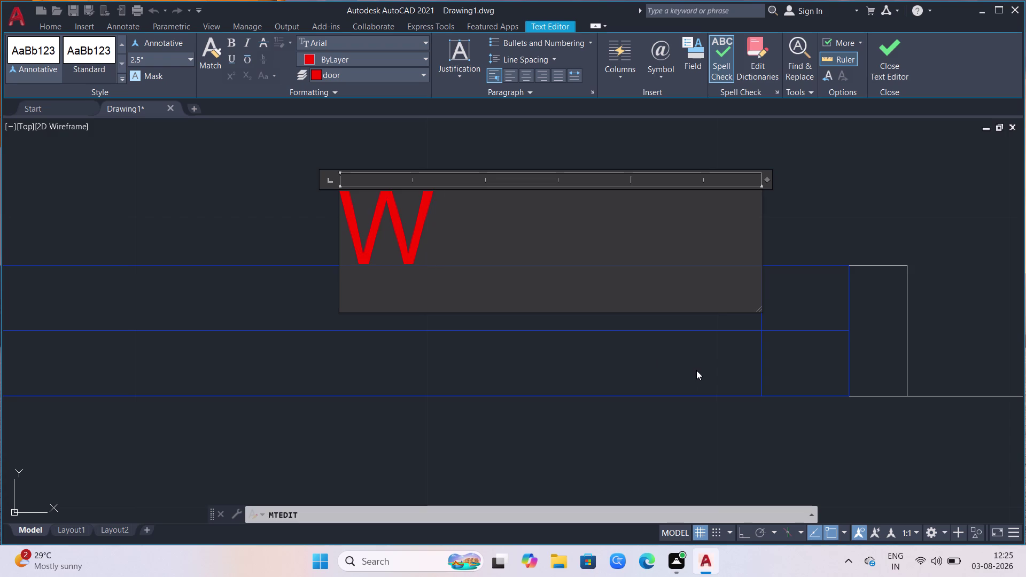
Complete the first opening's label as W3 in the text editor and close it.
scroll(down, 3)
scroll(down, 3)
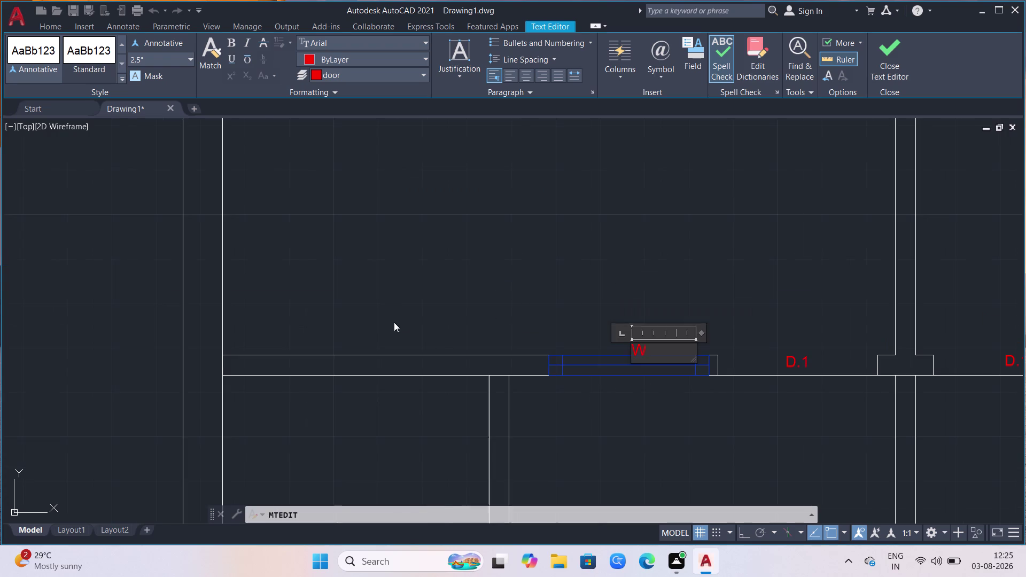
scroll(down, 3)
scroll(down, 3)
scroll(up, 3)
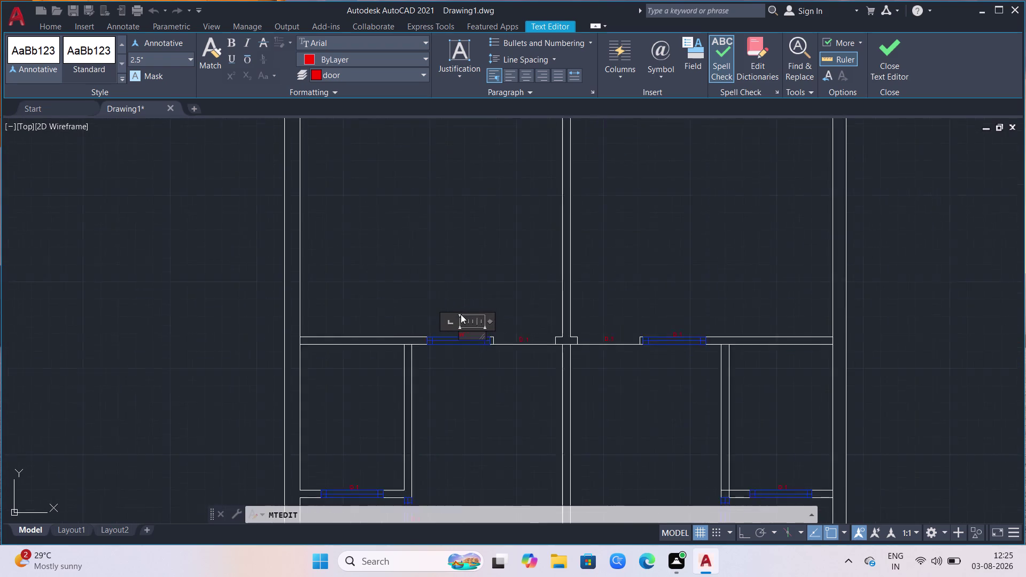
scroll(up, 3)
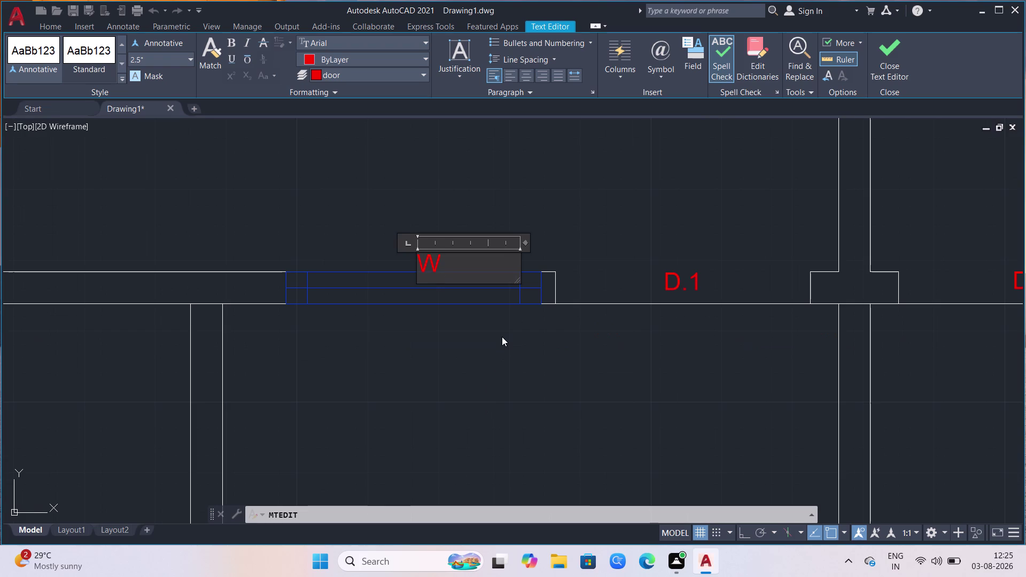
key(3)
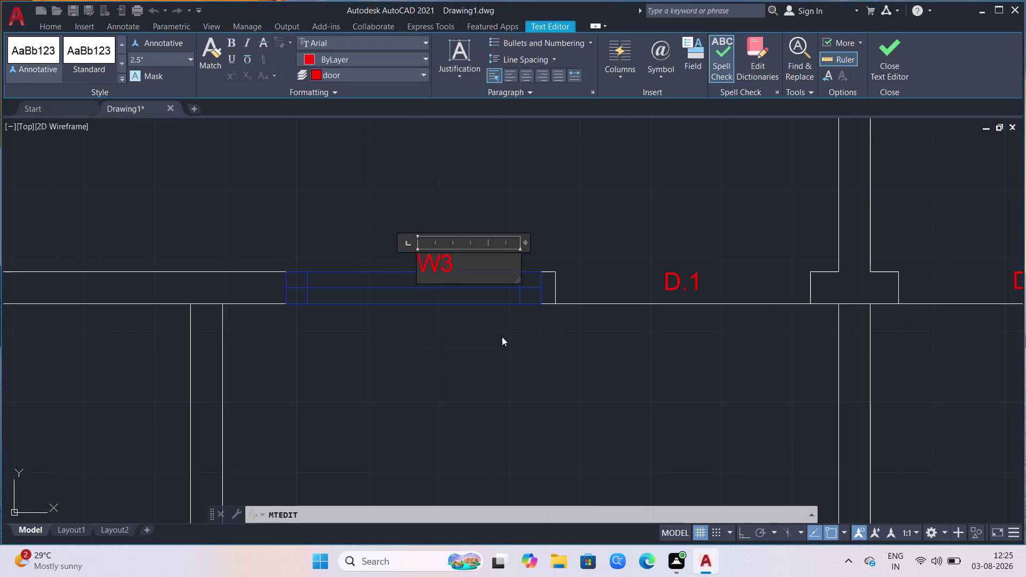
key(Return)
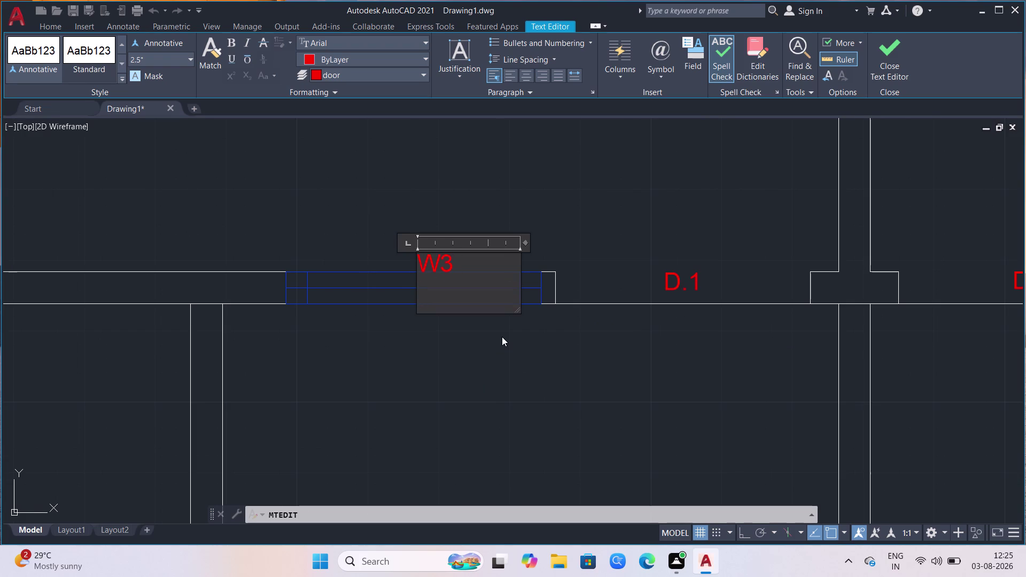
key(BackSpace)
drag(314, 393, 320, 395)
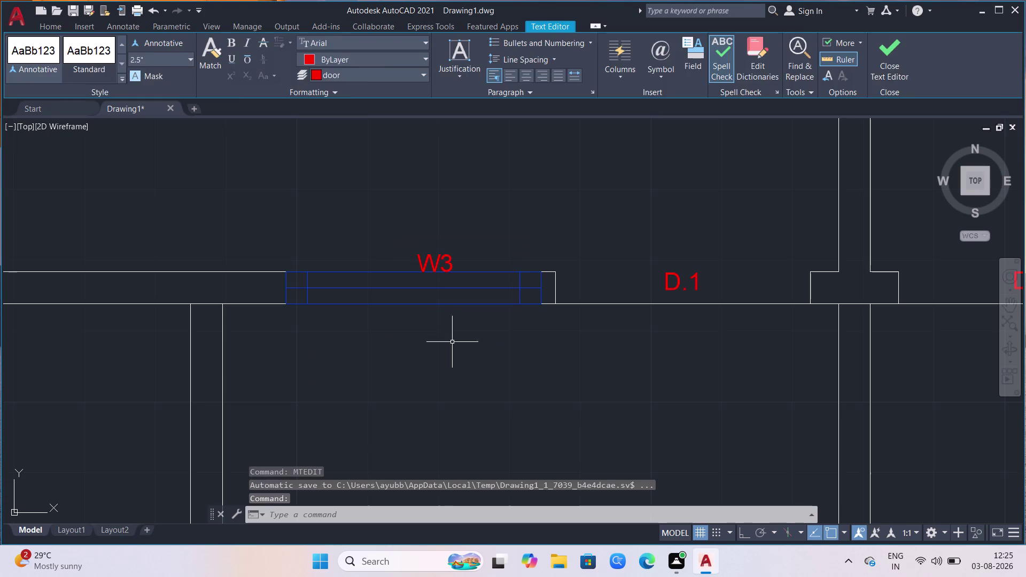
Replace the second opening's D.1 tag with W3 and close the editor.
scroll(down, 3)
scroll(up, 3)
scroll(up, 3)
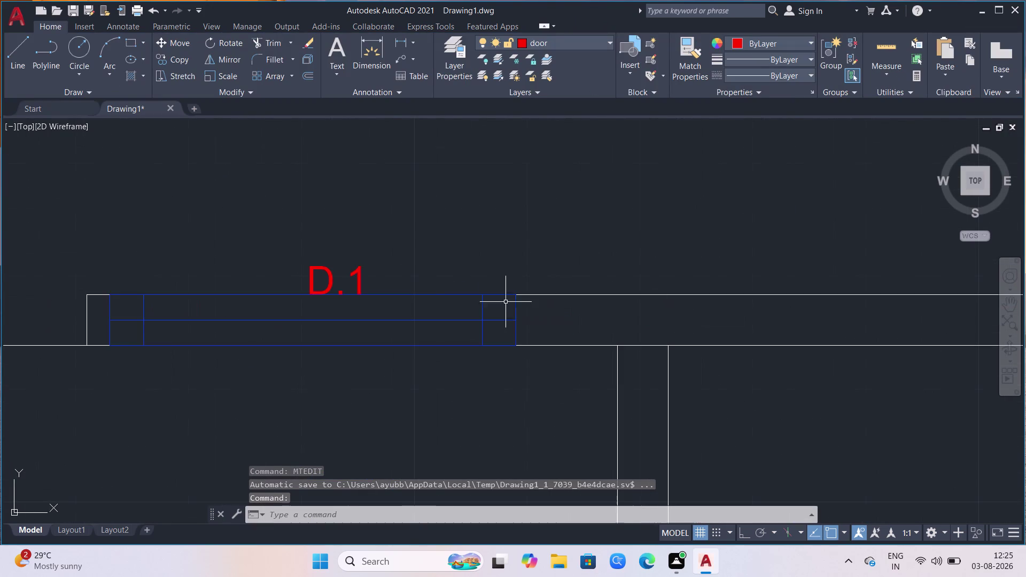
click(322, 277)
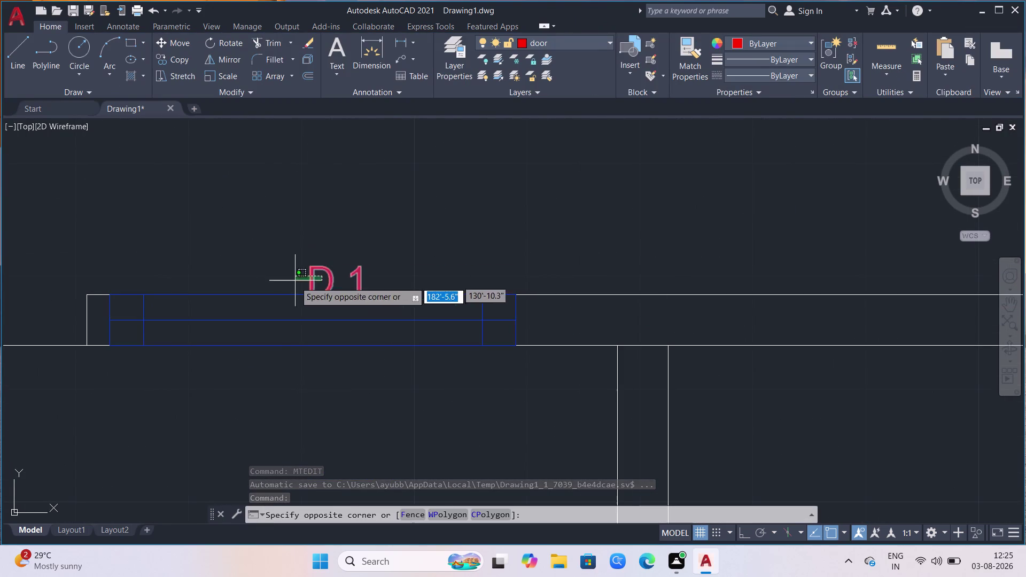
click(315, 290)
scroll(up, 3)
click(382, 285)
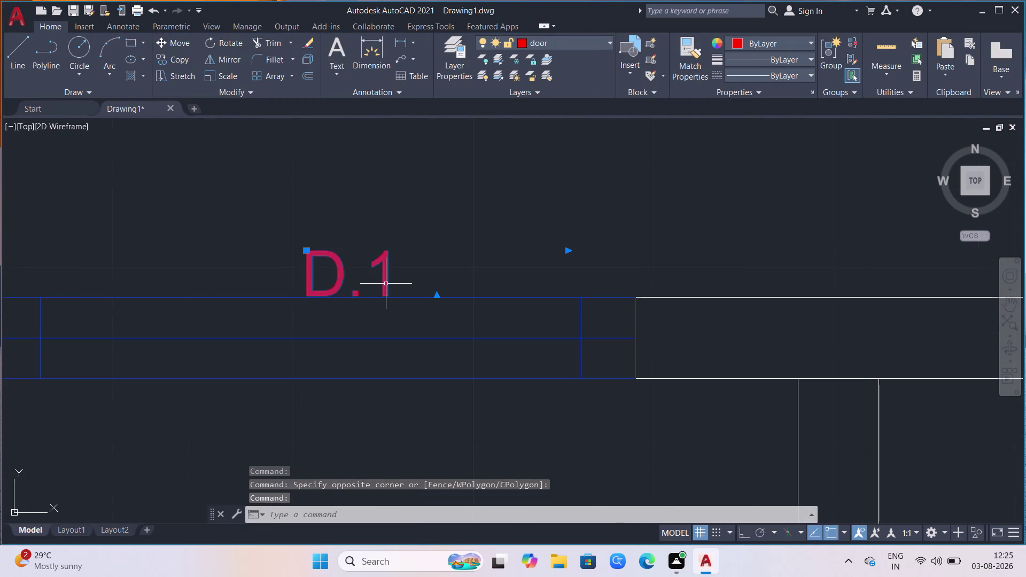
key(Return)
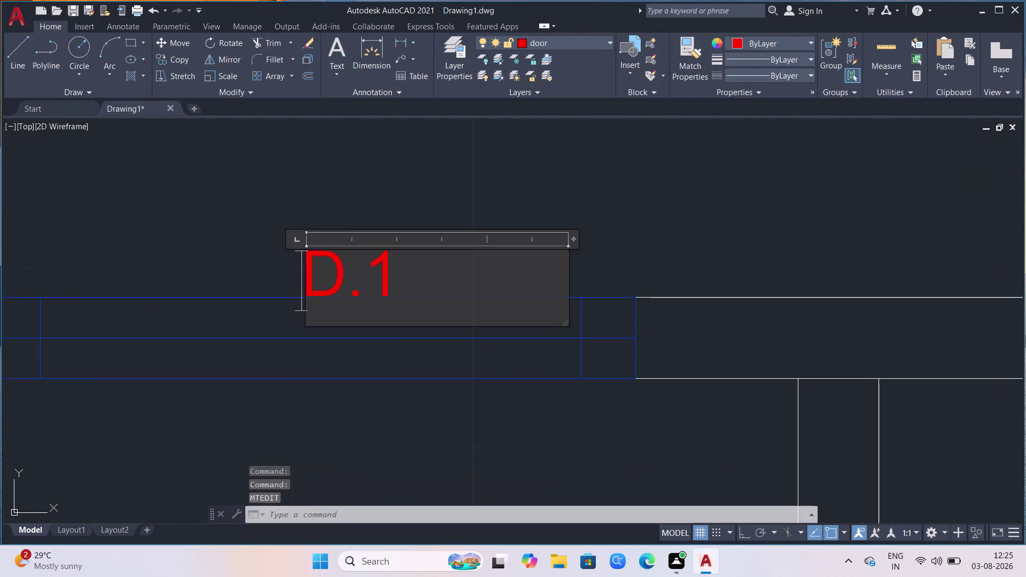
click(396, 290)
key(BackSpace)
key(BackSpace)
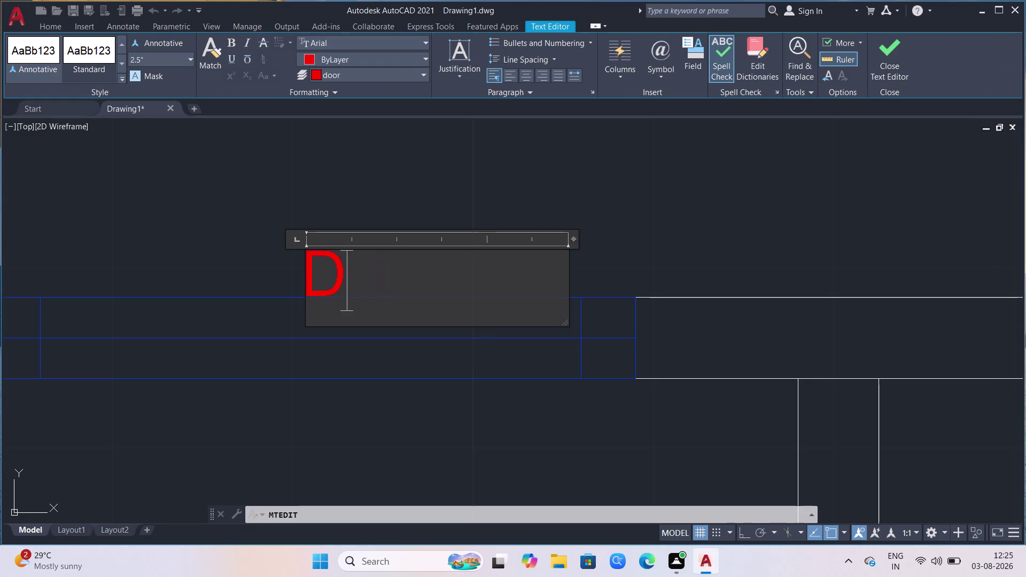
key(BackSpace)
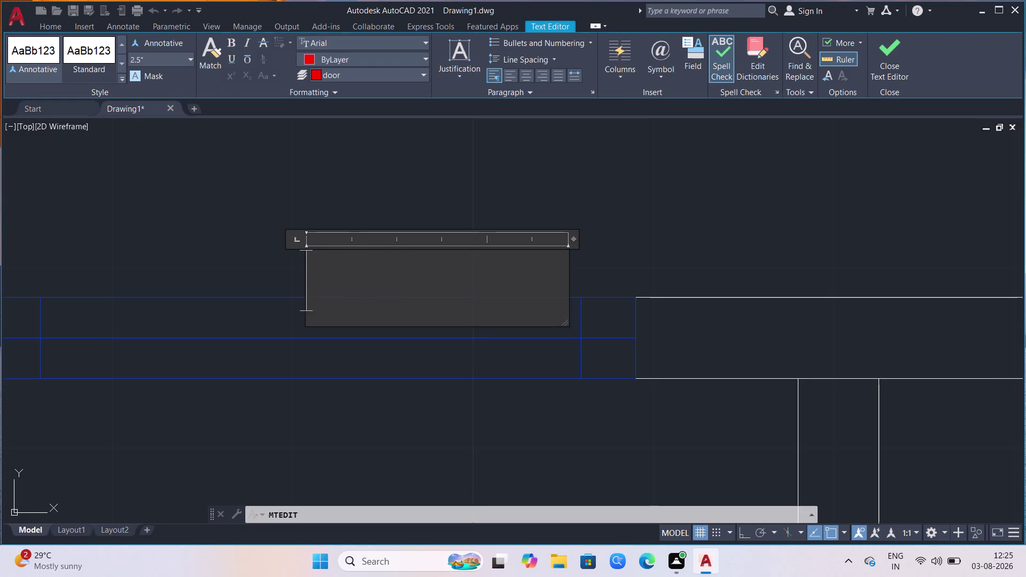
key(w)
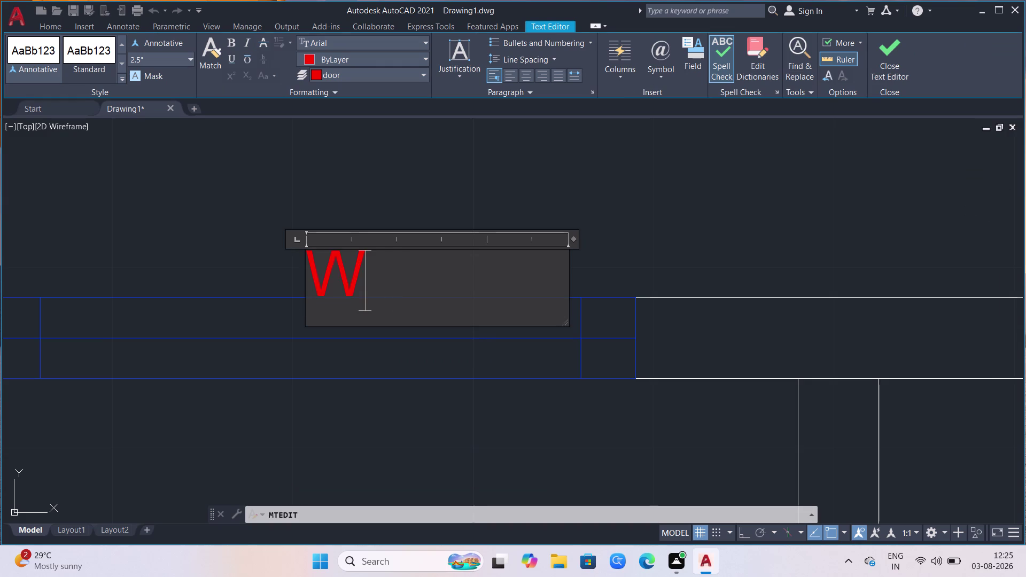
key(3)
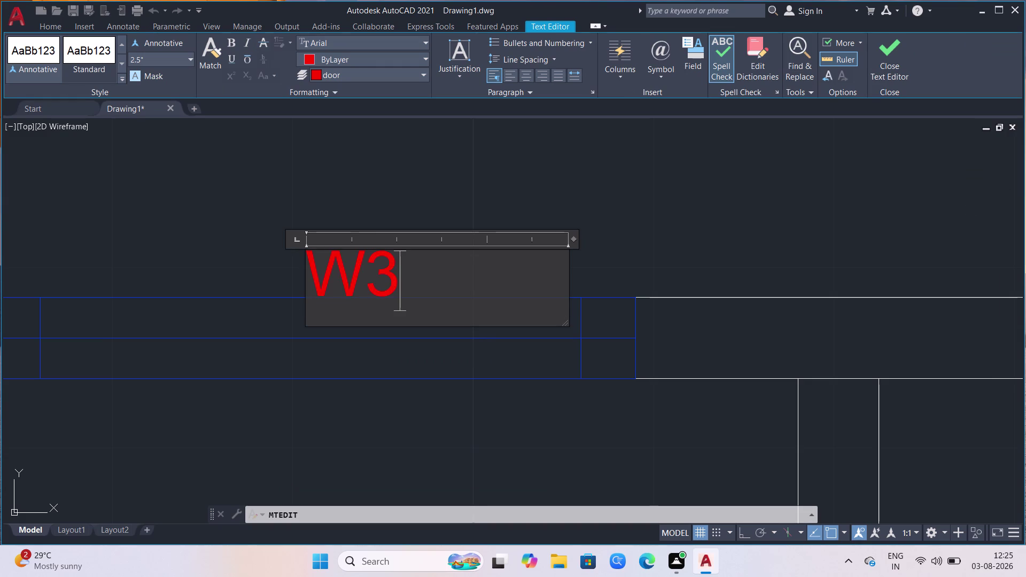
click(805, 200)
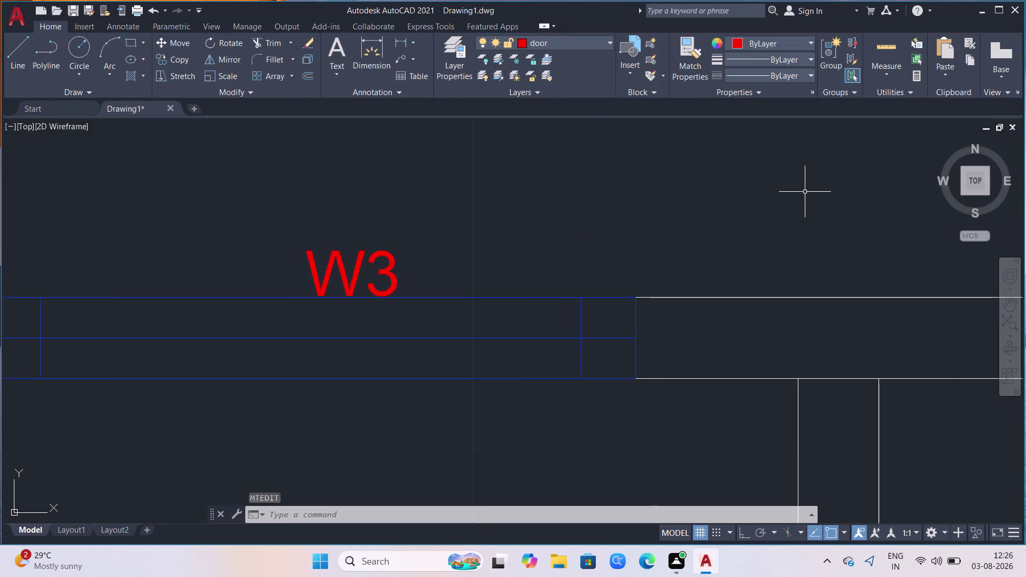
scroll(down, 3)
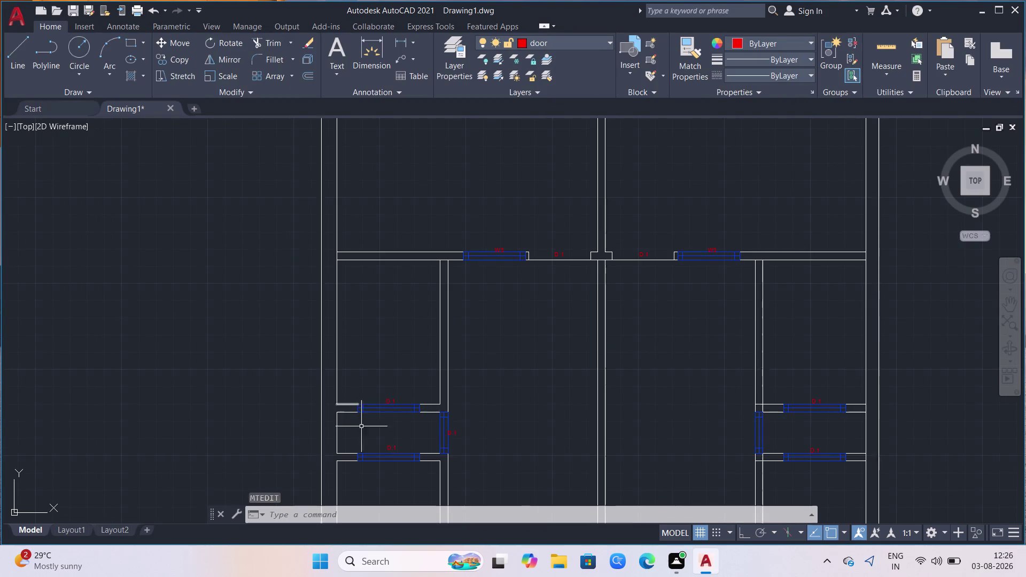
Relabel the D.1 tag above the lower window opening as W3.
scroll(up, 3)
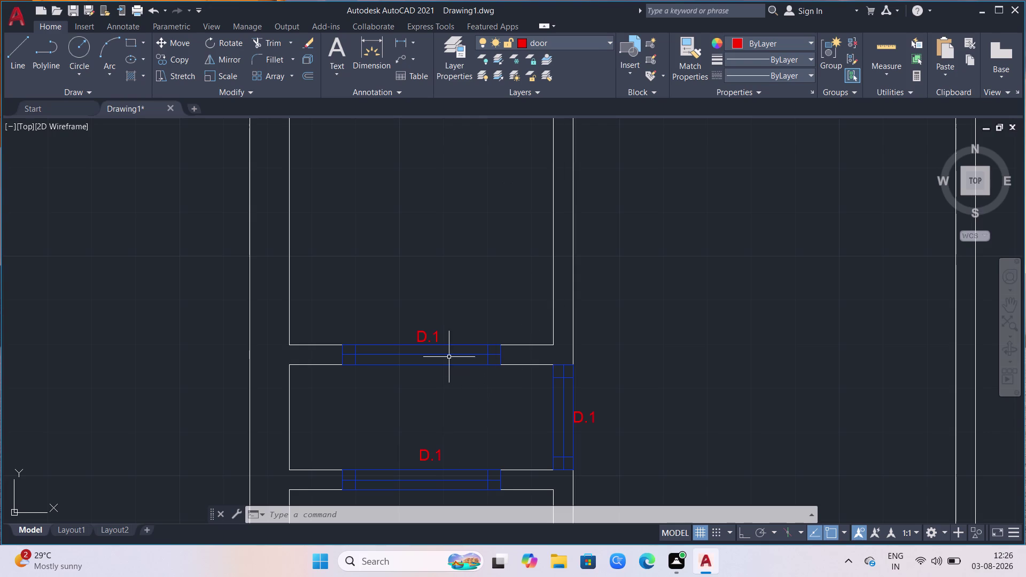
scroll(up, 3)
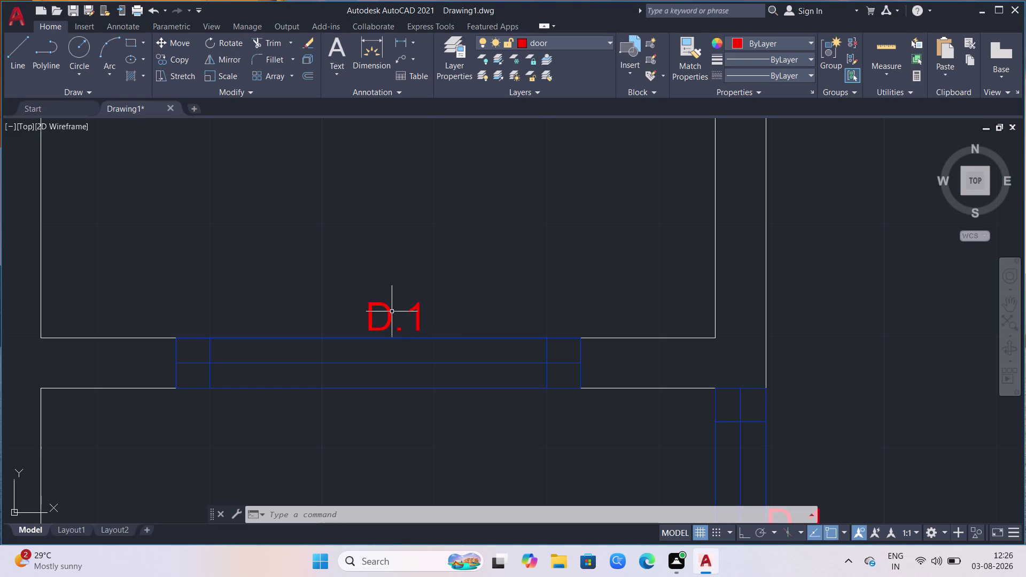
click(399, 319)
click(422, 320)
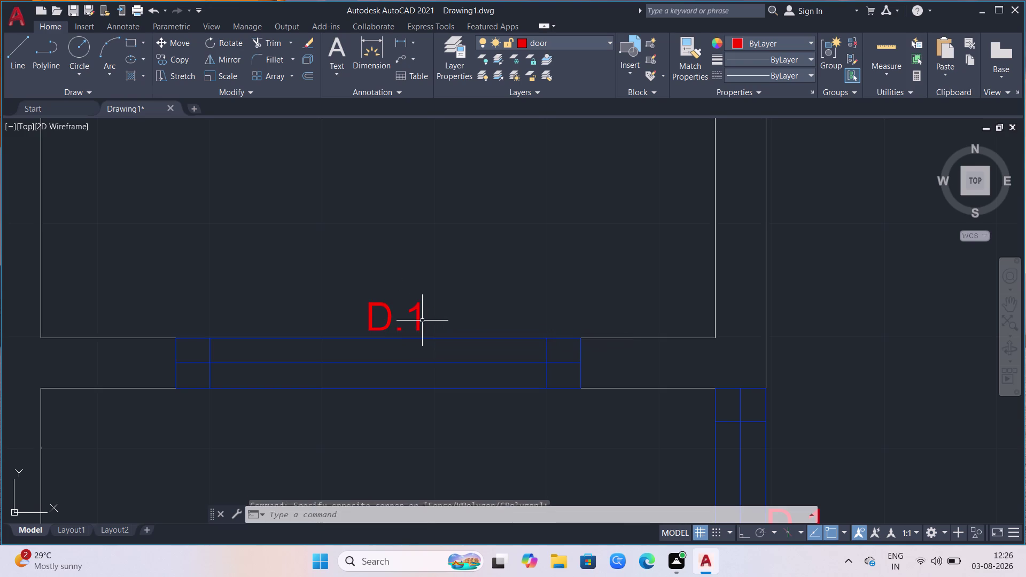
click(423, 321)
click(416, 323)
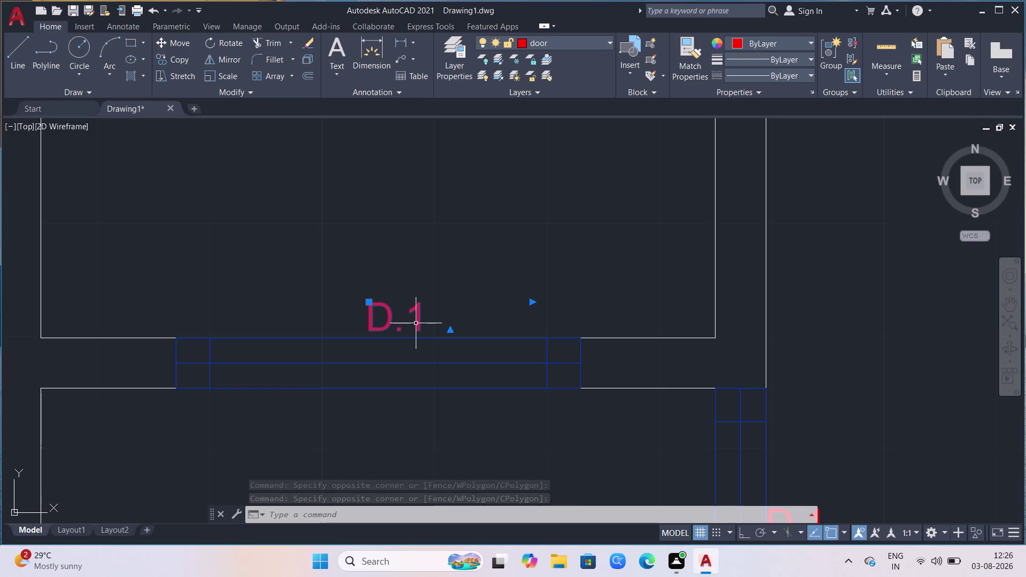
key(Return)
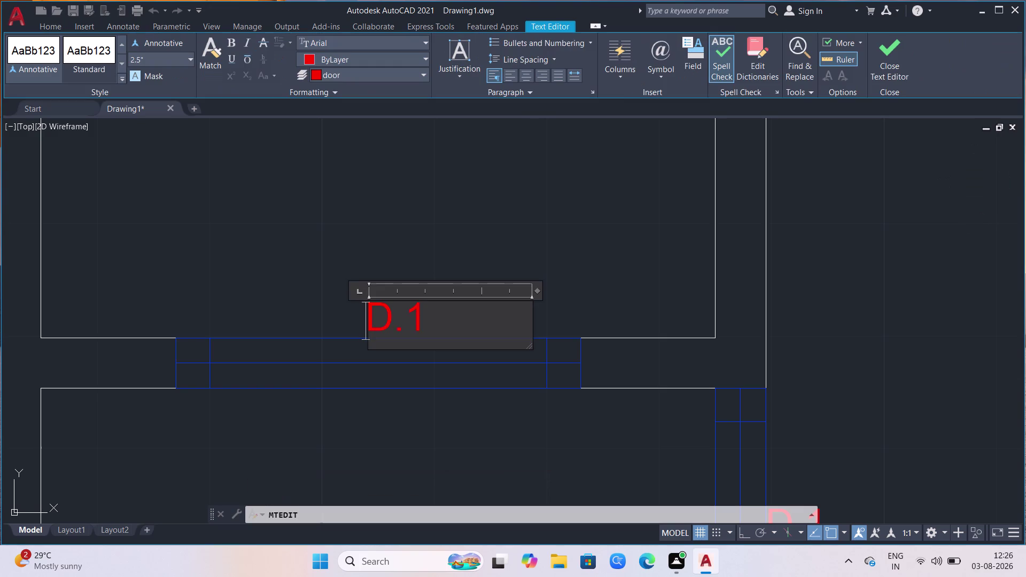
click(438, 317)
key(BackSpace)
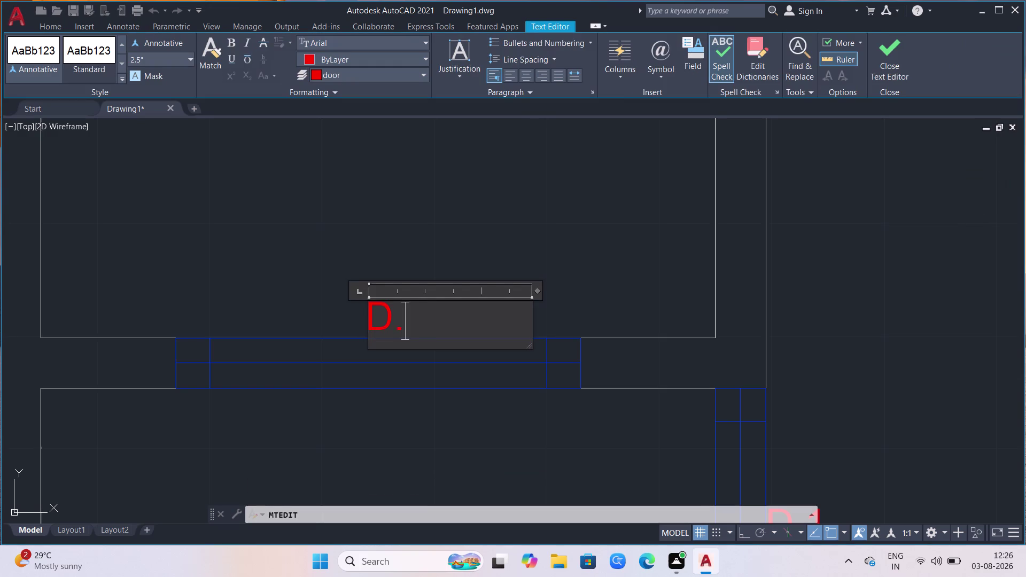
key(BackSpace)
key(BackSpace)
key(w)
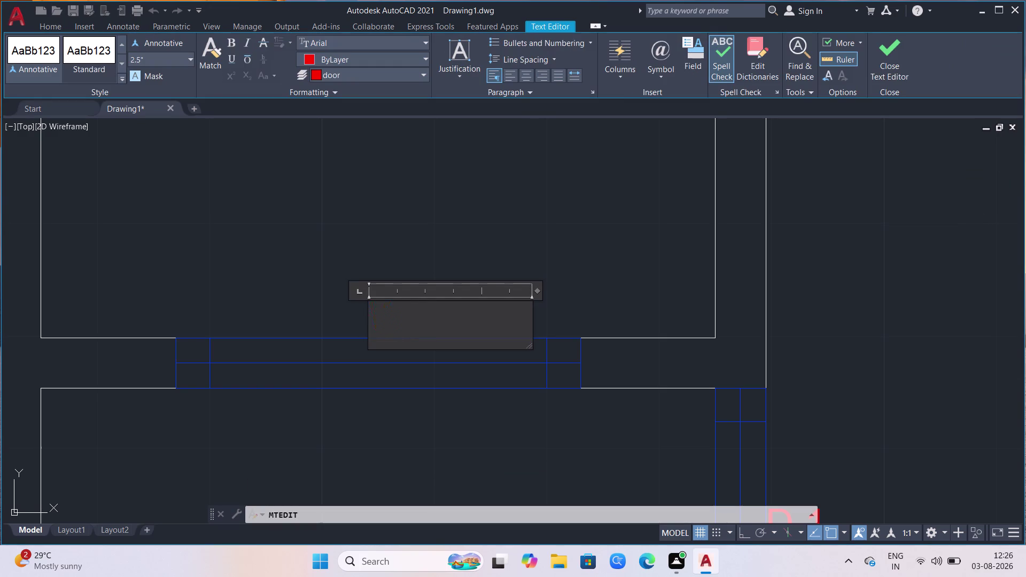
key(3)
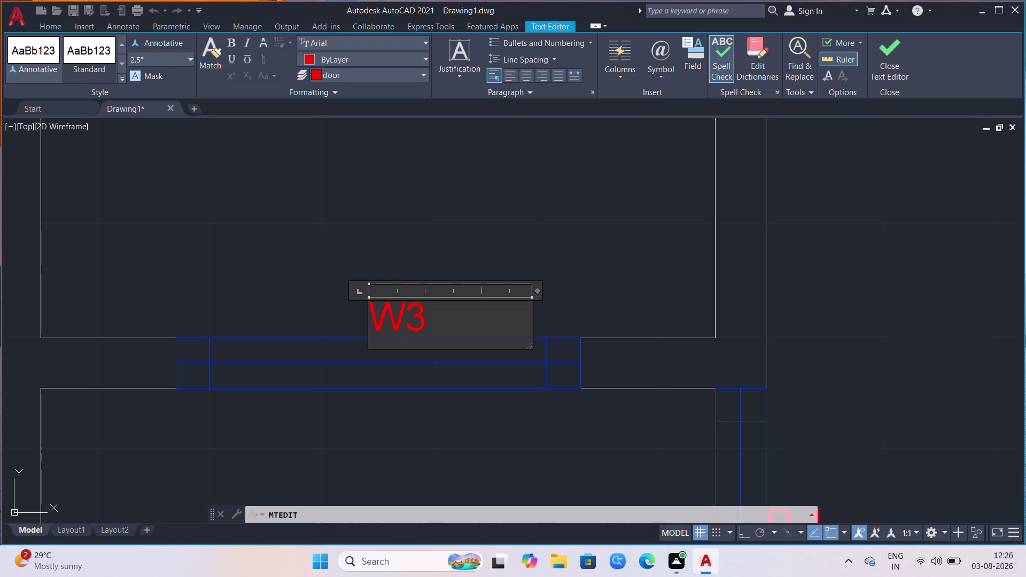
click(229, 262)
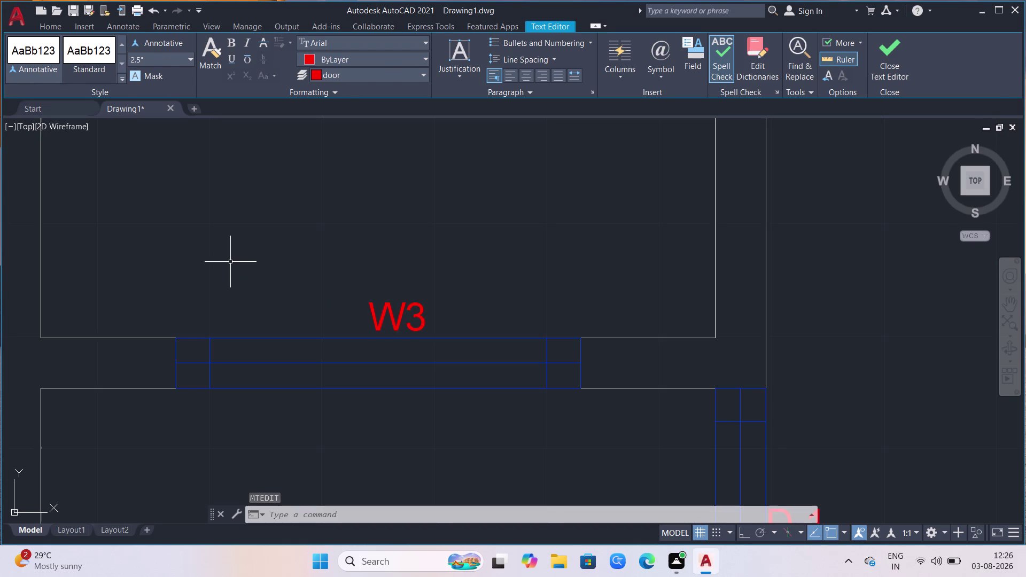
scroll(down, 3)
scroll(up, 3)
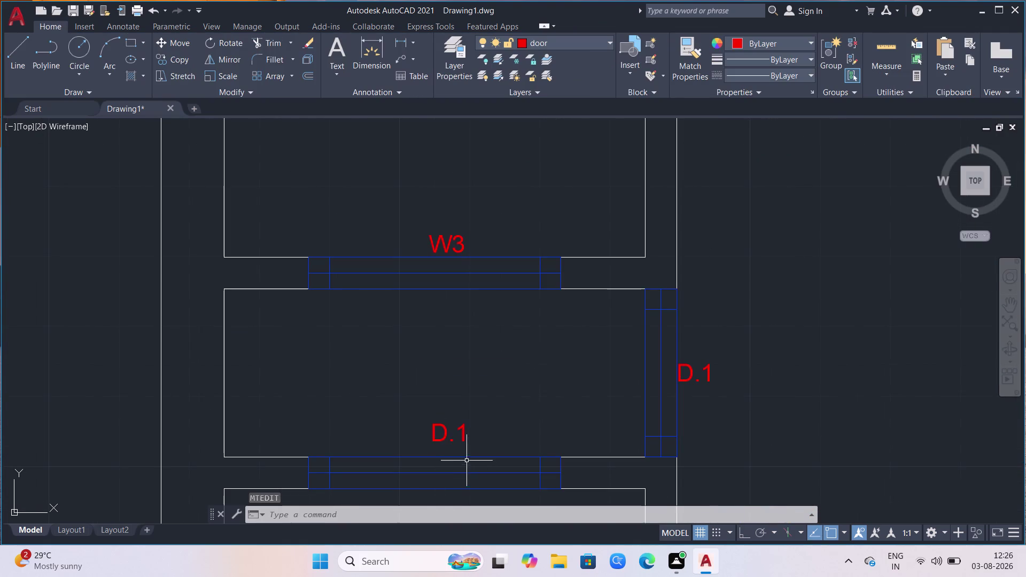
Change the lower D.1 label beneath it to W3 as well.
click(470, 441)
click(454, 443)
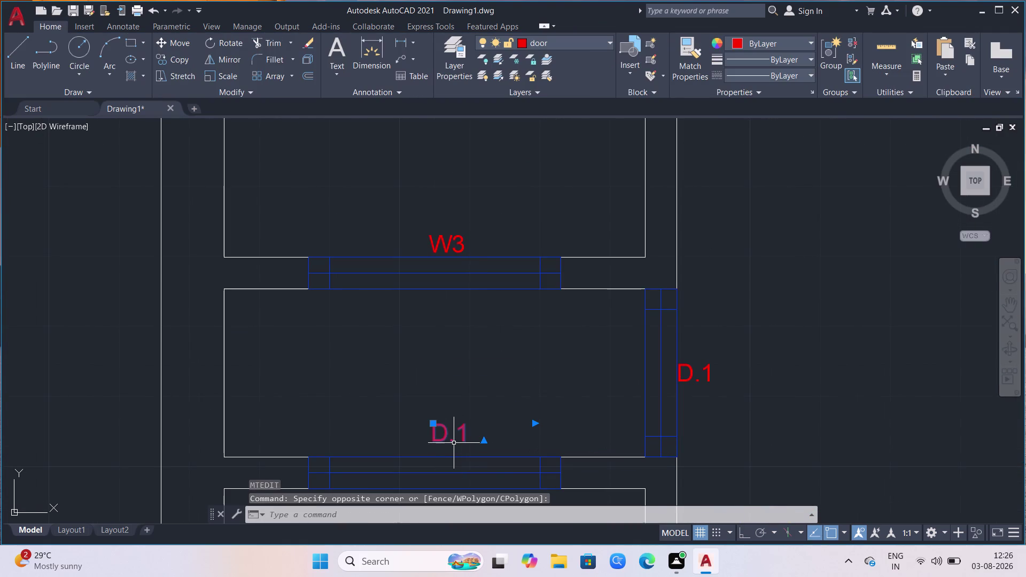
key(Return)
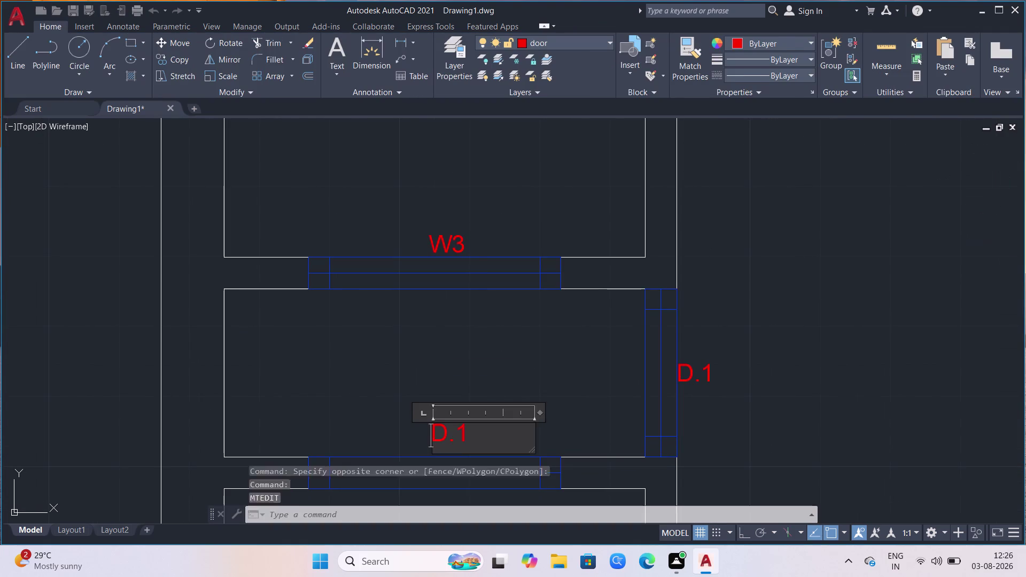
click(477, 439)
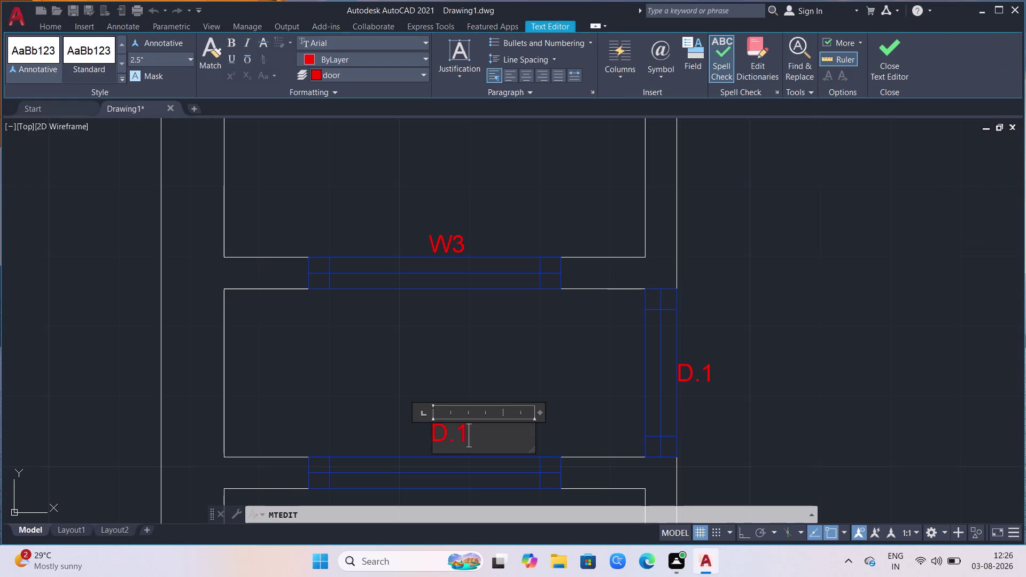
key(BackSpace)
key(BackSpace)
key(BackSpace)
key(3)
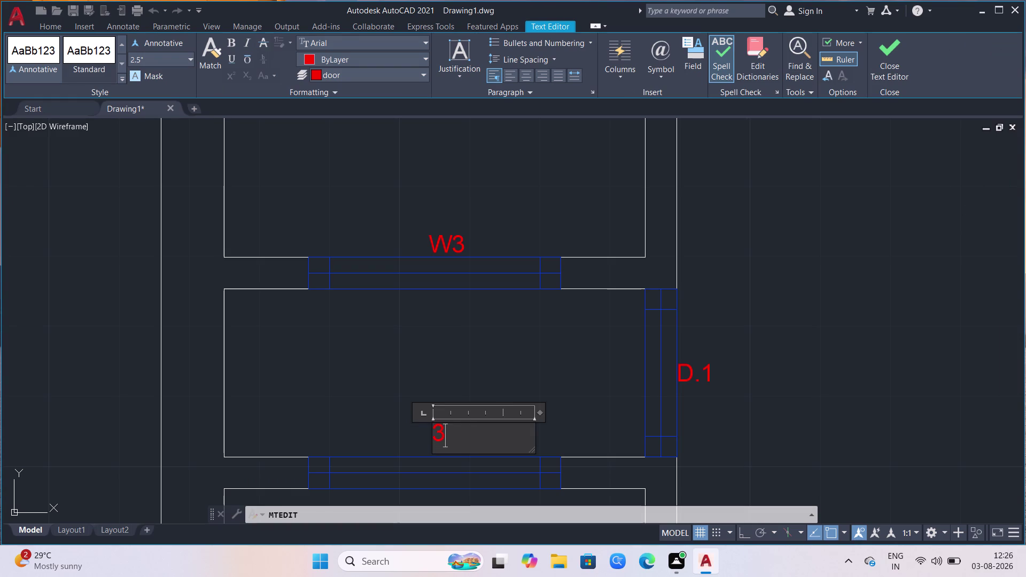
key(BackSpace)
text(W3)
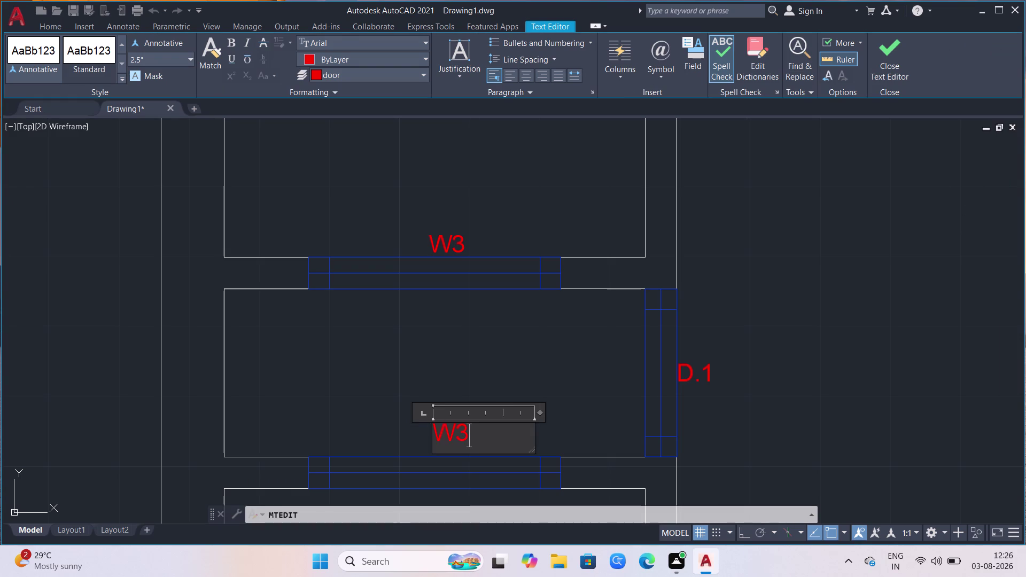
click(241, 377)
scroll(down, 3)
scroll(down, 3)
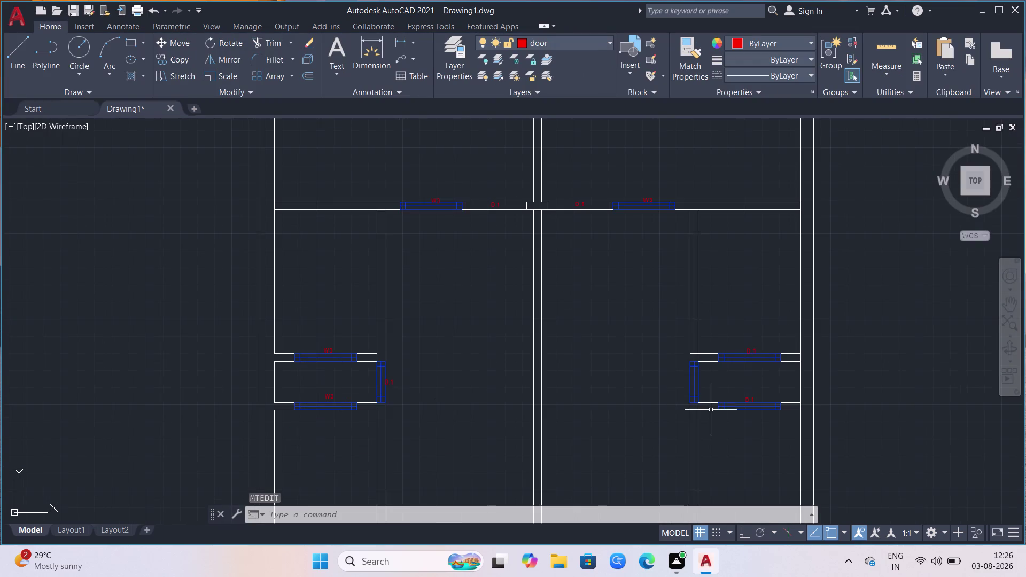
scroll(up, 3)
scroll(up, 3)
Relabel the first copied D.1 tag on the lower windows as W3.
click(173, 286)
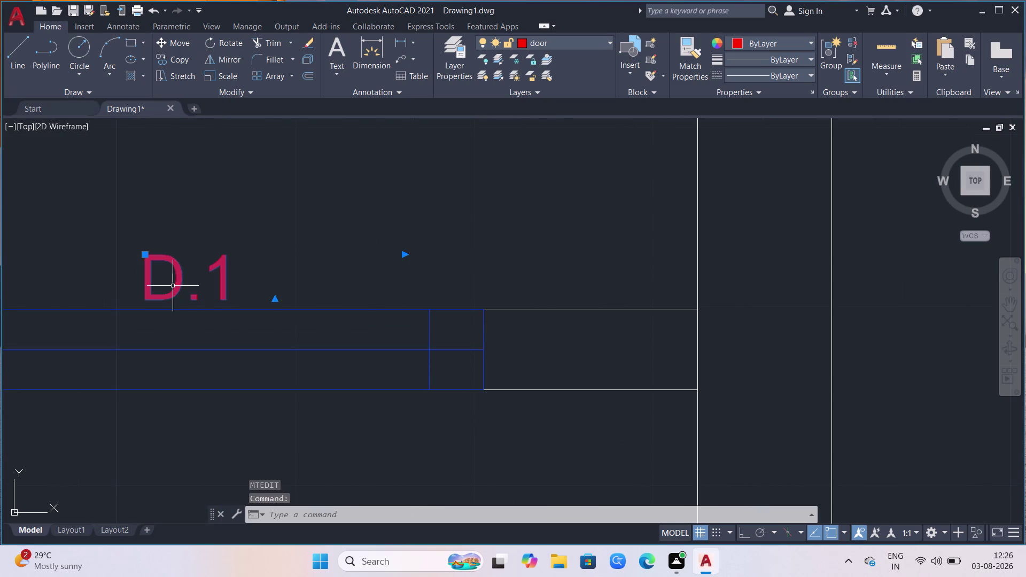
key(Return)
key(BackSpace)
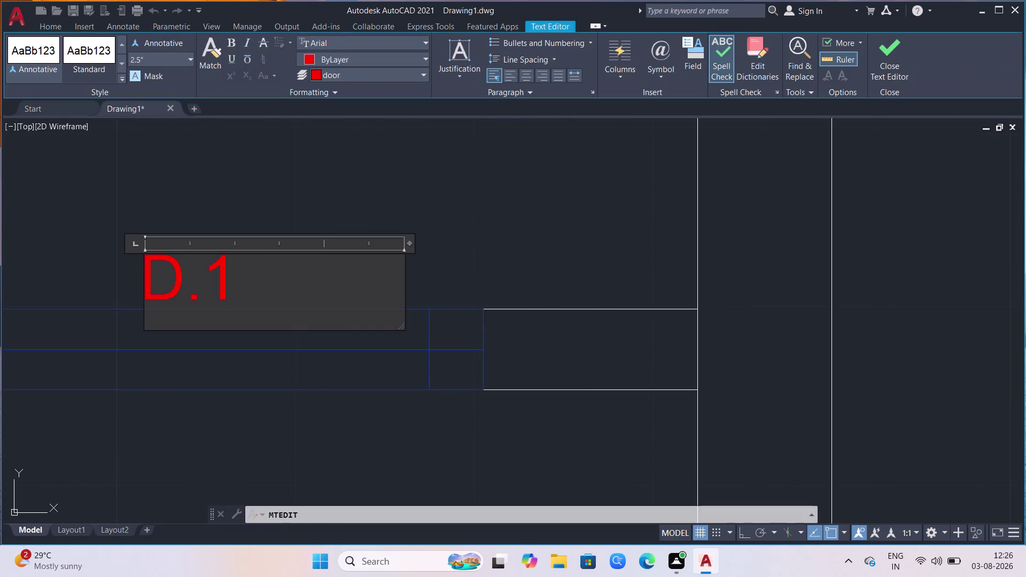
key(BackSpace)
text(W3)
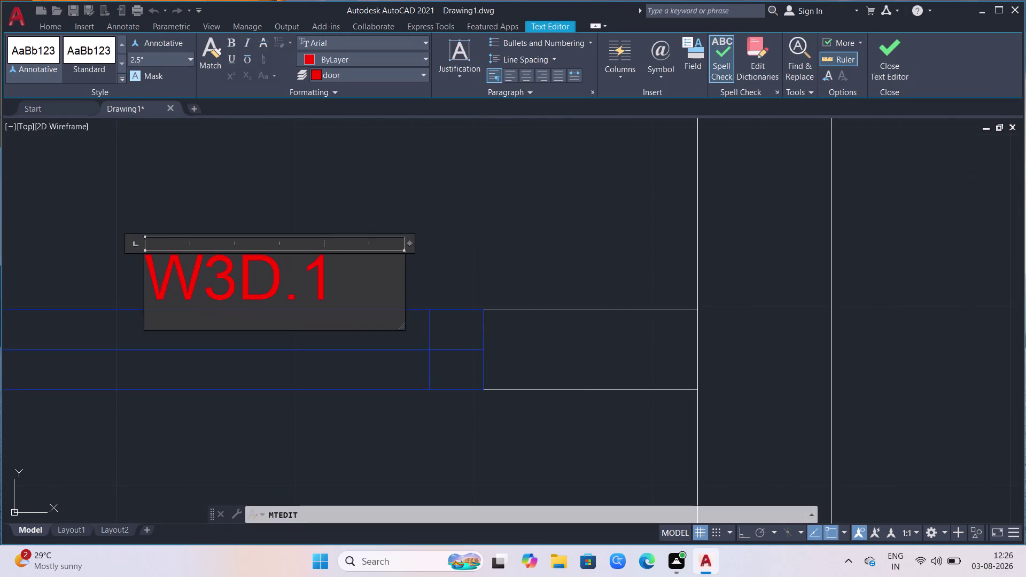
click(329, 289)
key(BackSpace)
key(BackSpace)
key(BackSpace)
key(Return)
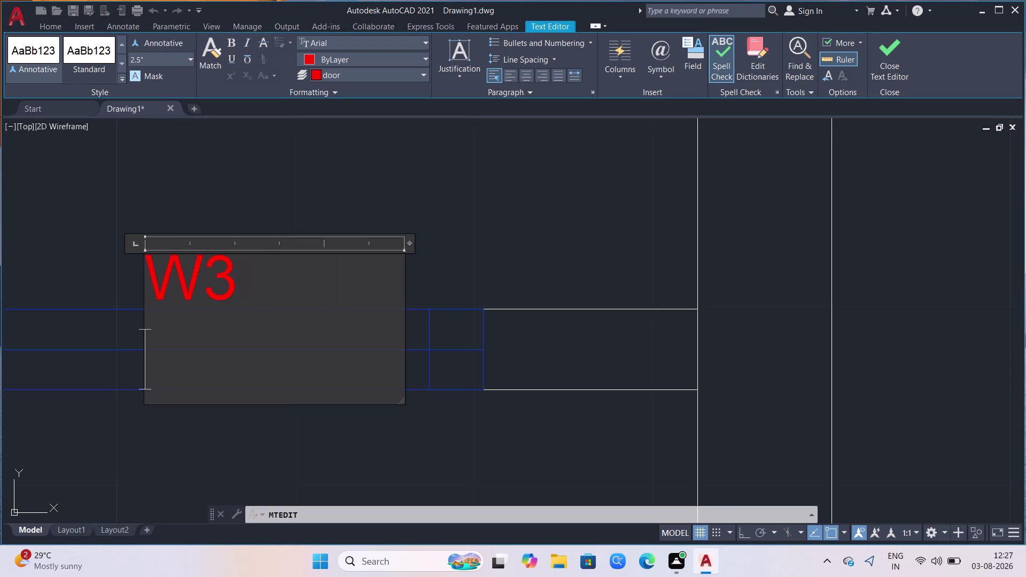
click(350, 331)
click(356, 444)
scroll(down, 3)
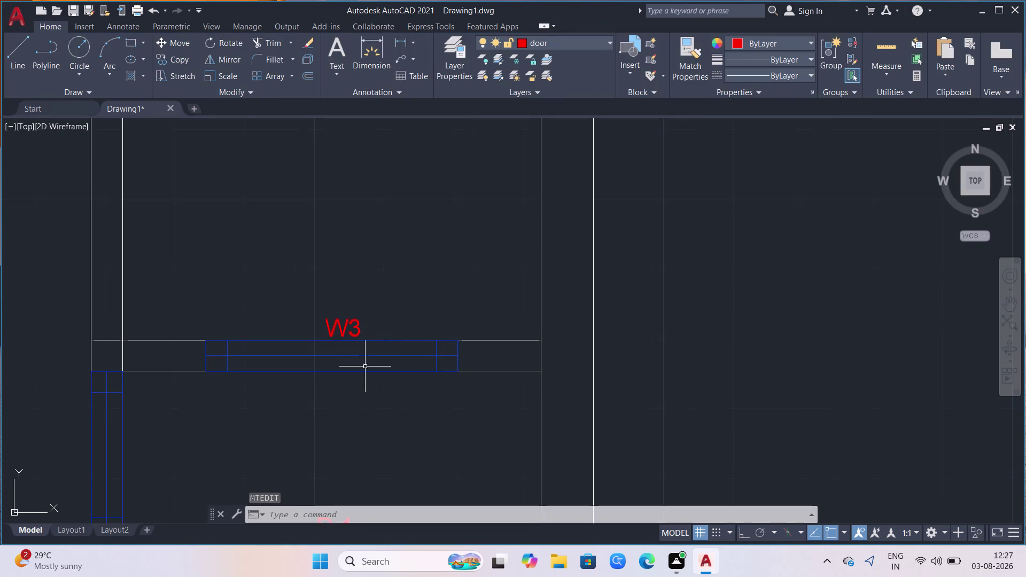
scroll(down, 3)
scroll(down, 3)
scroll(up, 3)
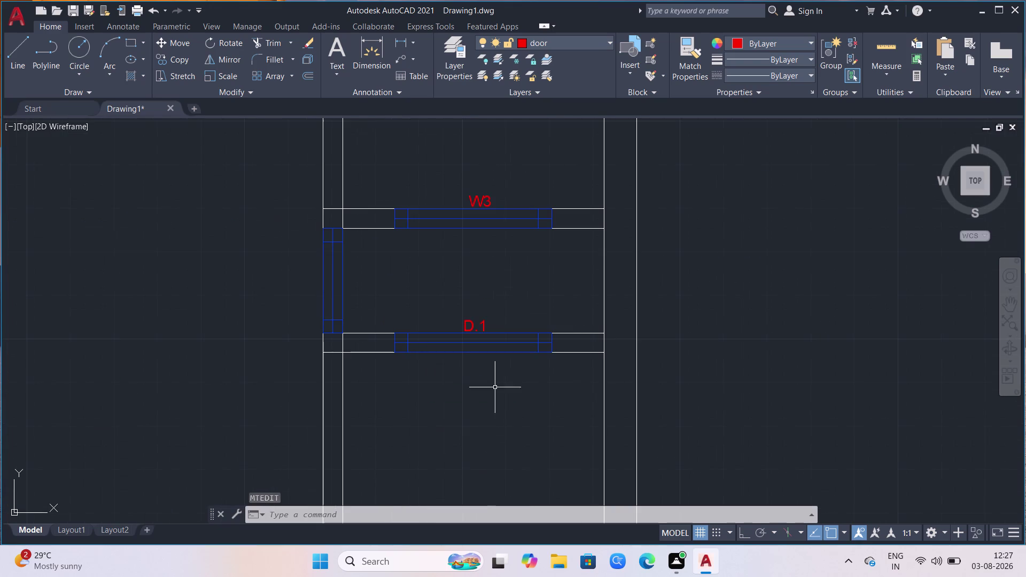
Replace the second lower-window D.1 tag's text with W3.
click(473, 330)
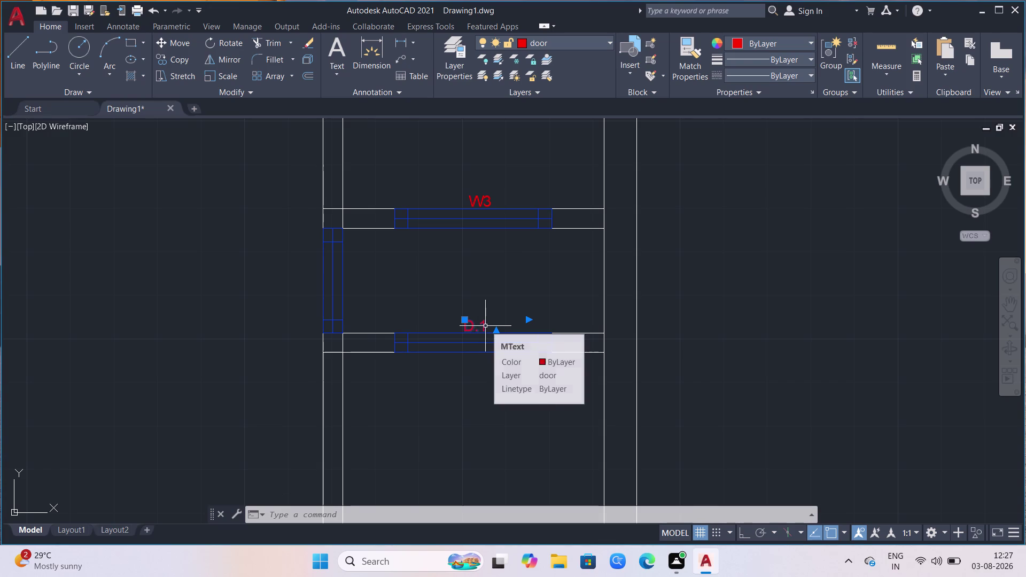
key(Return)
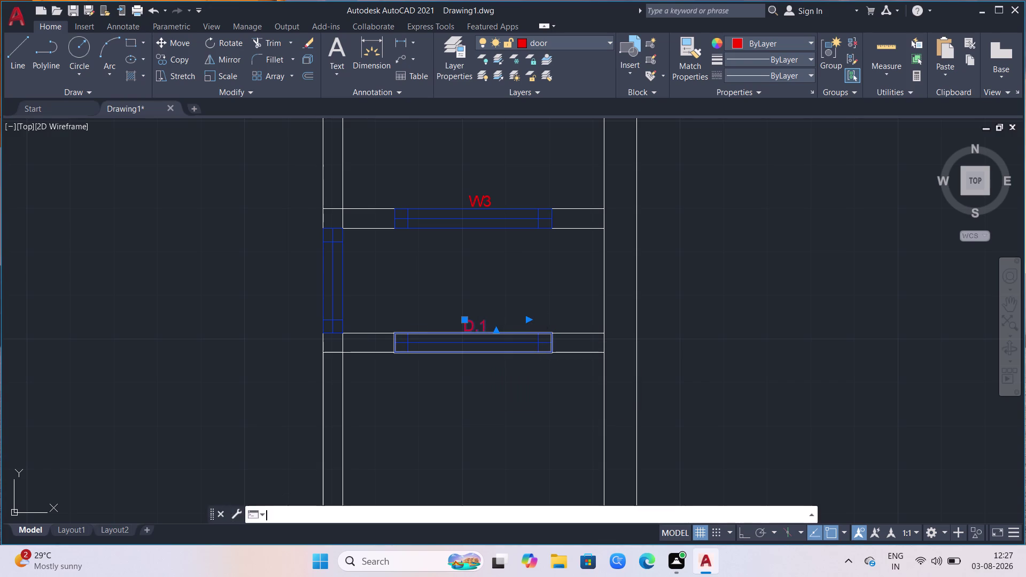
click(521, 323)
key(BackSpace)
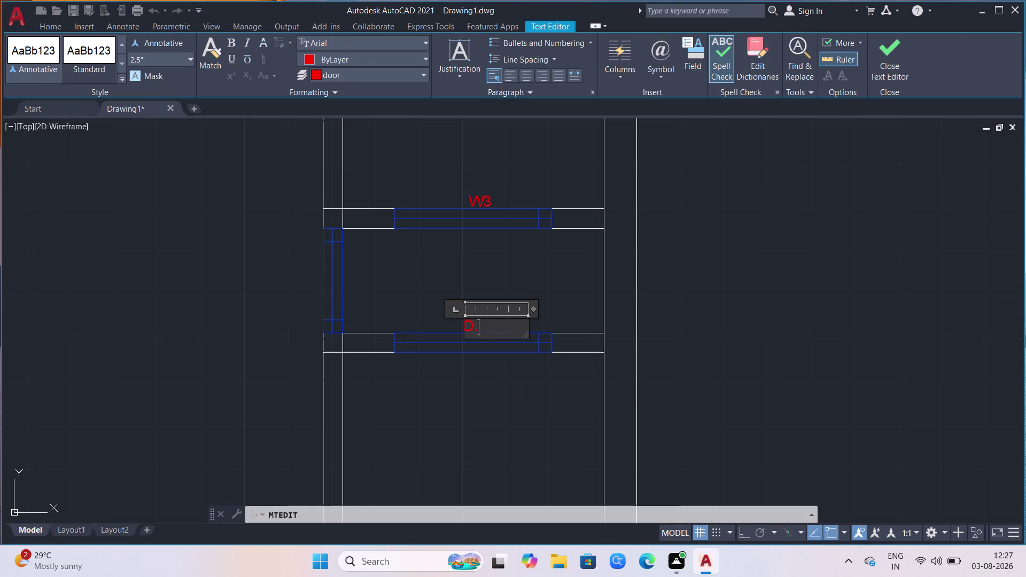
key(BackSpace)
key(BackSpace)
text(W3)
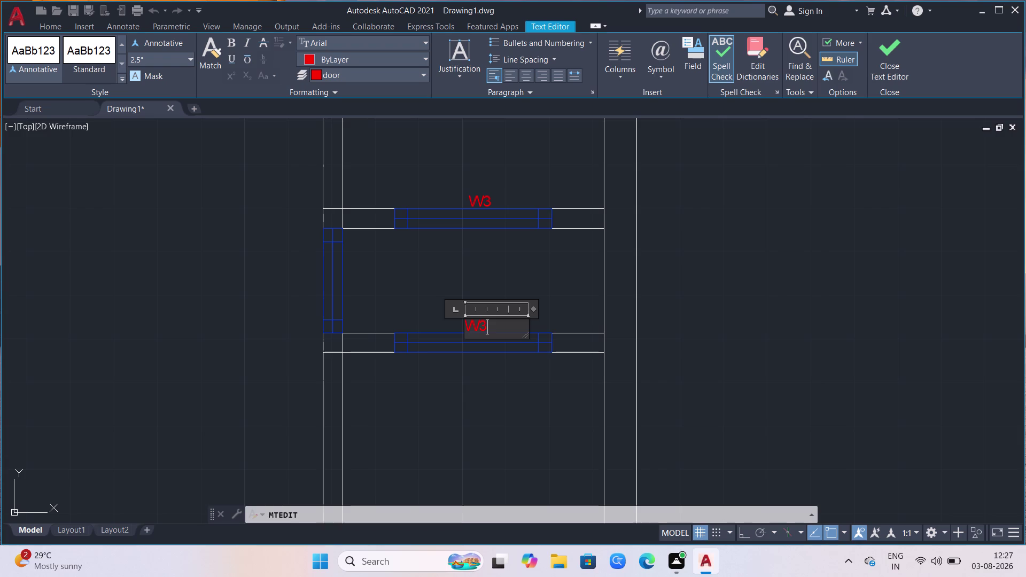
click(465, 402)
scroll(down, 3)
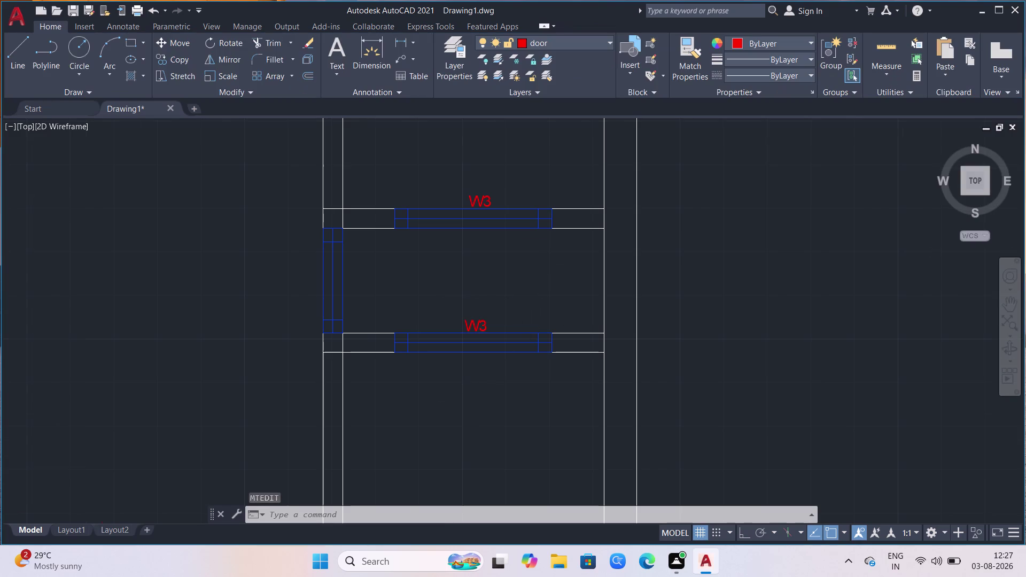
scroll(down, 3)
scroll(down, 3)
scroll(up, 3)
scroll(up, 3)
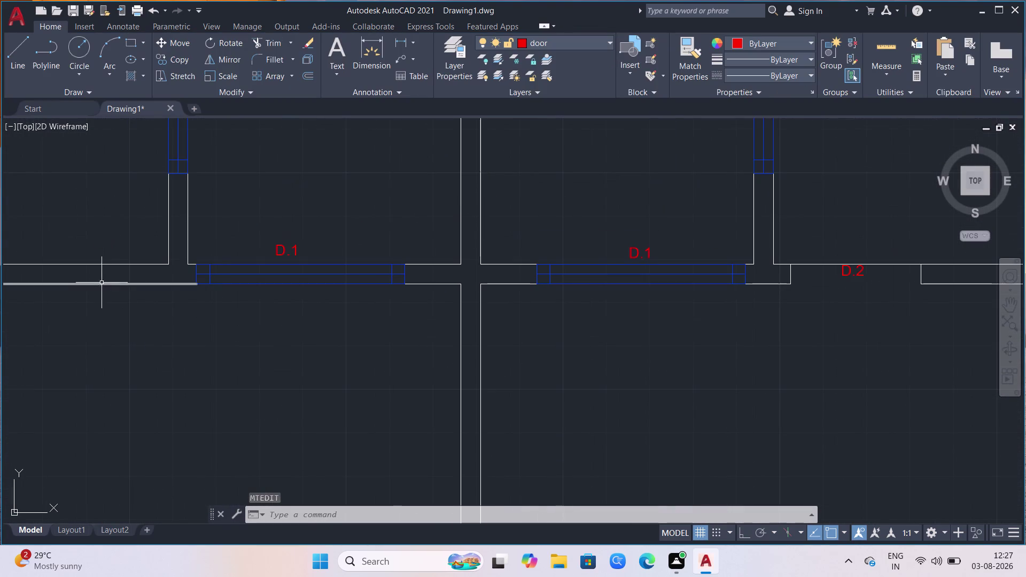
scroll(up, 3)
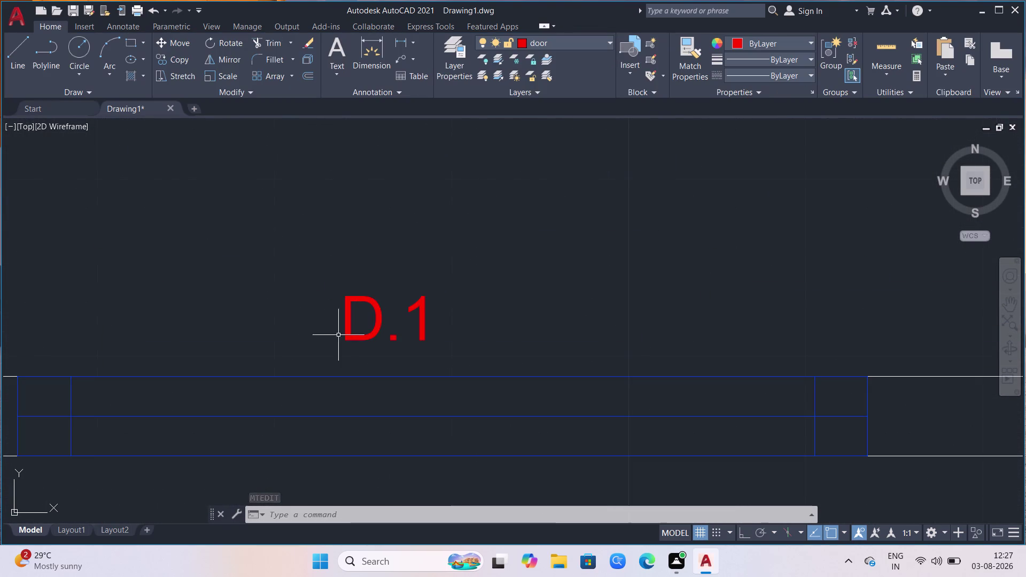
click(349, 332)
Change the first D.1 tag between the rooms to W4.
key(Return)
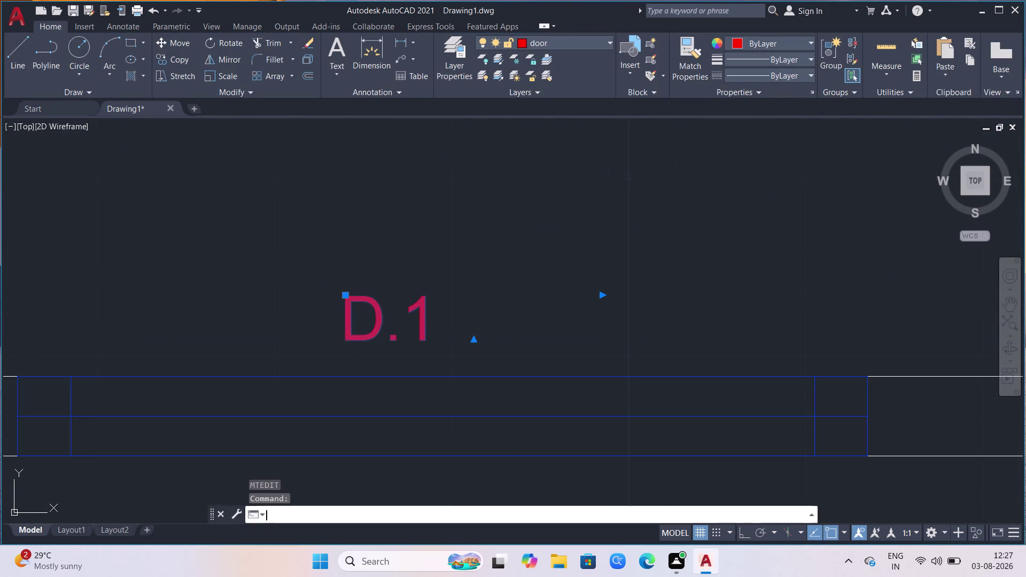
click(515, 342)
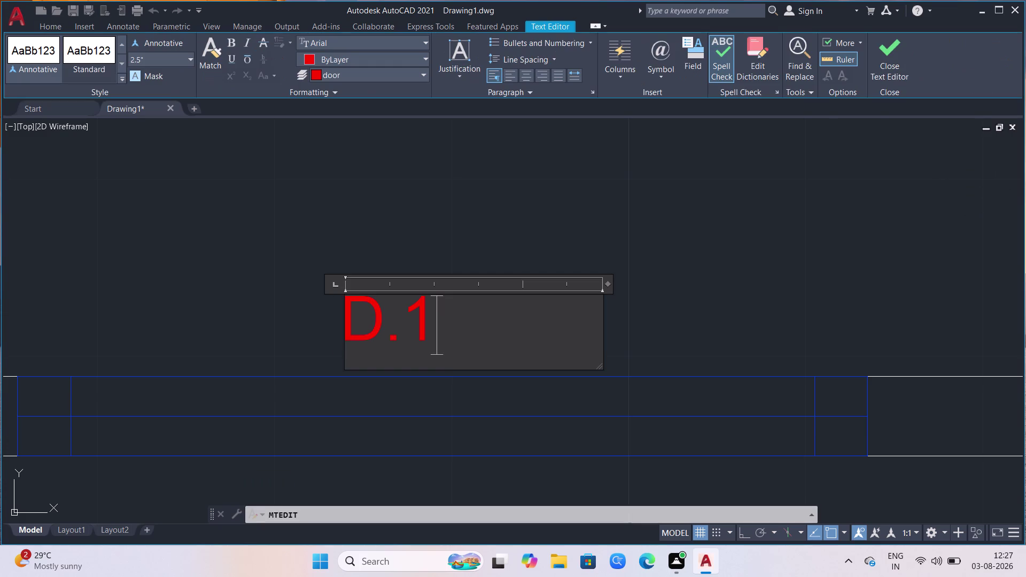
key(BackSpace)
key(BackSpace)
key(BackSpace)
key(w)
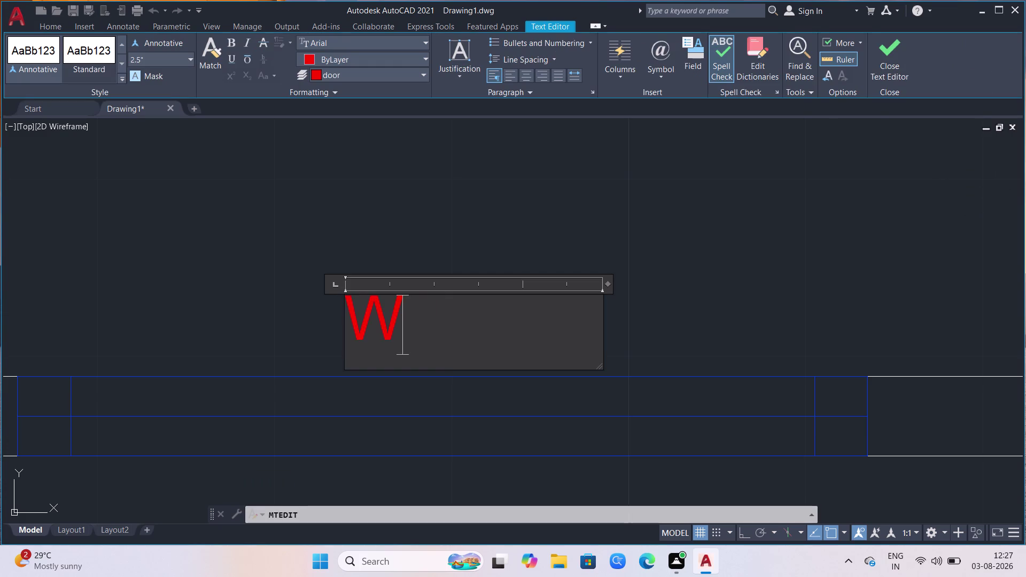
key(4)
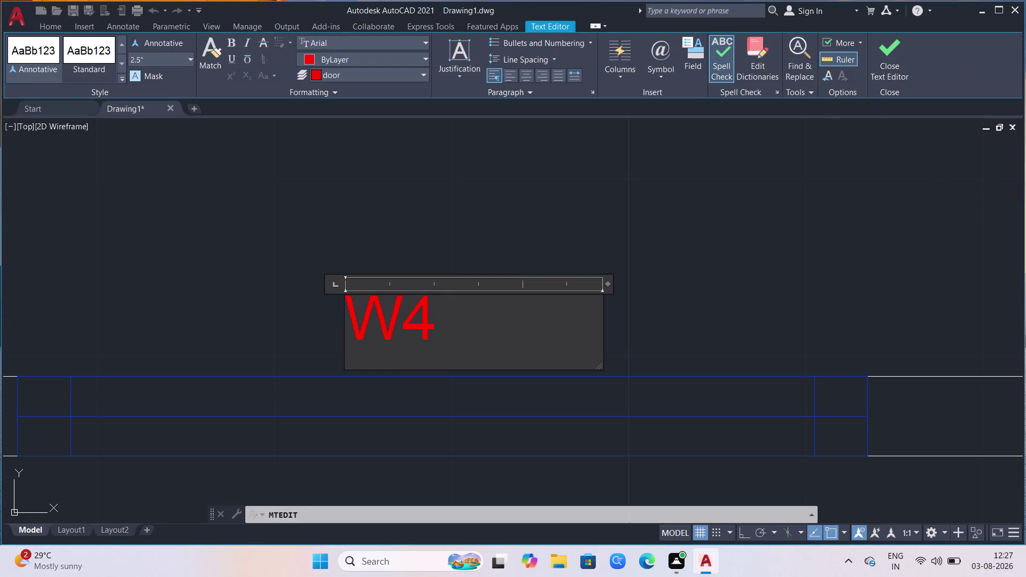
click(696, 285)
scroll(down, 3)
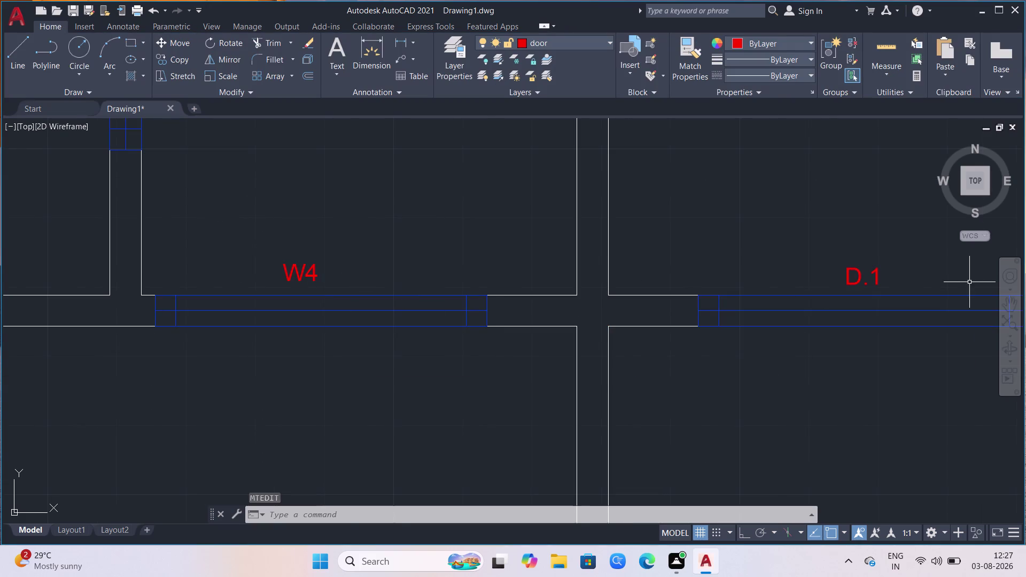
scroll(up, 3)
Relabel the other D.1 tag in that window pair as W4.
click(772, 246)
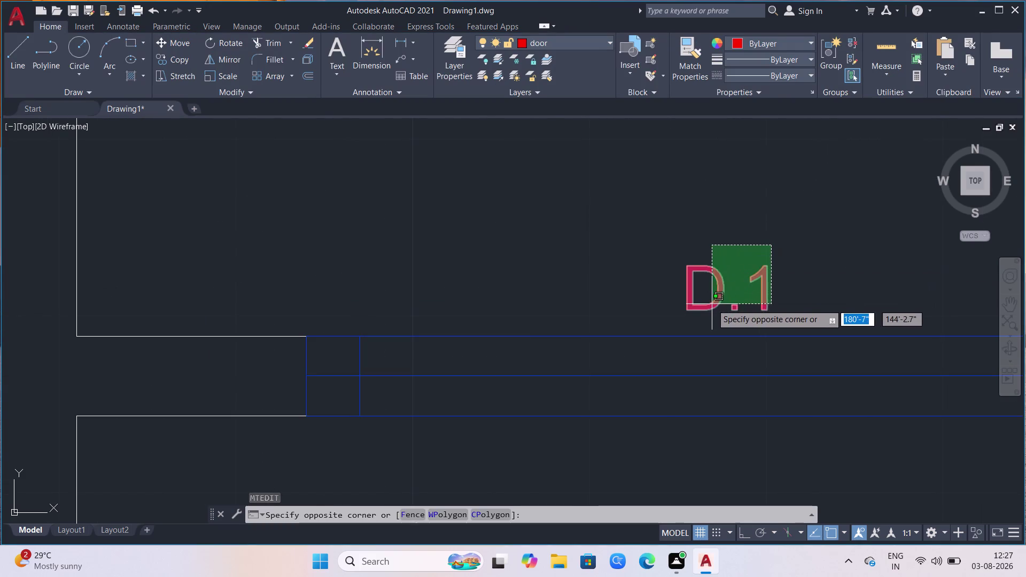
click(705, 306)
key(Return)
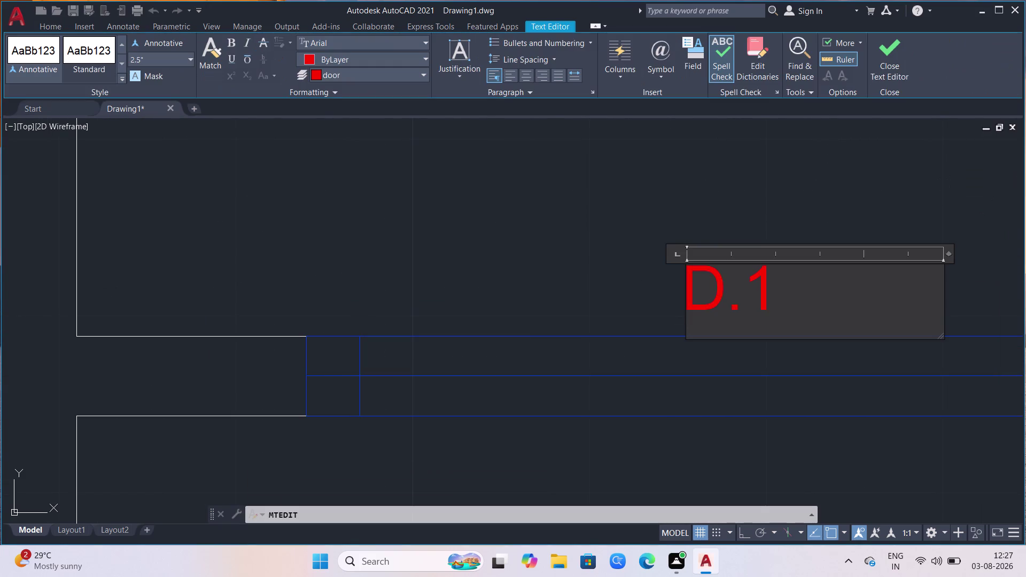
click(784, 302)
key(BackSpace)
key(BackSpace)
key(BackSpace)
text(W)
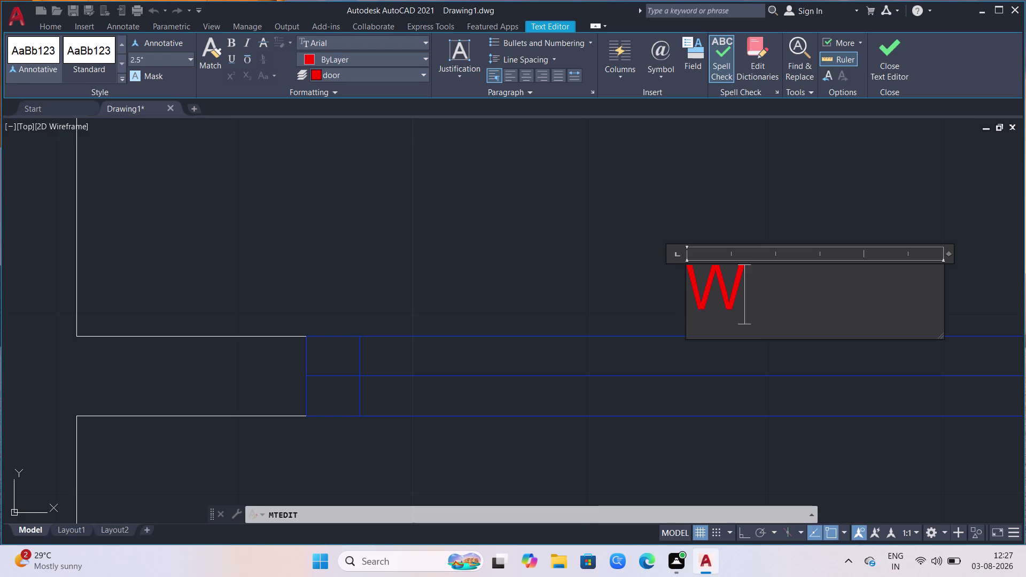
text(4)
click(477, 185)
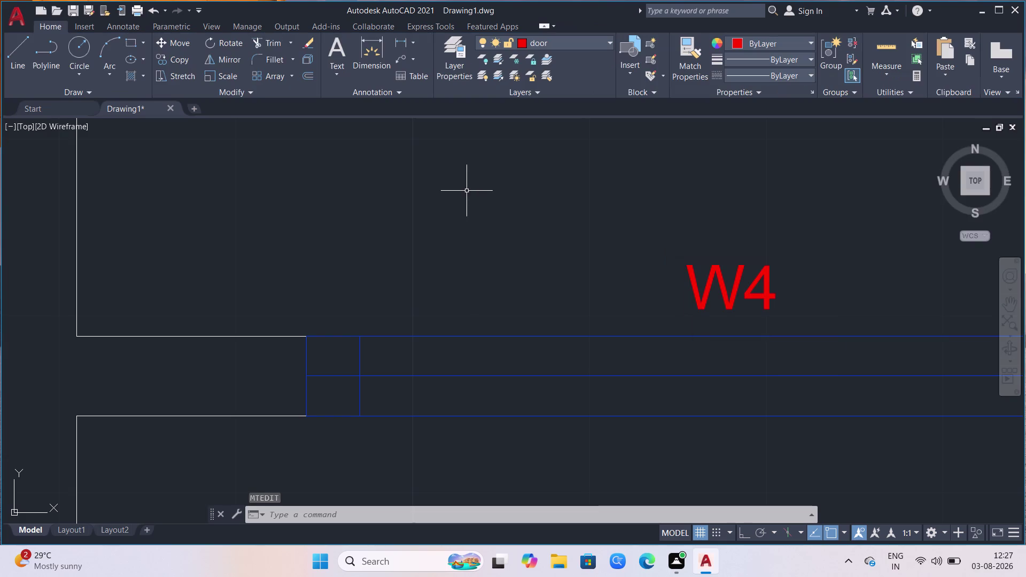
scroll(down, 3)
scroll(down, 3)
scroll(down, 3)
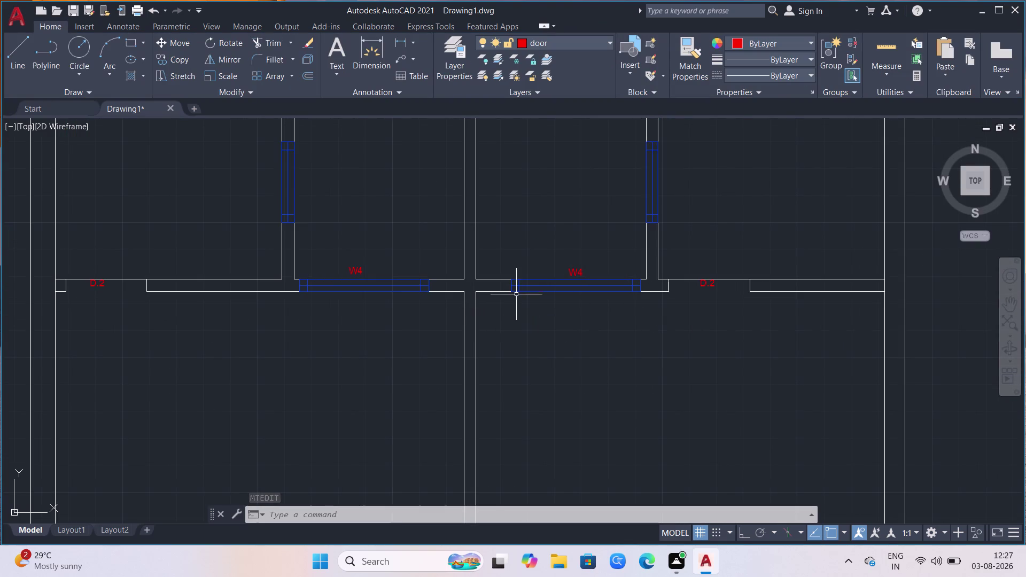
scroll(down, 3)
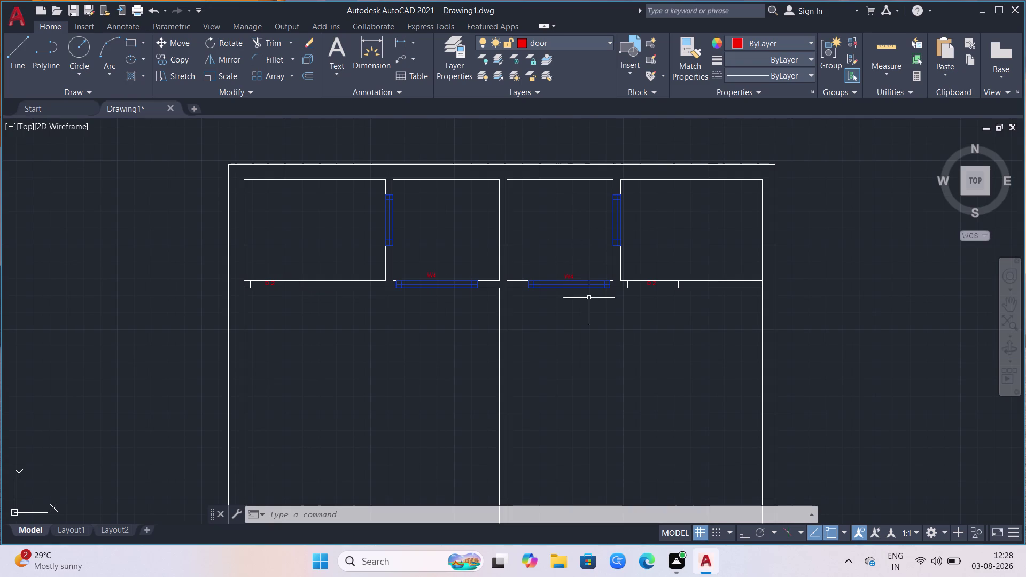
scroll(down, 3)
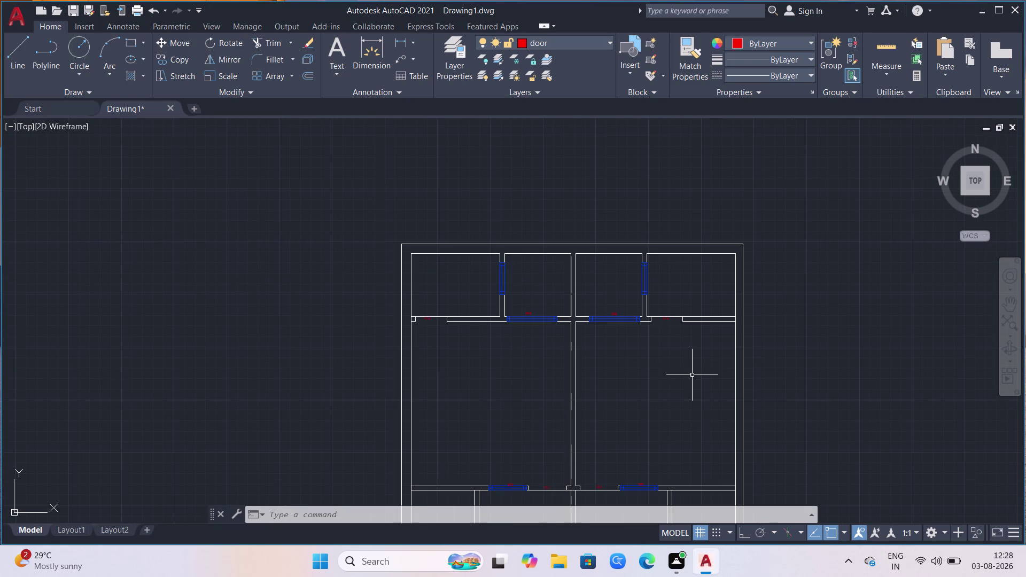
scroll(up, 3)
scroll(up, 3)
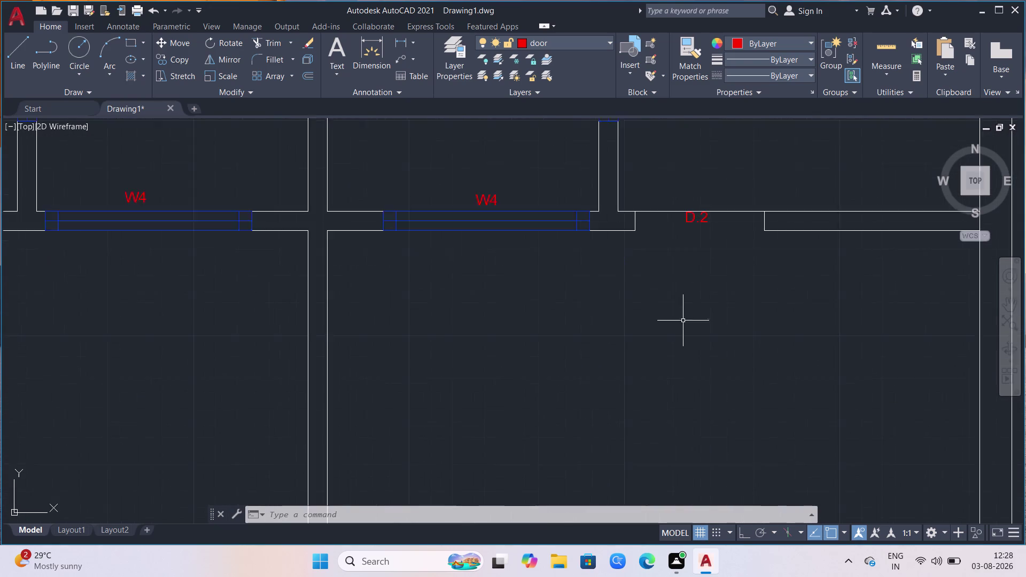
scroll(down, 3)
scroll(down, 3)
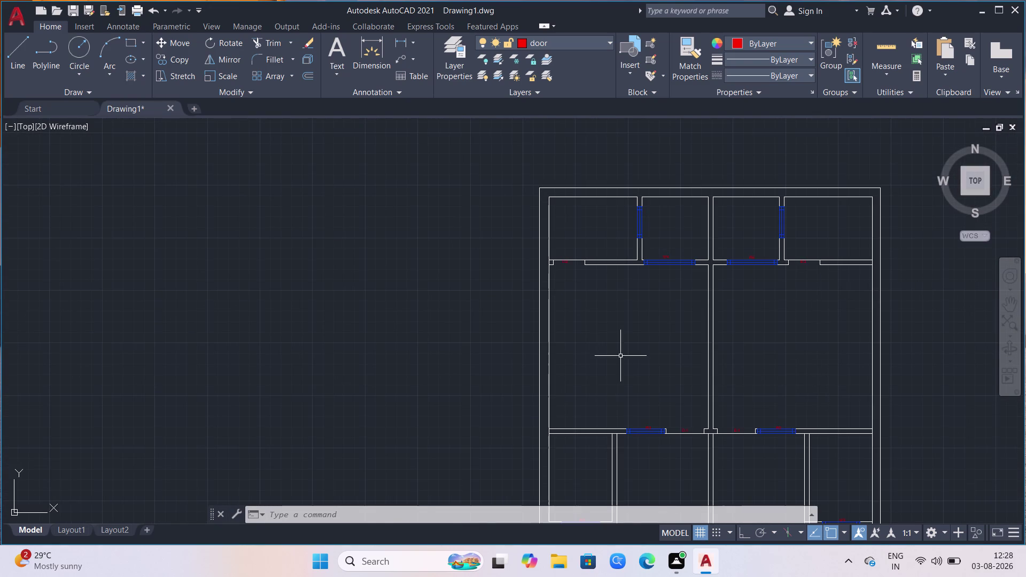
scroll(down, 3)
scroll(up, 3)
scroll(down, 3)
scroll(up, 3)
scroll(down, 3)
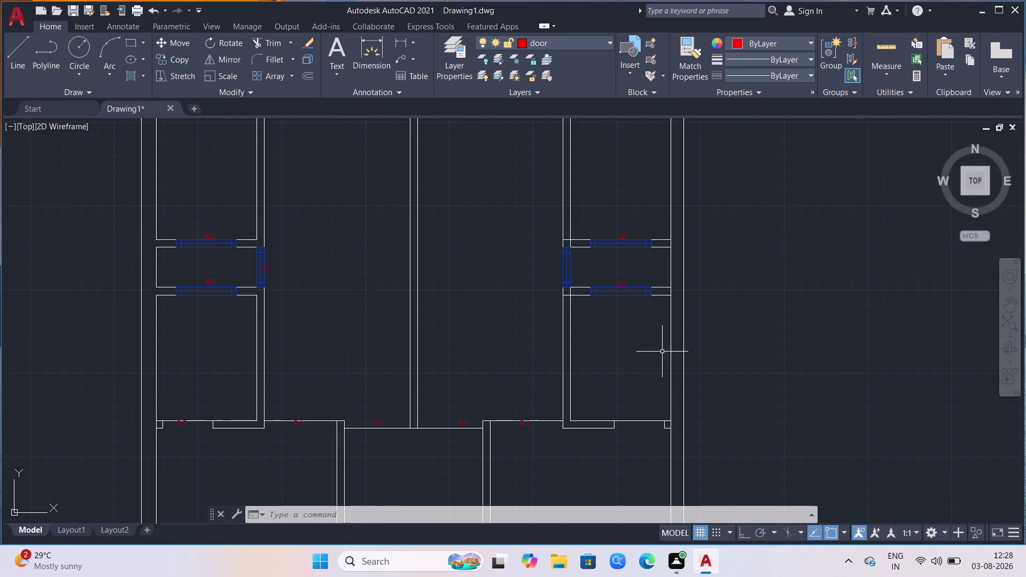
scroll(down, 3)
scroll(down, 3)
scroll(up, 3)
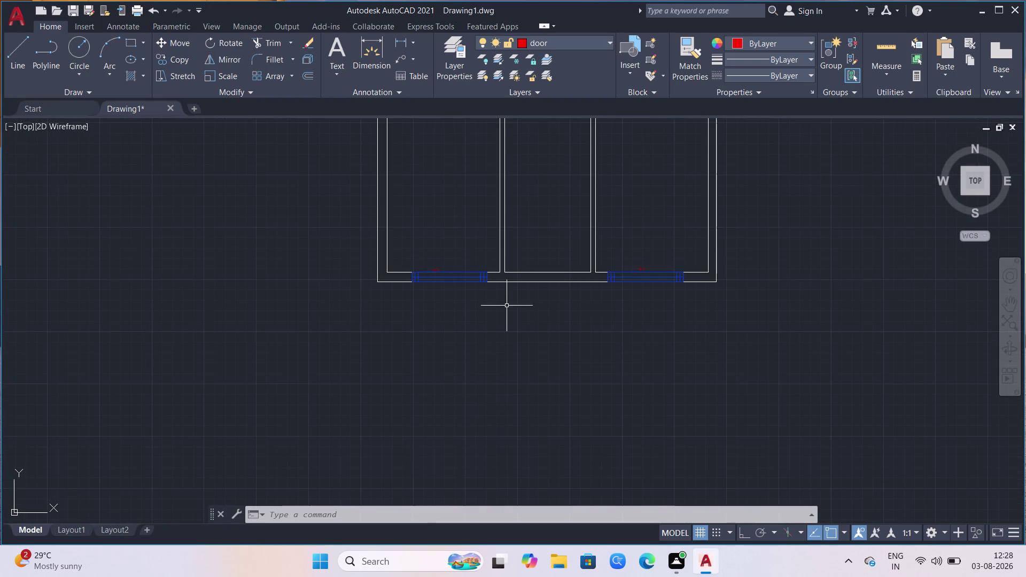
scroll(down, 3)
scroll(down, 3)
scroll(up, 3)
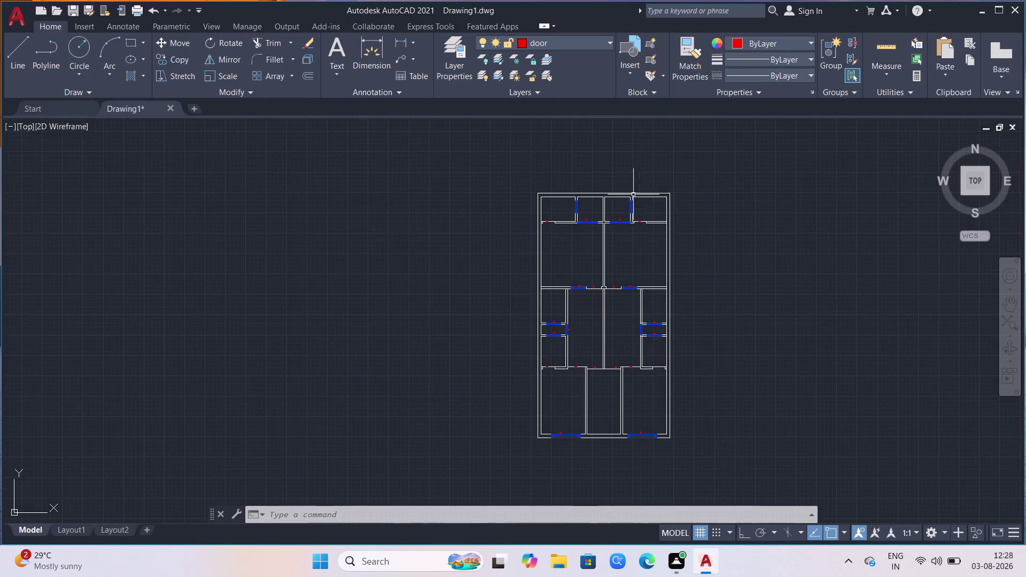
scroll(up, 3)
scroll(down, 3)
scroll(up, 3)
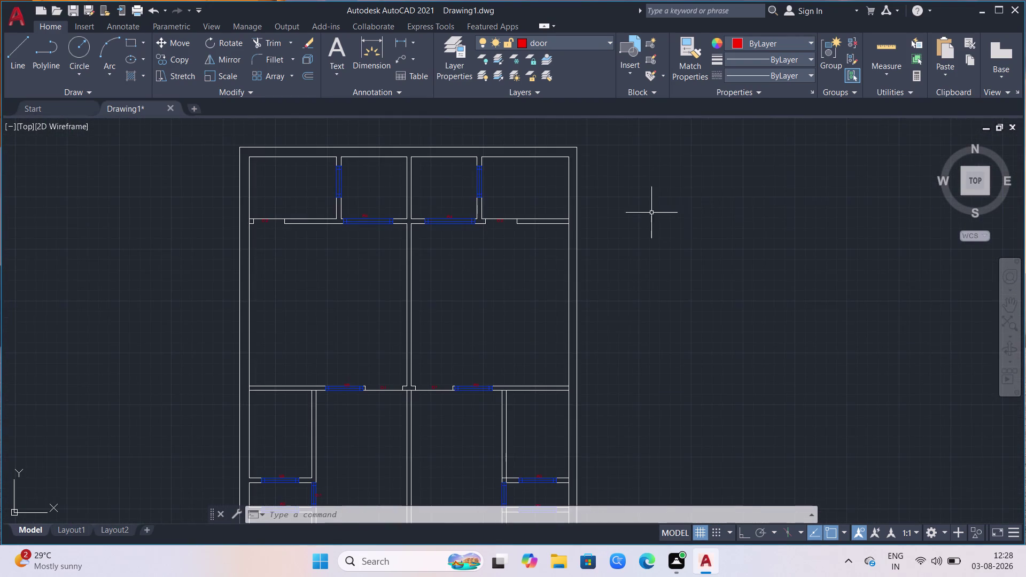
scroll(up, 3)
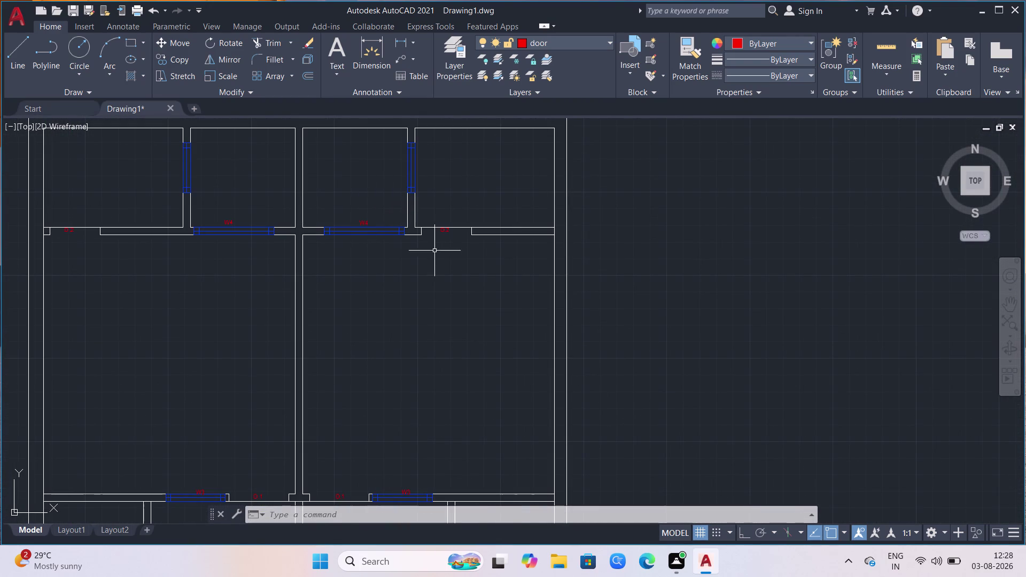
scroll(down, 3)
scroll(down, 3)
scroll(up, 3)
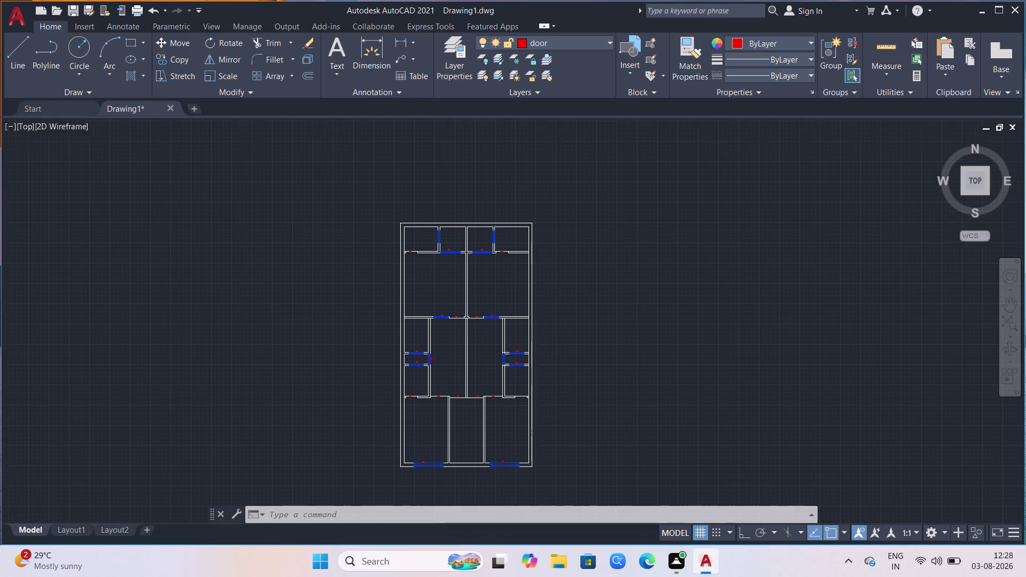
scroll(up, 3)
scroll(up, 3)
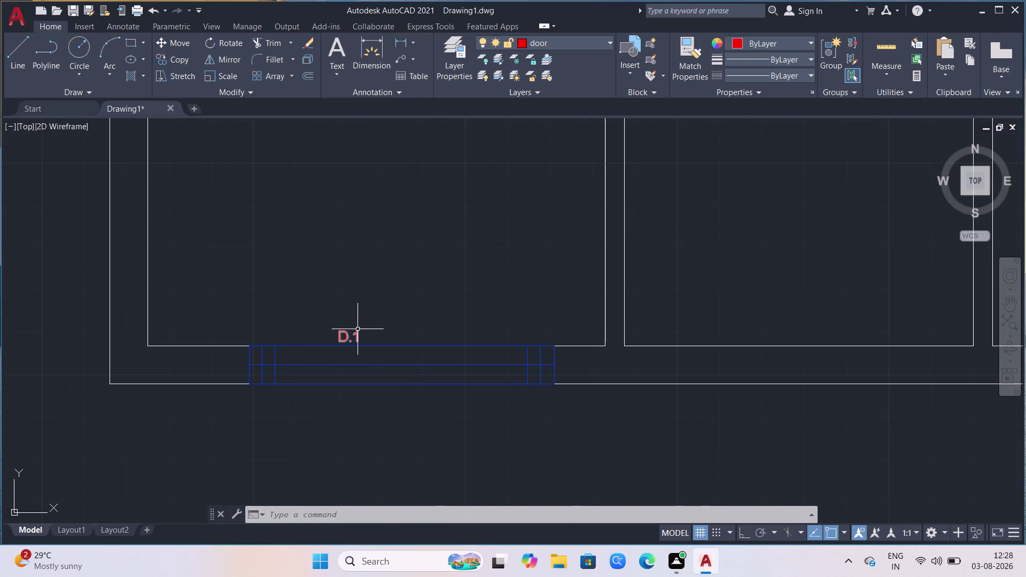
click(358, 331)
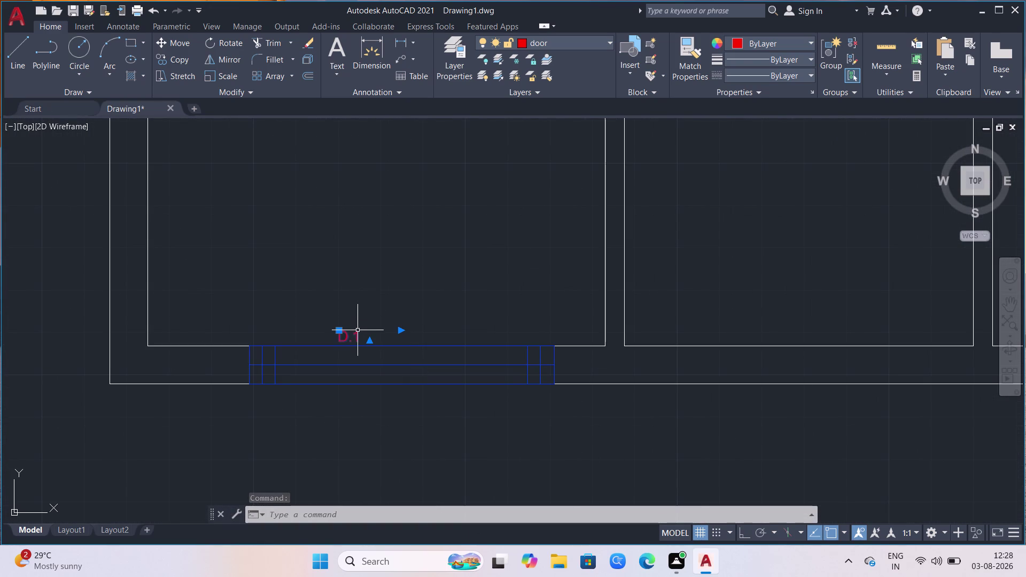
Replace the bottom-left window's D.1 text with W1 and close the editor.
key(Return)
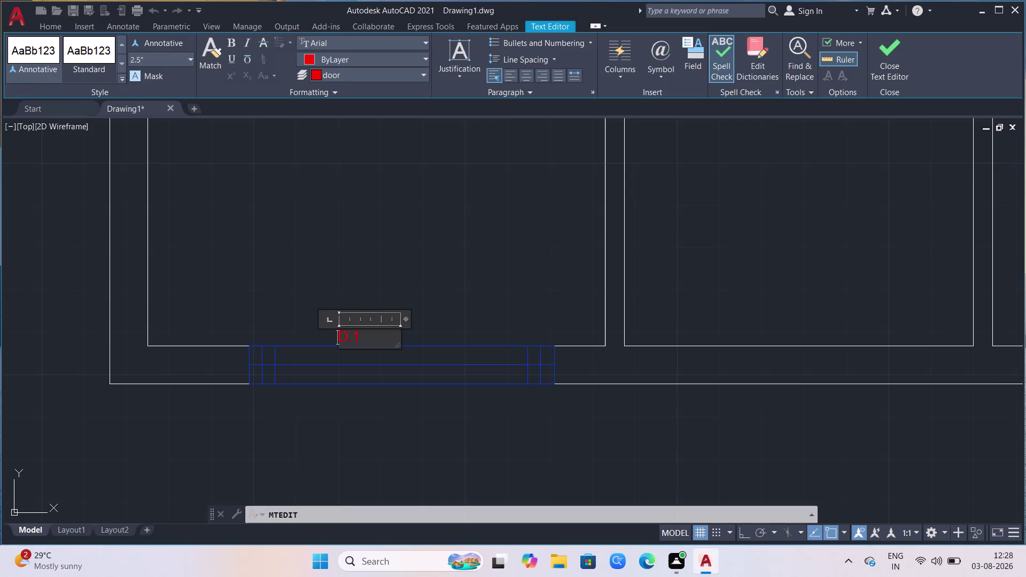
click(382, 343)
key(BackSpace)
key(BackSpace)
key(BackSpace)
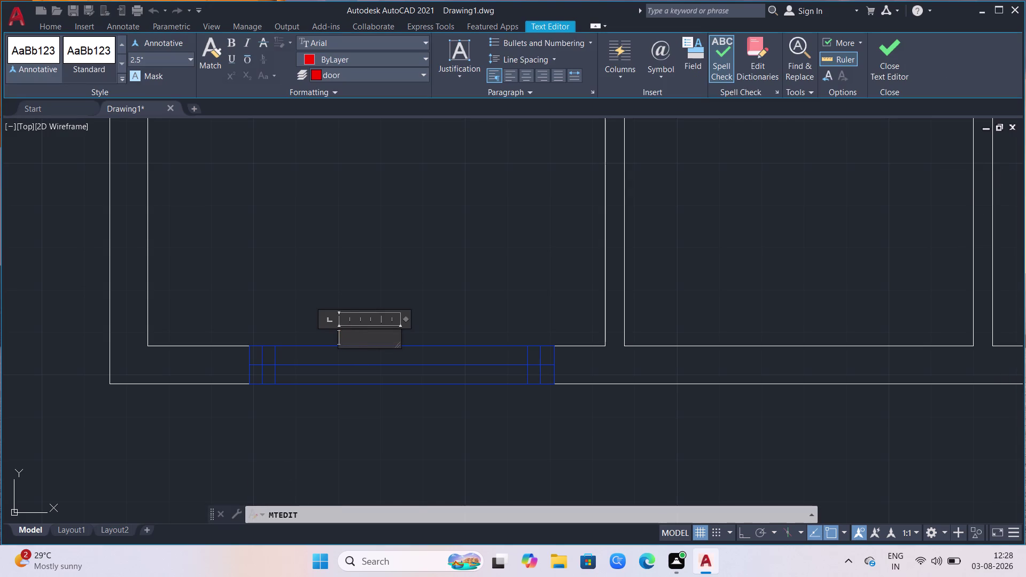
key(w)
key(1)
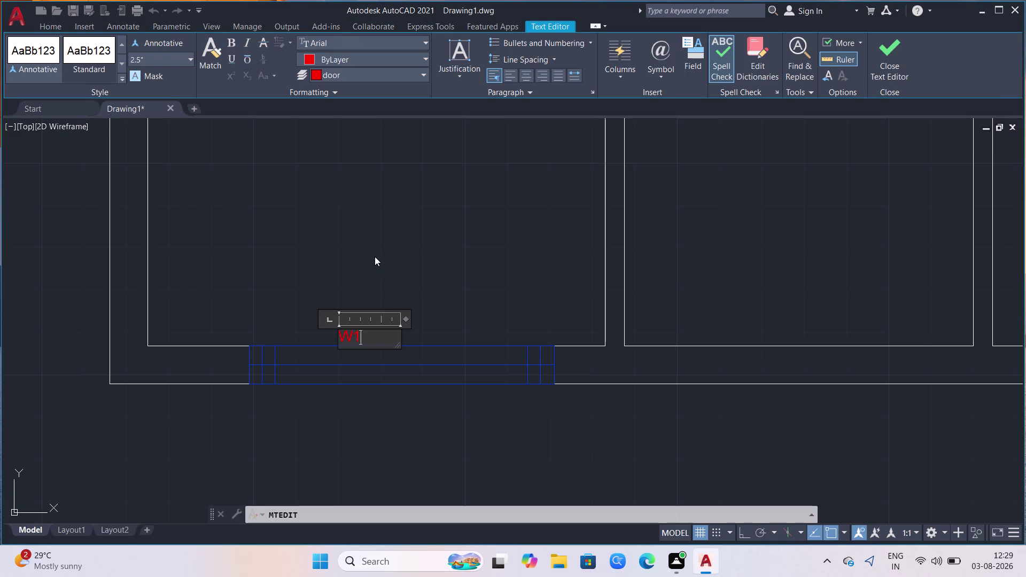
click(375, 255)
Zoom to the bottom-right window and replace its D.1 tag text with W2.
scroll(down, 3)
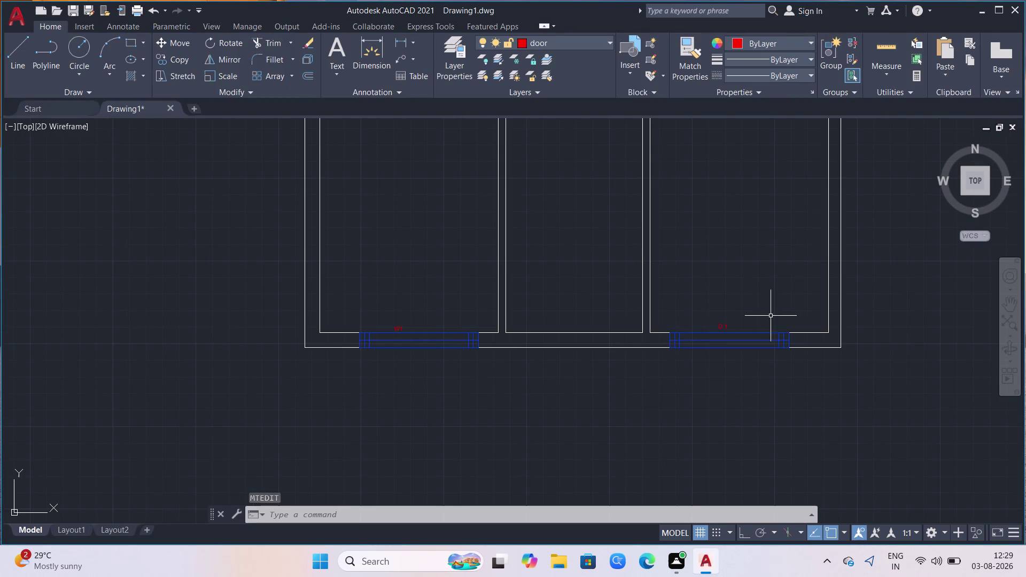
scroll(up, 3)
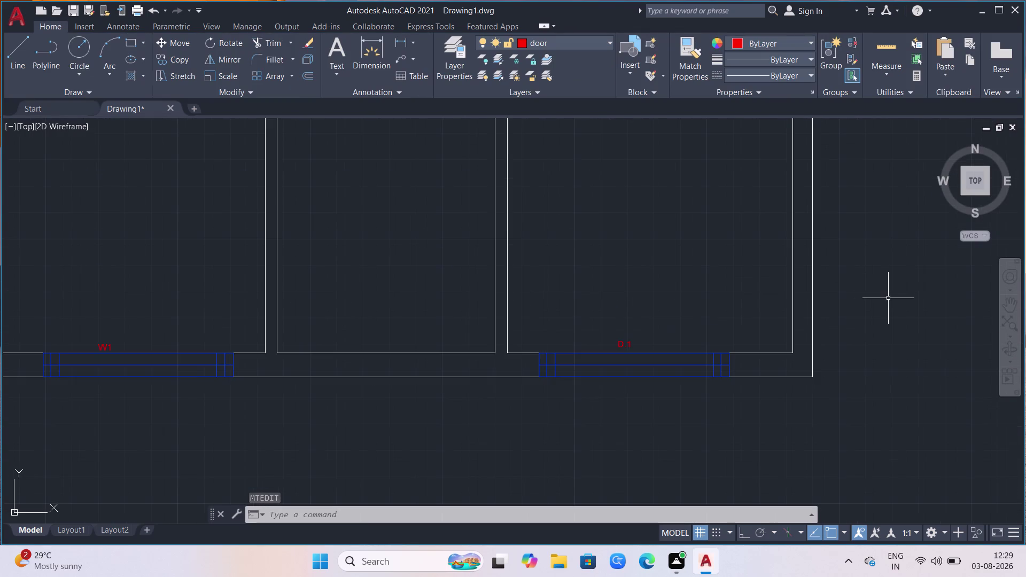
scroll(up, 3)
scroll(up, 3)
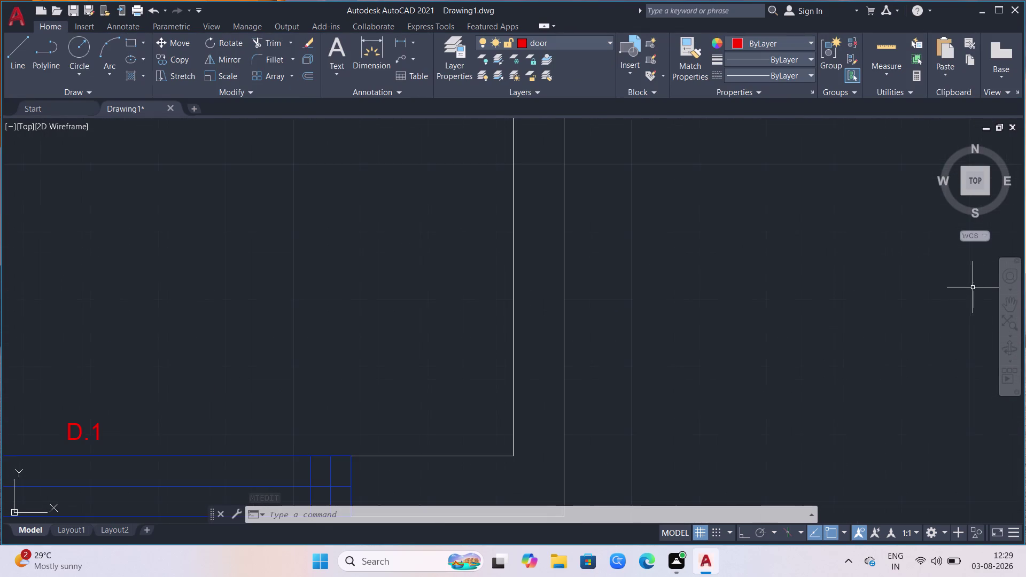
scroll(down, 3)
scroll(up, 3)
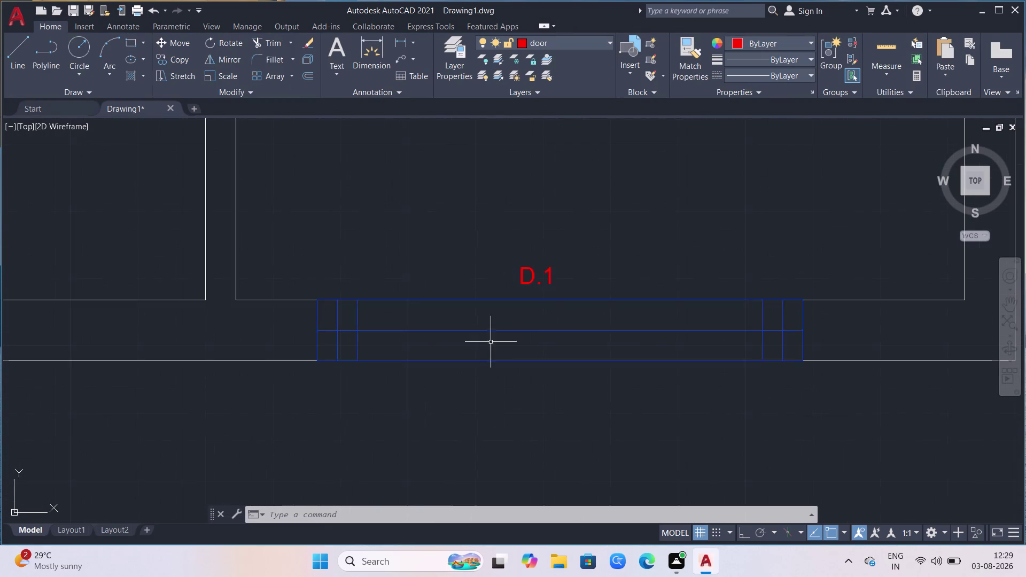
click(551, 276)
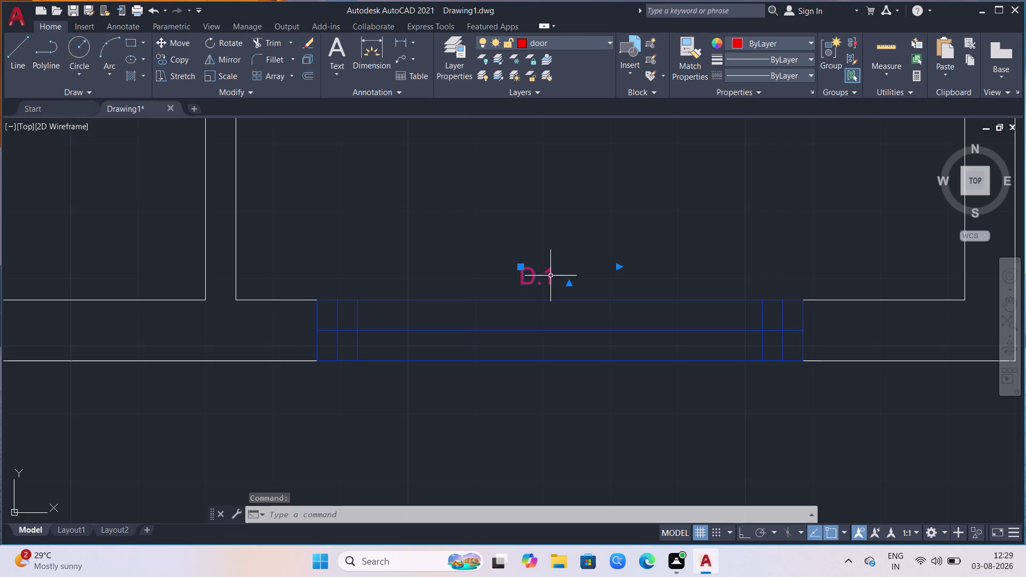
key(Return)
click(566, 270)
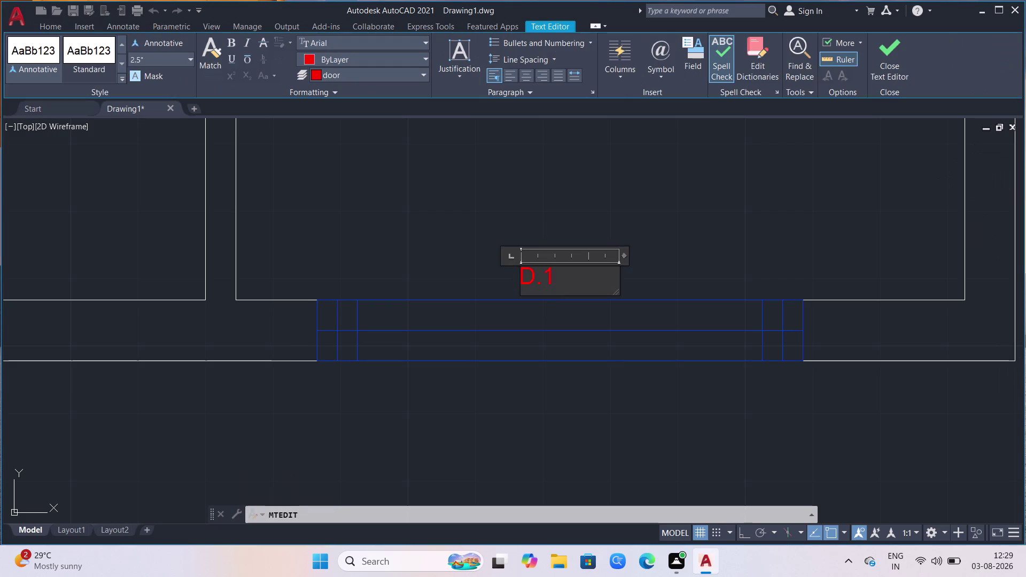
key(BackSpace)
key(BackSpace)
key(BackSpace)
text(W2)
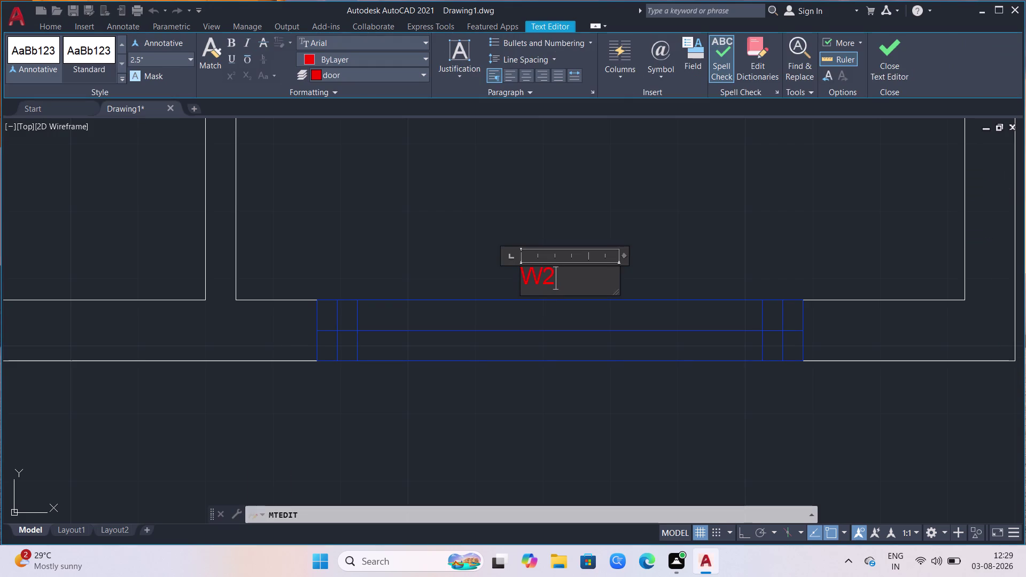
key(BackSpace)
key(1)
click(662, 215)
scroll(down, 3)
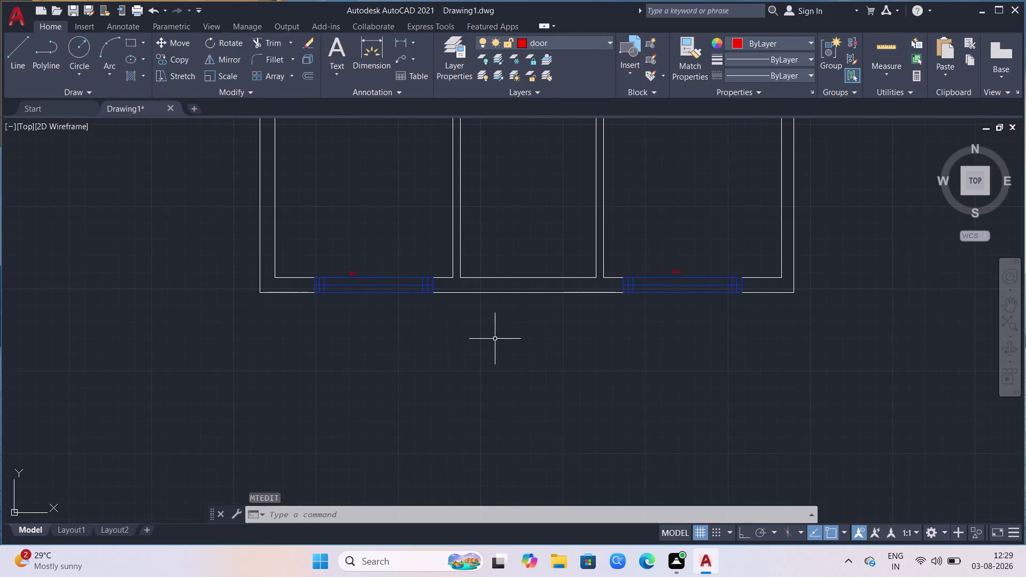
scroll(down, 3)
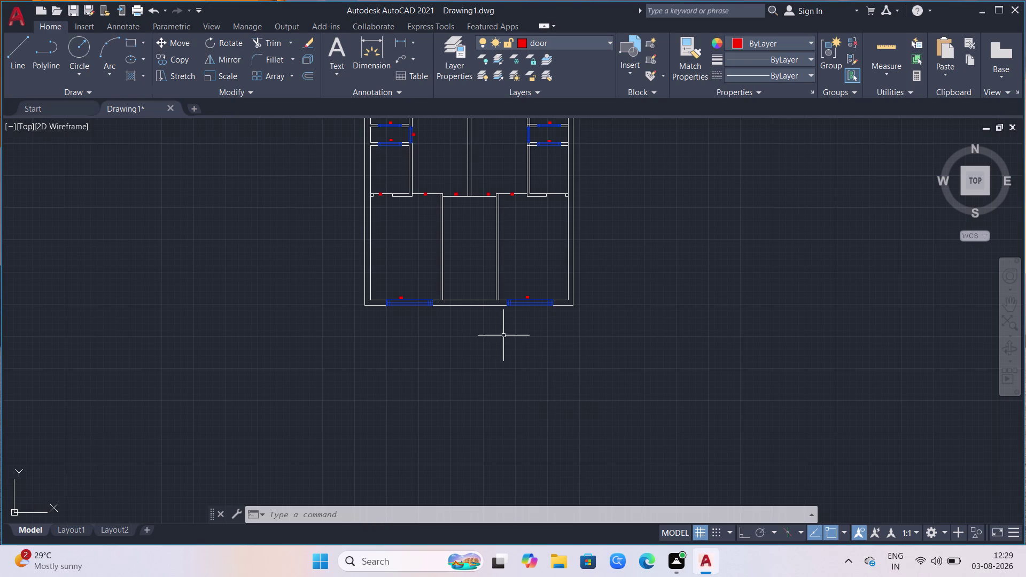
Zoom in and select the D.1 tag beside the vertical window.
scroll(down, 3)
scroll(down, 3)
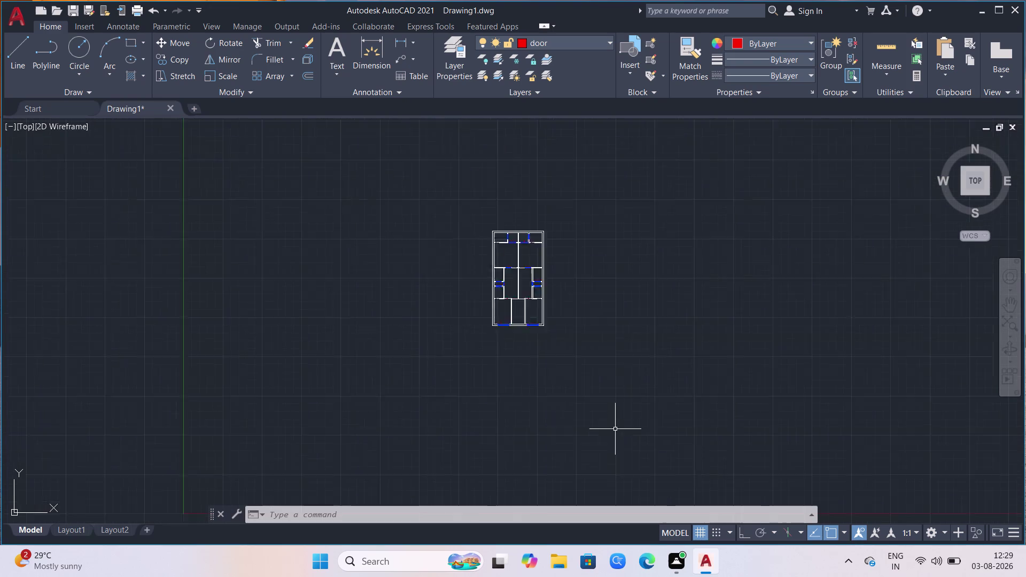
scroll(down, 3)
scroll(up, 3)
scroll(up, 3)
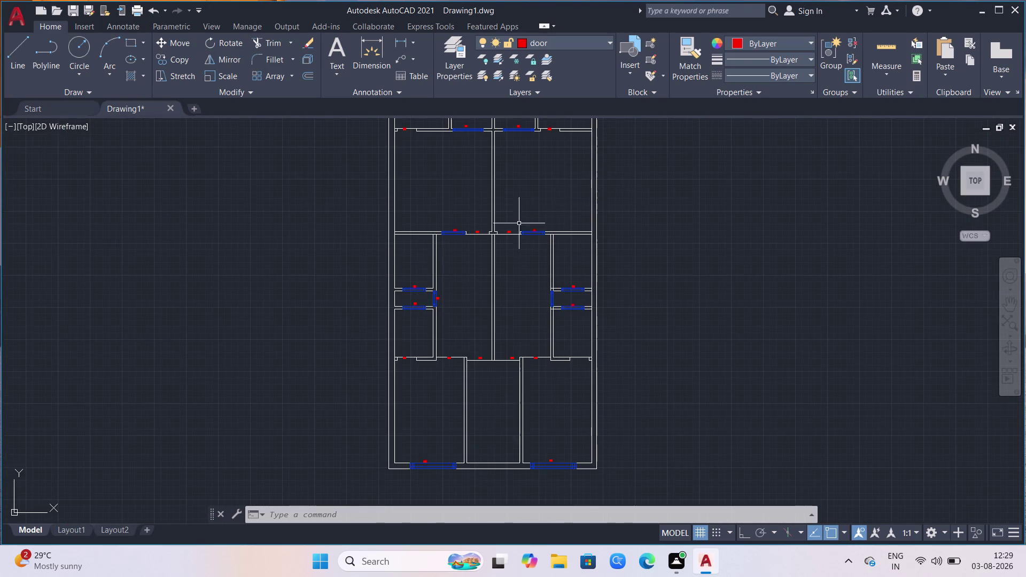
scroll(up, 3)
scroll(up, 3)
click(502, 321)
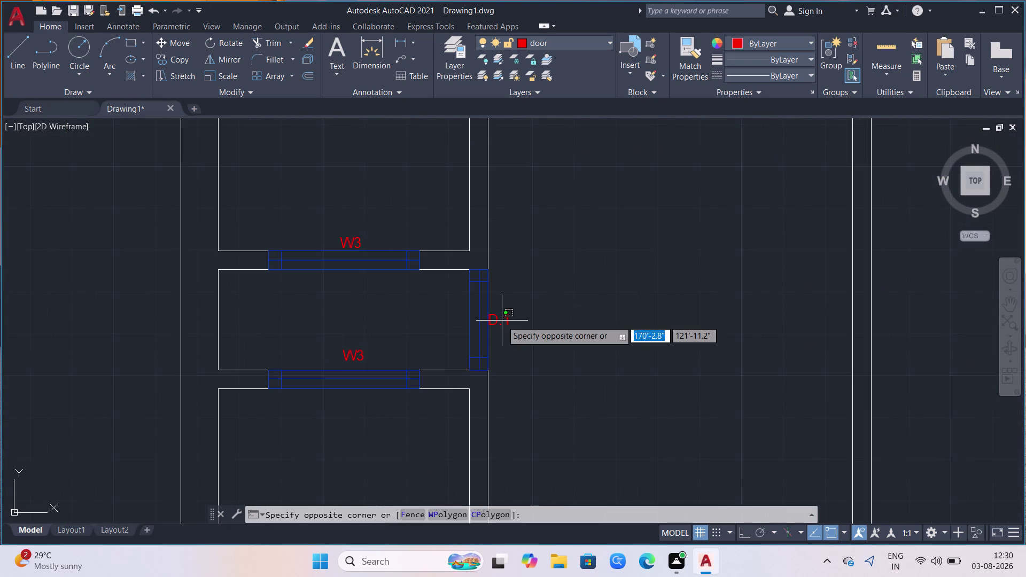
click(515, 321)
click(504, 325)
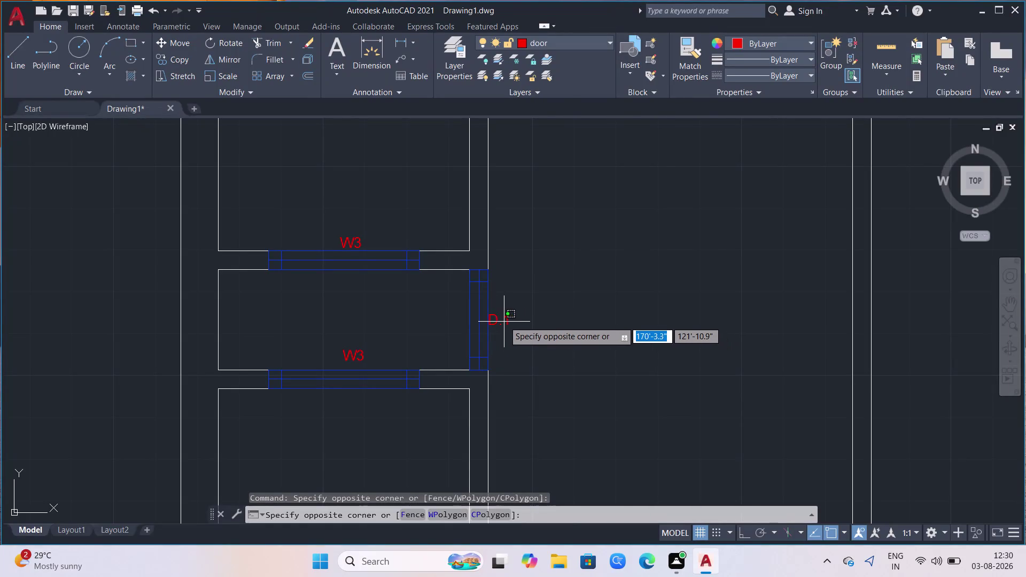
click(503, 321)
click(508, 320)
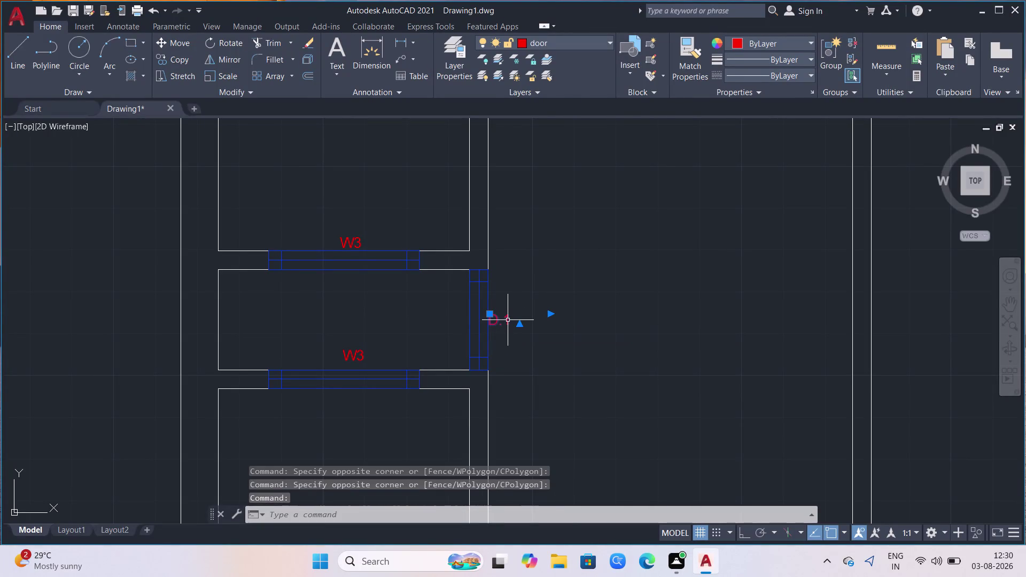
Replace the tag's D.1 text with W2 and close the text edit.
key(Return)
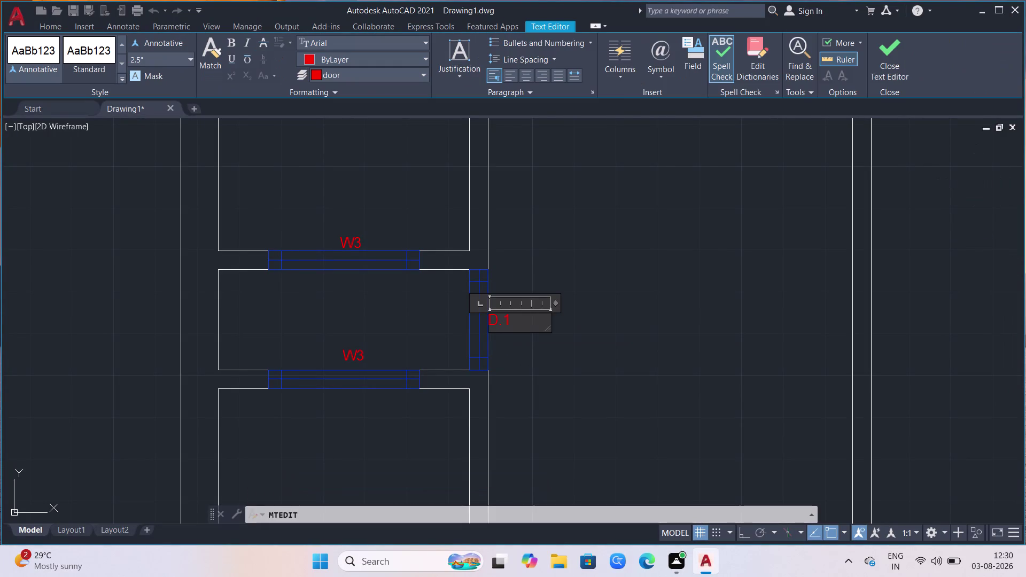
click(518, 325)
key(BackSpace)
key(BackSpace)
key(BackSpace)
text(W2)
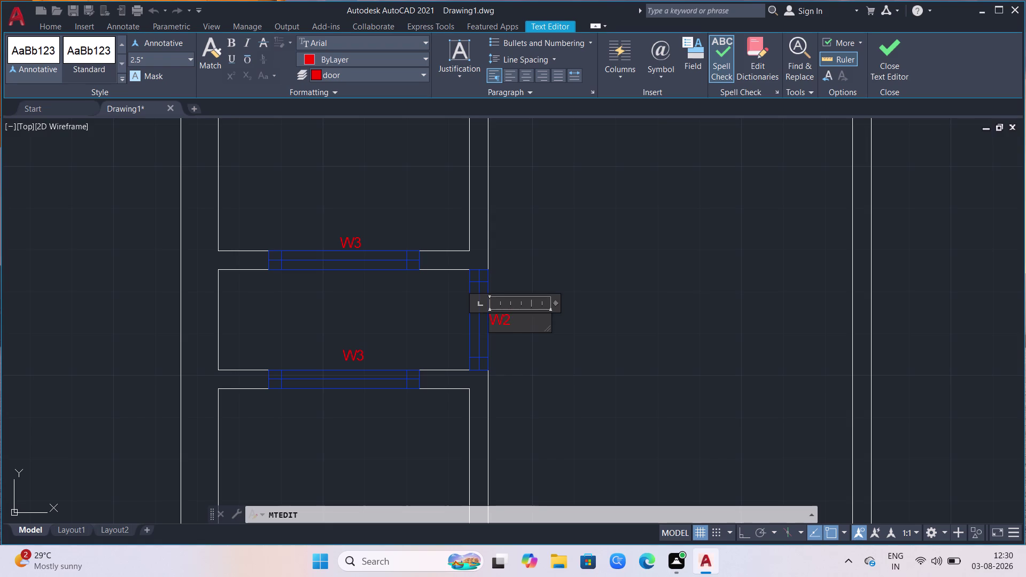
click(634, 293)
scroll(down, 3)
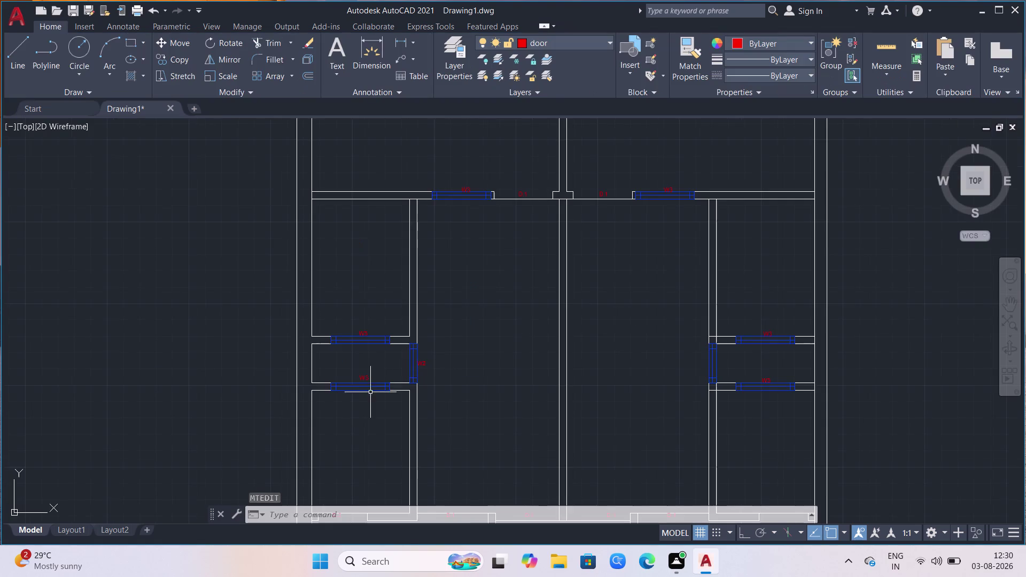
scroll(up, 3)
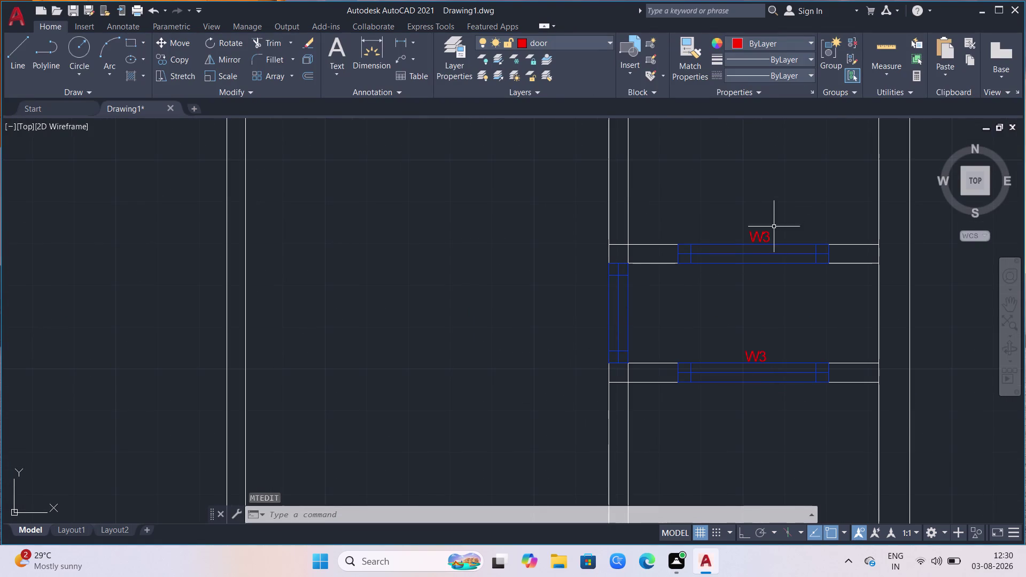
Move the upper W3 label beside the vertical window opening.
click(769, 233)
key(m)
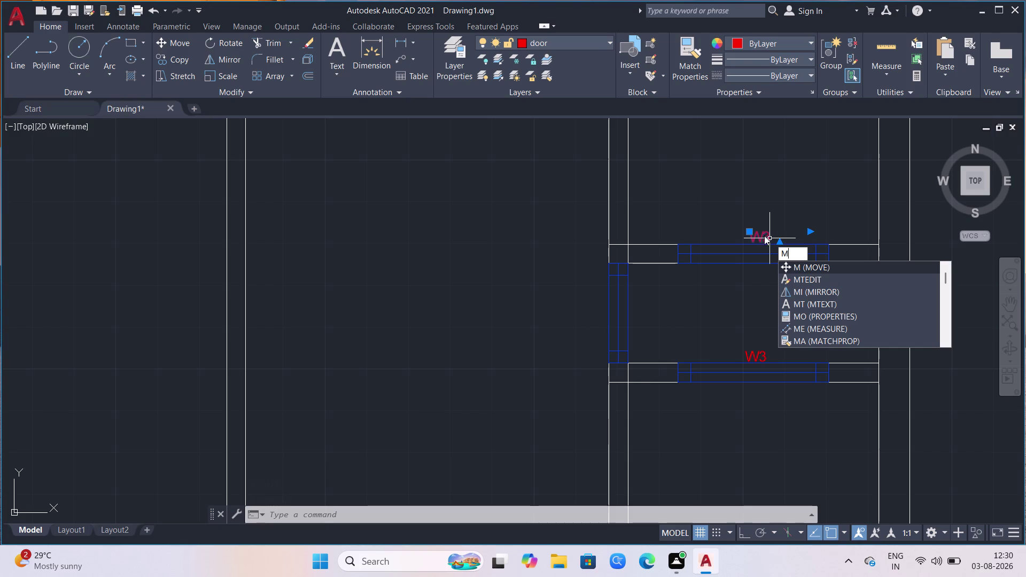
drag(749, 227, 586, 333)
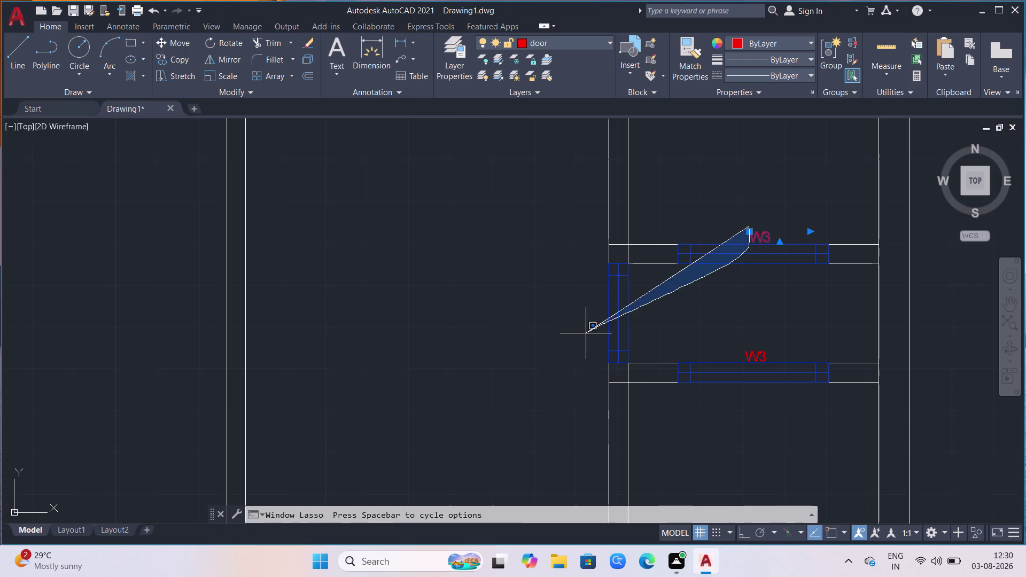
drag(586, 333, 601, 318)
drag(751, 231, 568, 306)
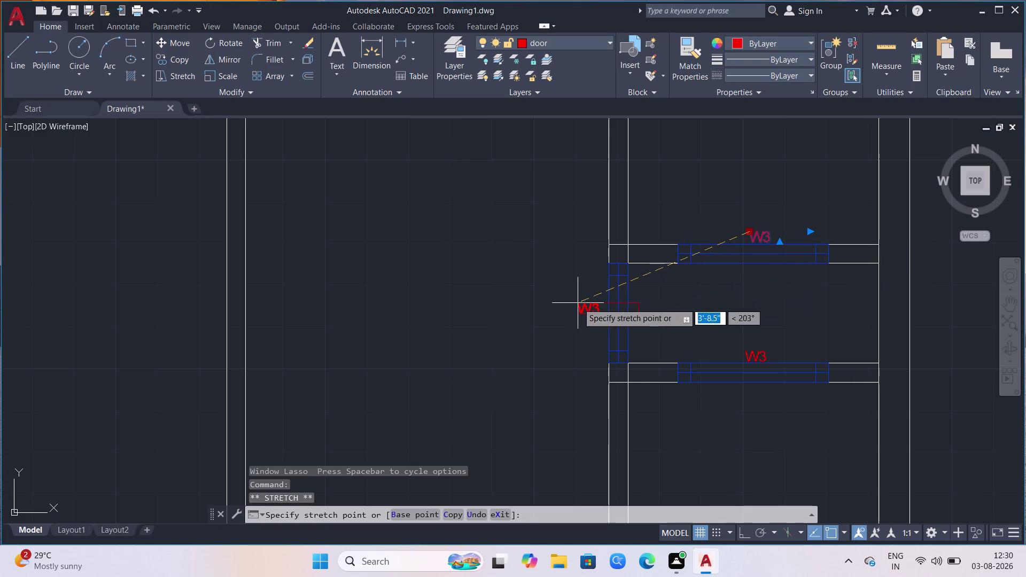
drag(568, 307, 586, 311)
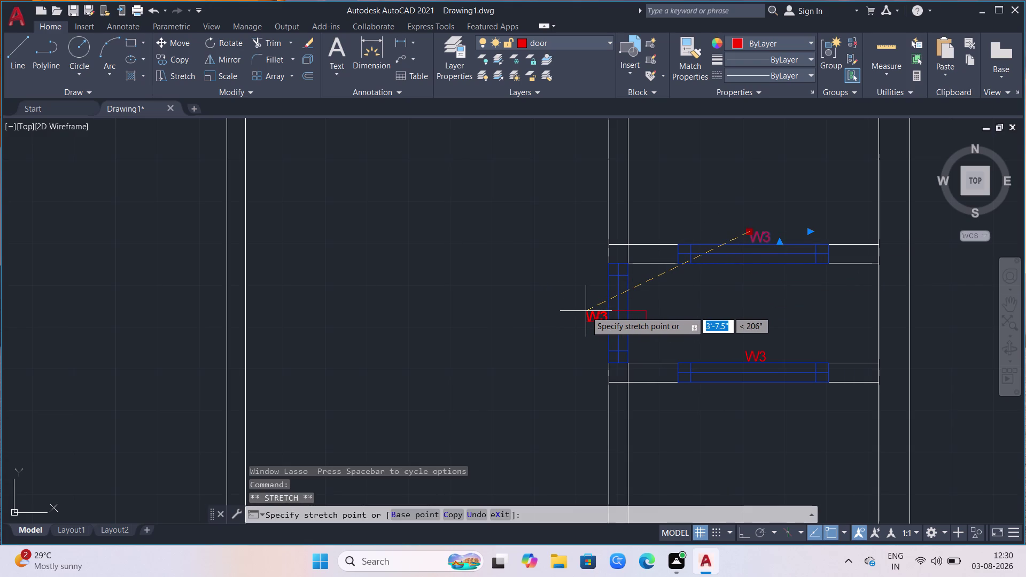
drag(586, 311, 588, 305)
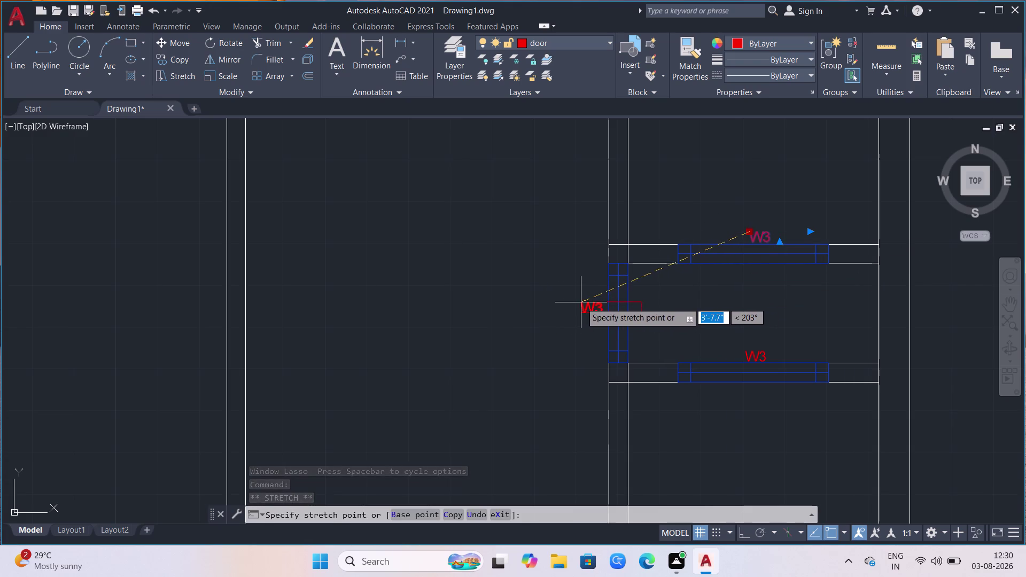
click(581, 302)
key(Return)
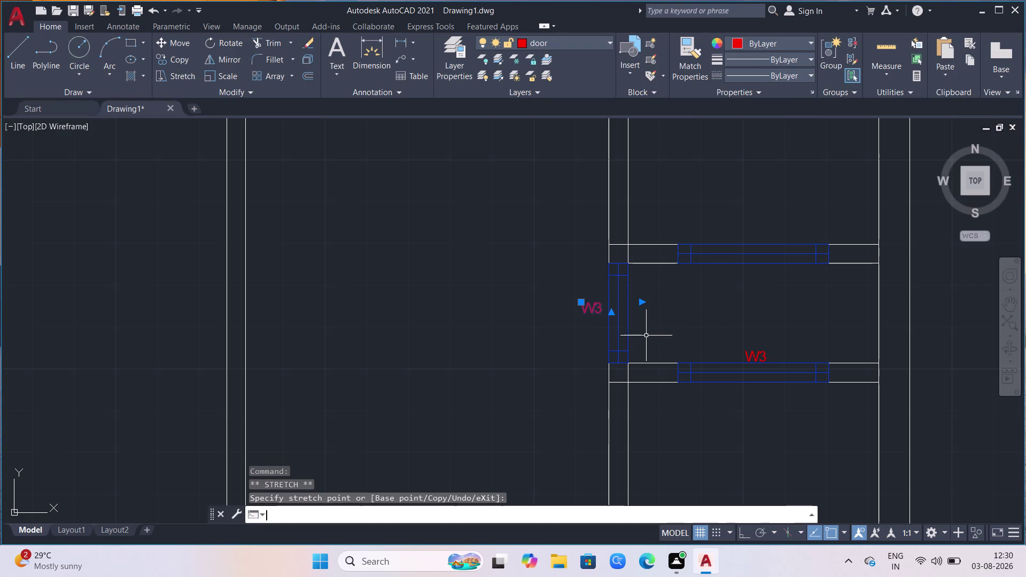
Change the moved label from W3 to W2 and view the whole floor plan.
click(618, 310)
key(BackSpace)
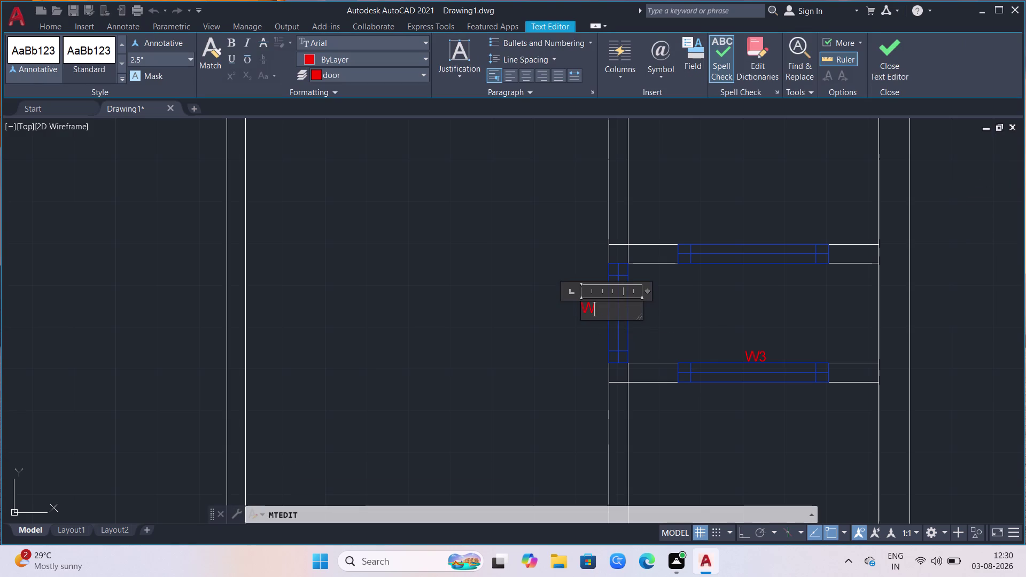
key(2)
click(517, 369)
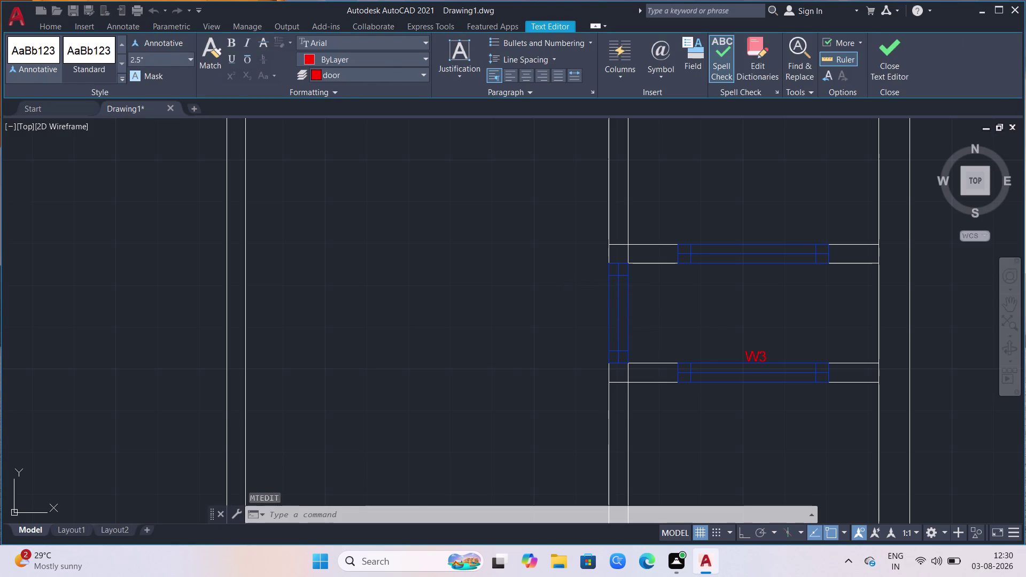
scroll(down, 3)
scroll(down, 3)
scroll(up, 3)
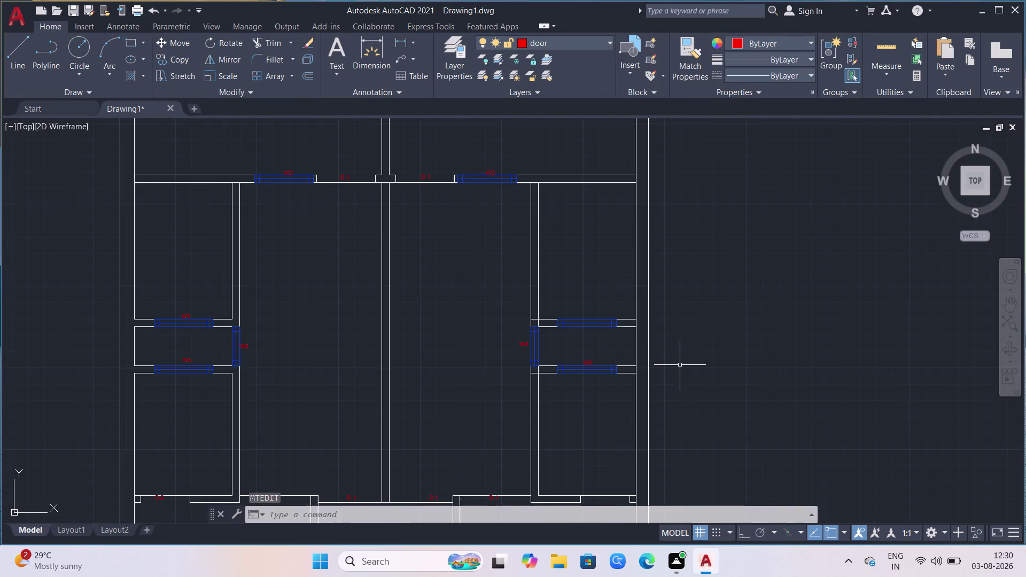
scroll(down, 3)
scroll(down, 3)
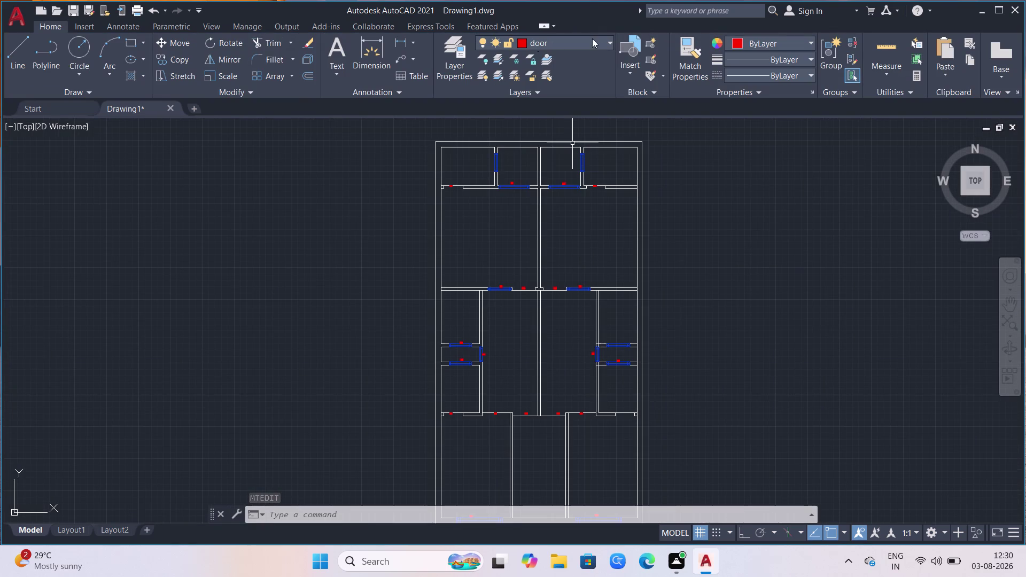
Open Layer Properties and start renaming the door layer.
click(593, 42)
click(569, 78)
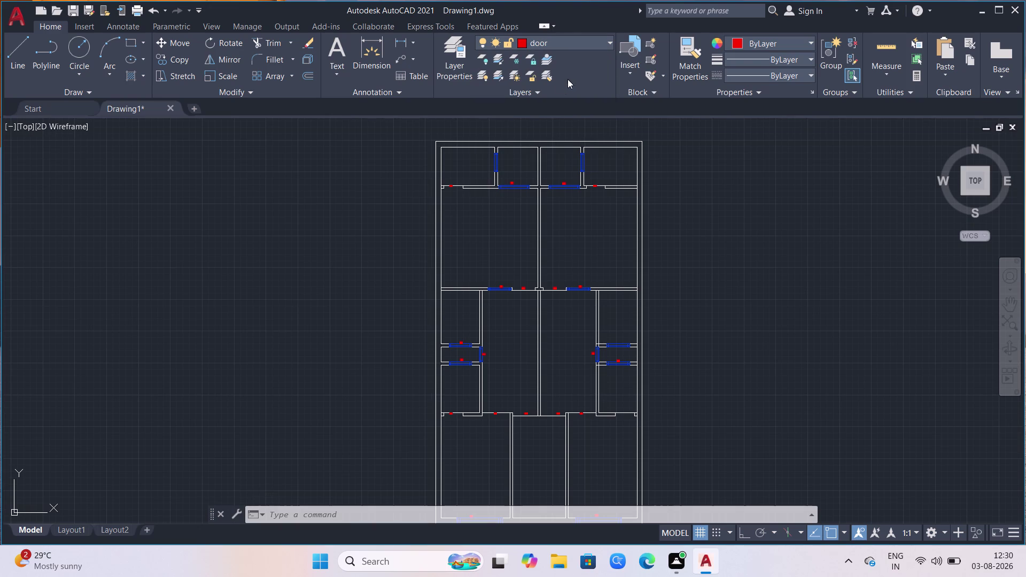
click(457, 53)
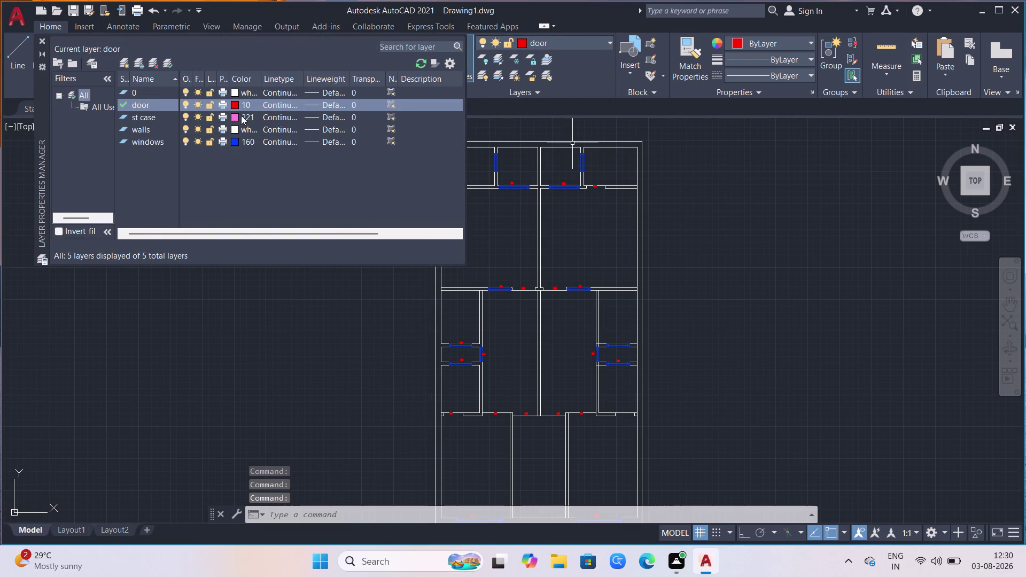
click(161, 100)
click(161, 100)
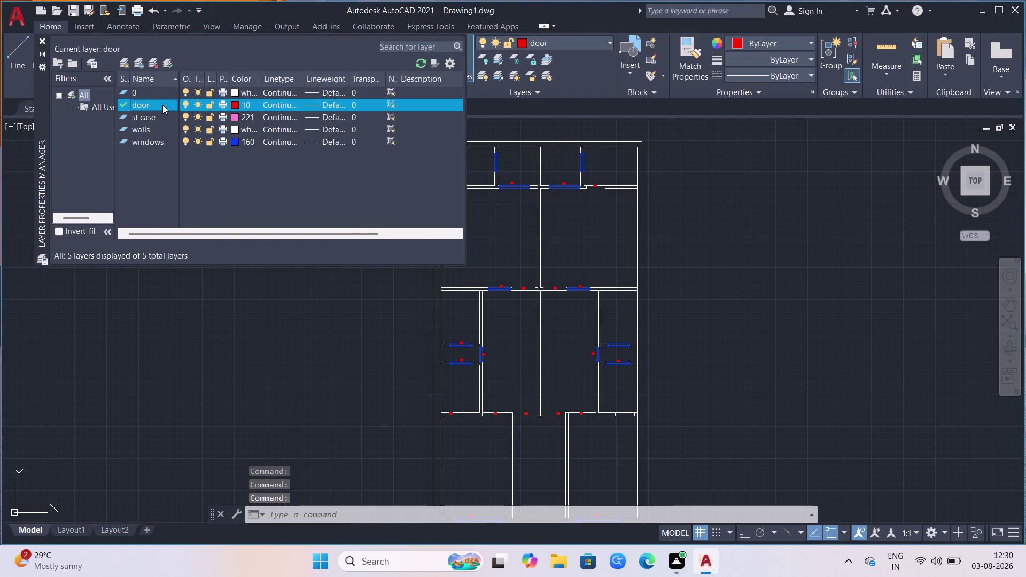
click(163, 109)
Replace the door layer's name with TEXT.
key(BackSpace)
key(BackSpace)
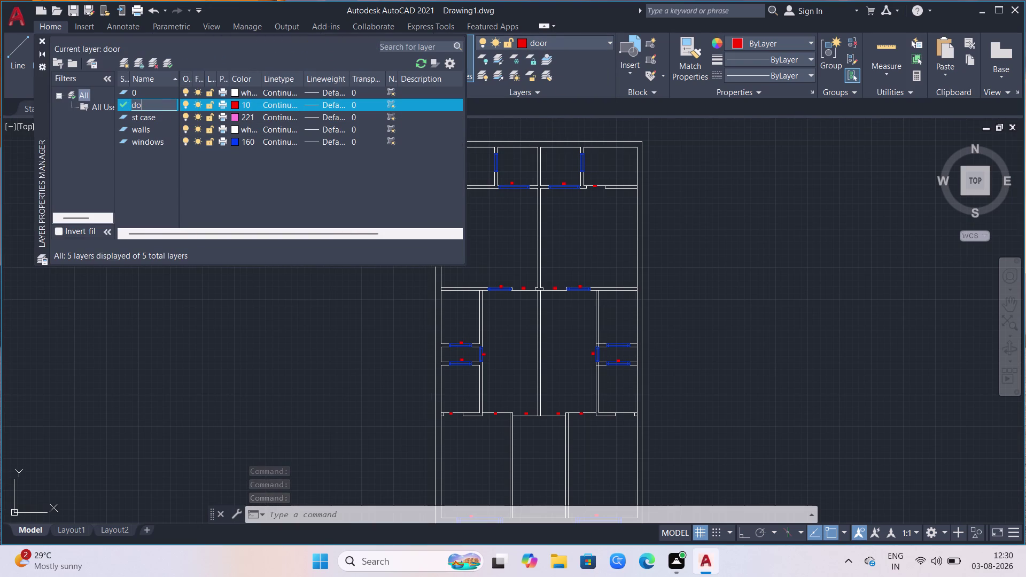
key(BackSpace)
key(BackSpace)
key(r)
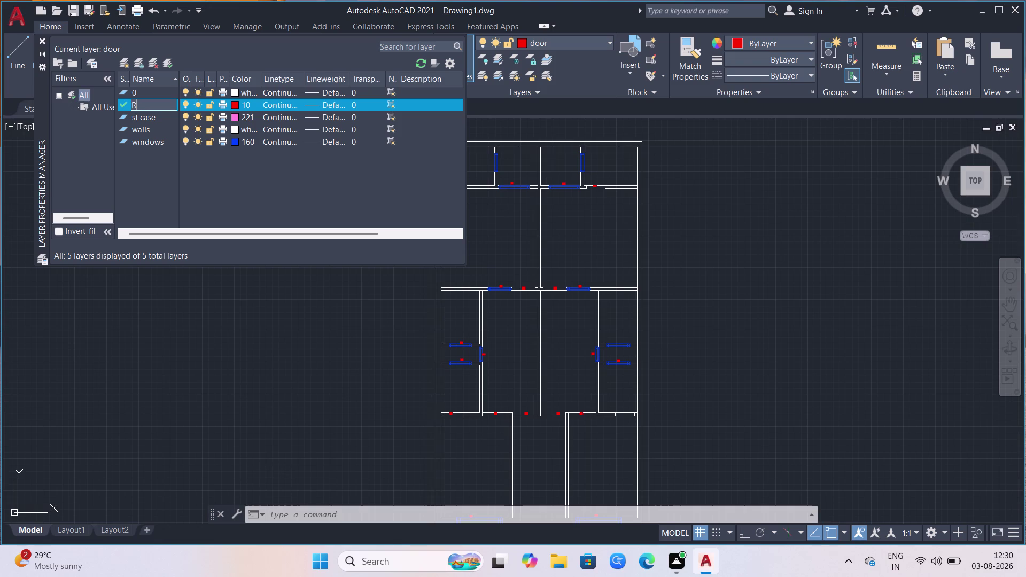
key(BackSpace)
text(TES)
text(T)
key(BackSpace)
key(BackSpace)
key(x)
key(t)
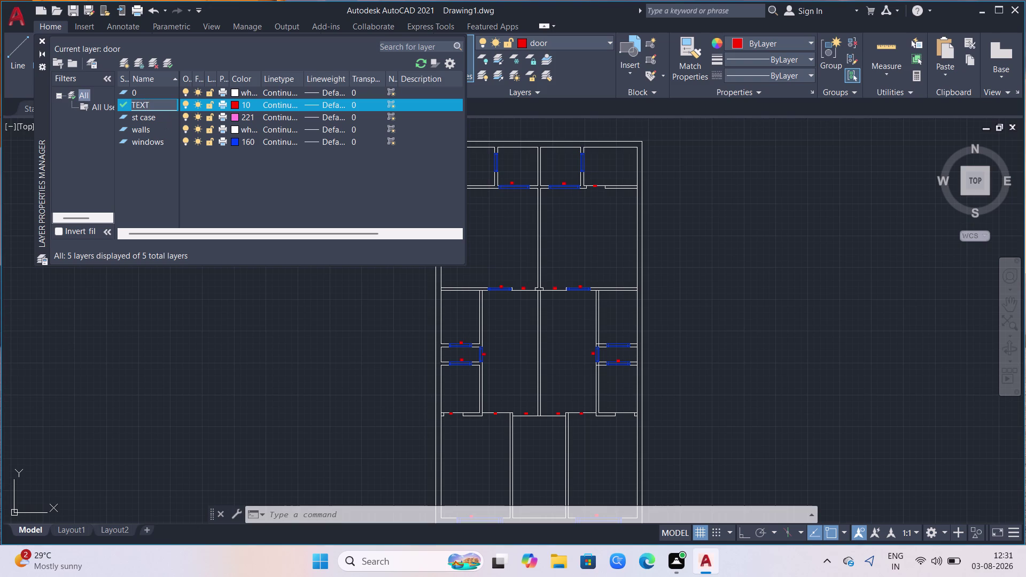
Correct the layer name to lowercase 'text' and close the layer manager.
key(BackSpace)
key(BackSpace)
key(BackSpace)
key(BackSpace)
text(tex)
key(t)
click(266, 205)
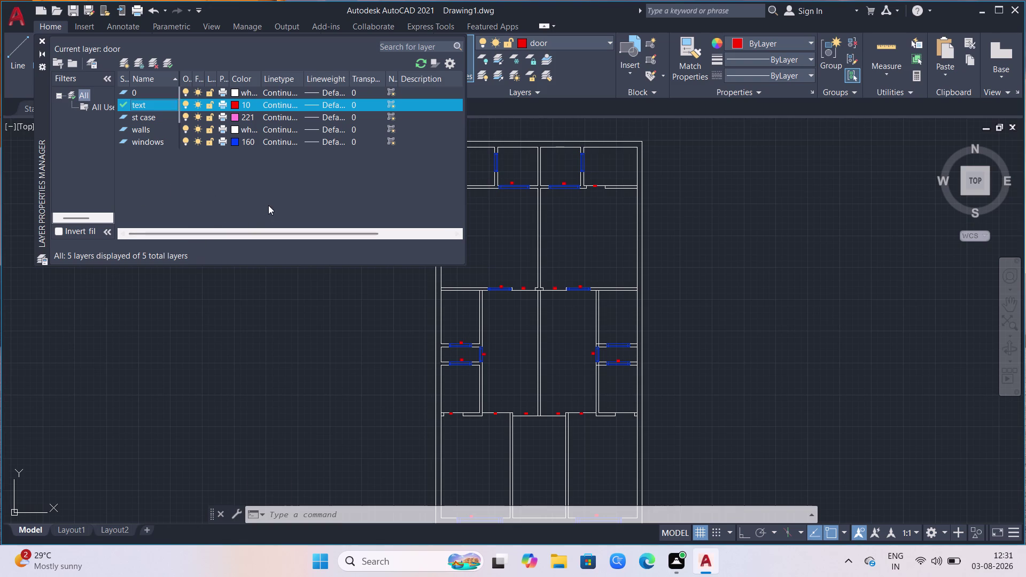
scroll(down, 3)
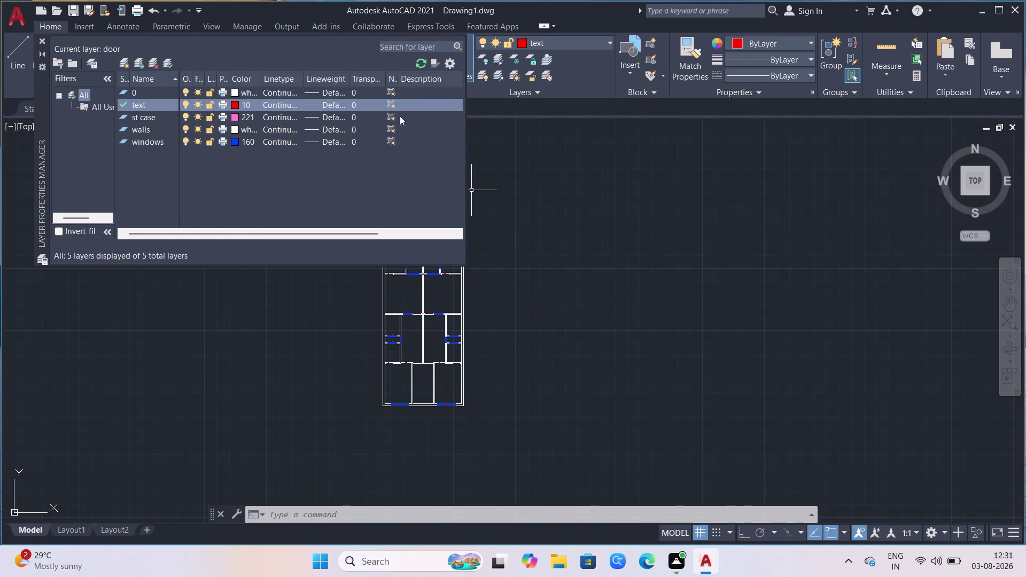
click(45, 39)
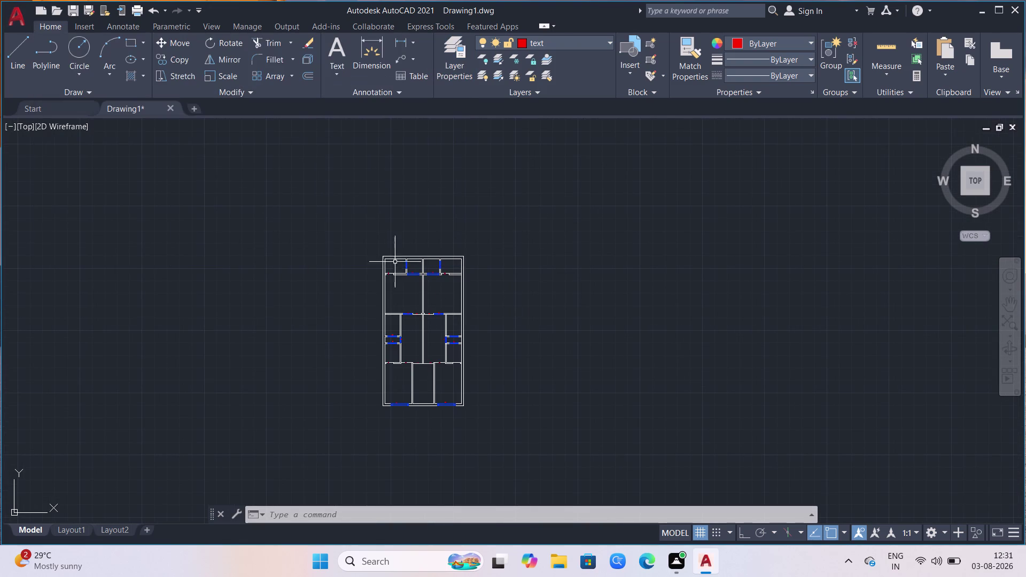
scroll(up, 3)
scroll(up, 3)
scroll(up, 3)
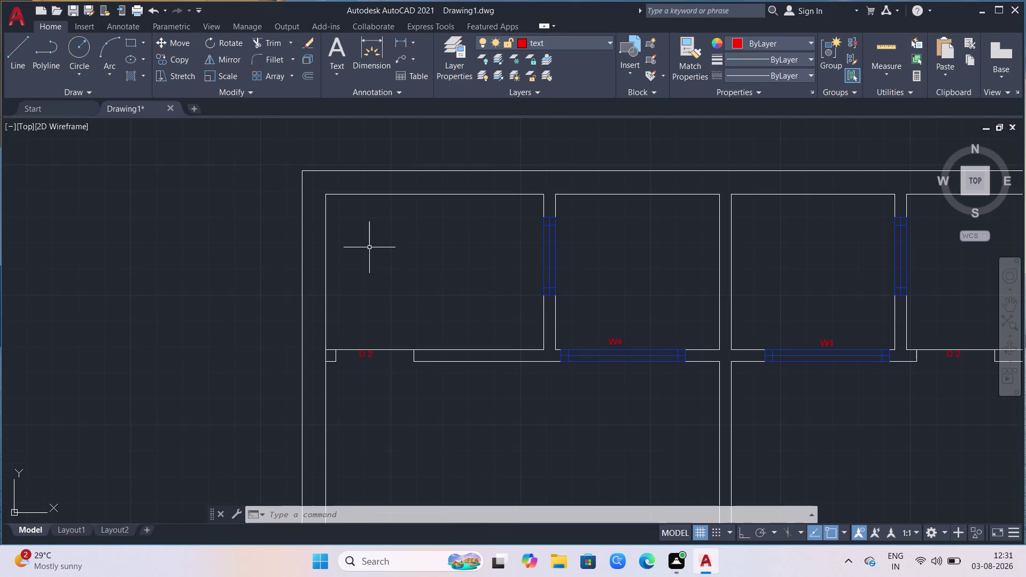
text(mt)
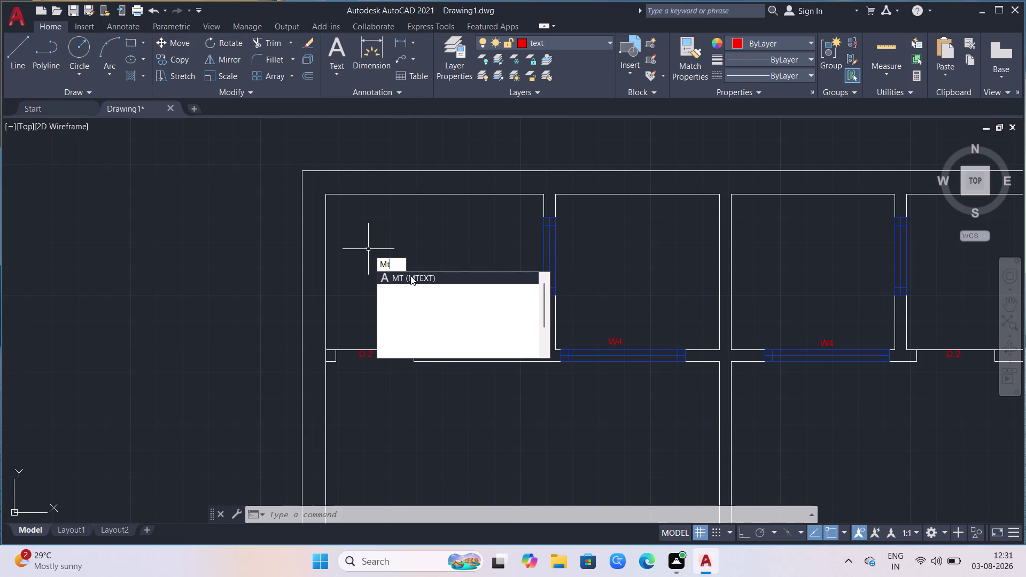
click(410, 275)
click(358, 241)
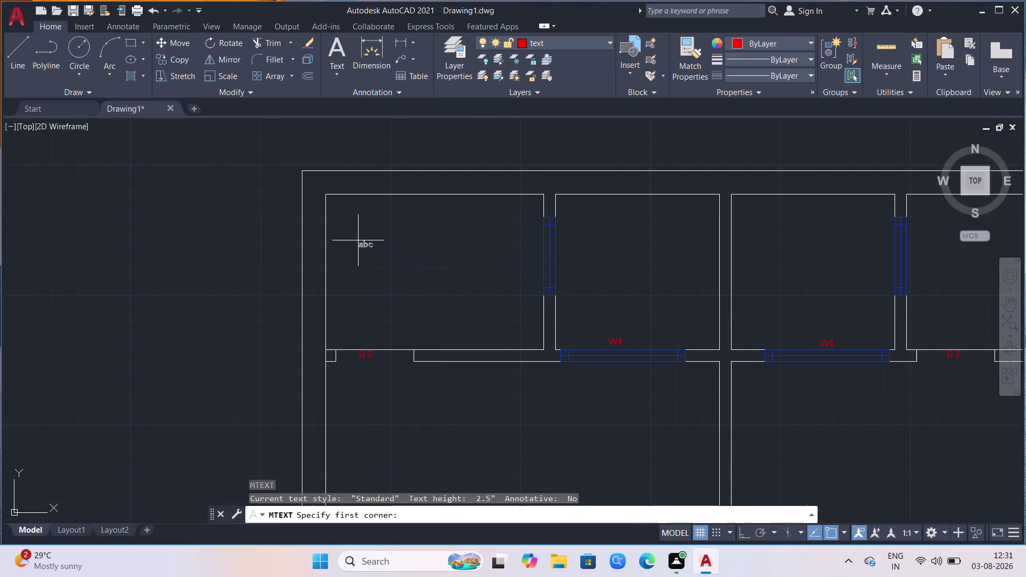
click(536, 304)
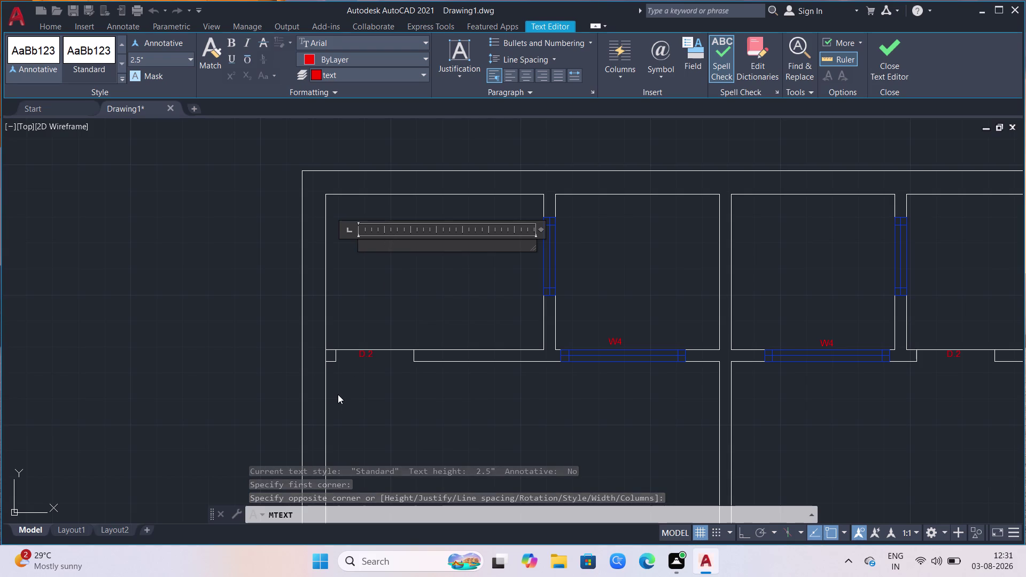
key(m)
key(t)
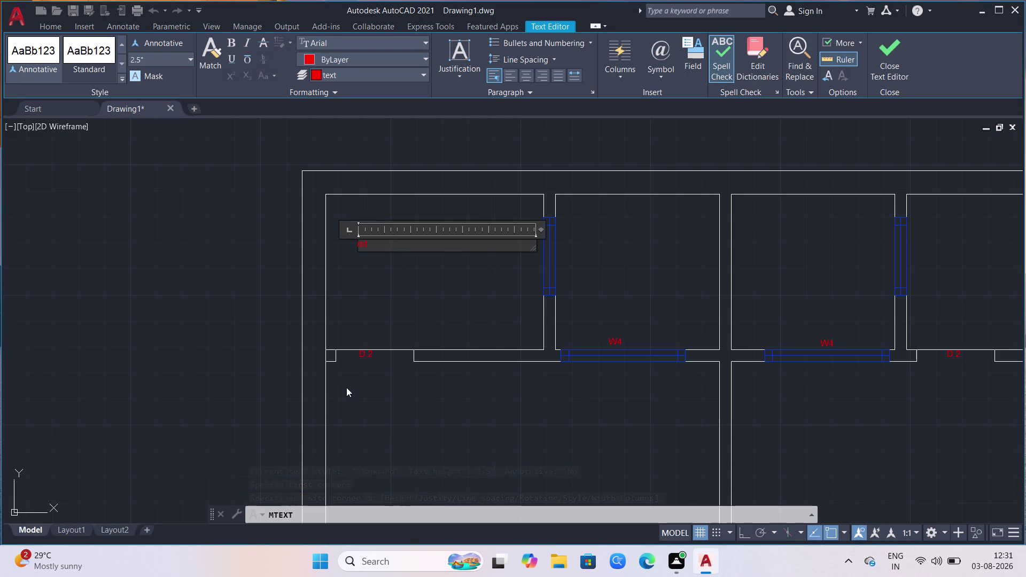
key(Return)
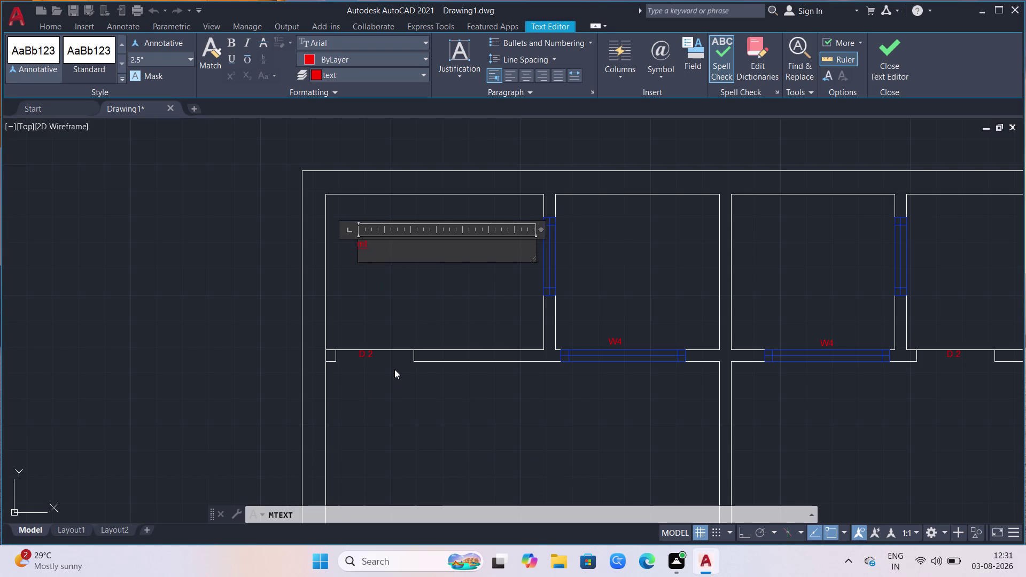
key(Escape)
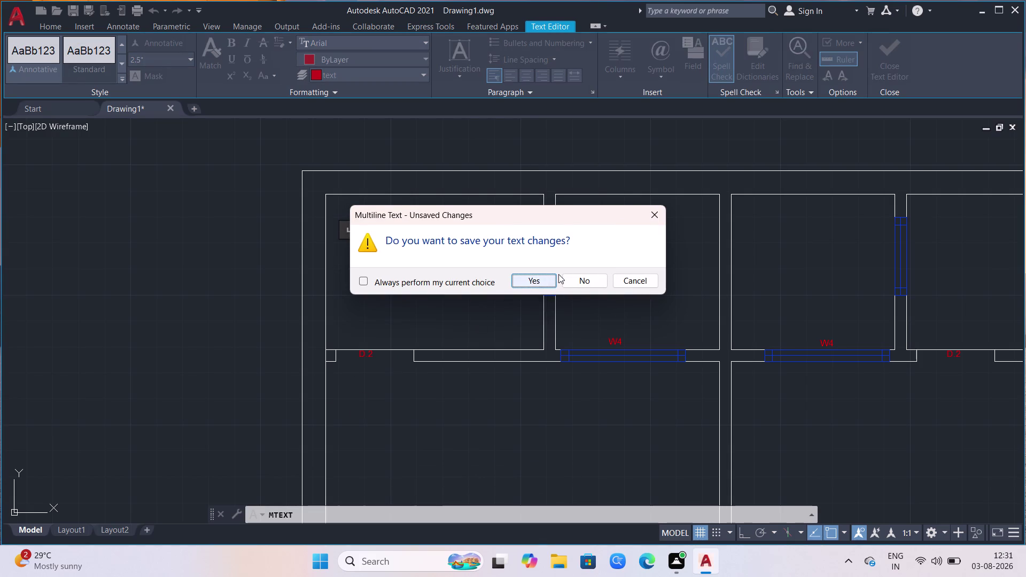
click(566, 274)
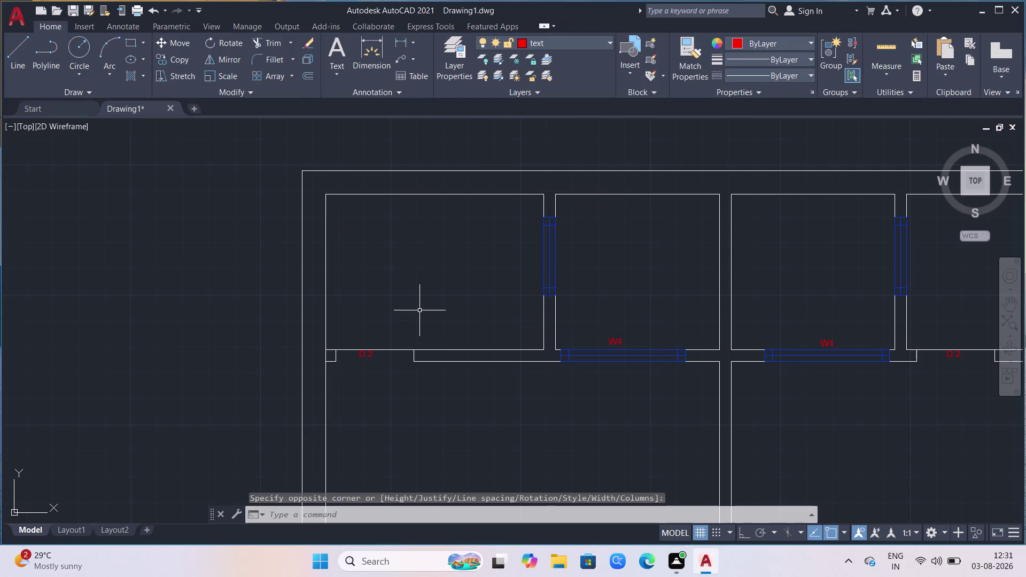
key(m)
Draw an MText box in the top-left room with text height 6.
key(t)
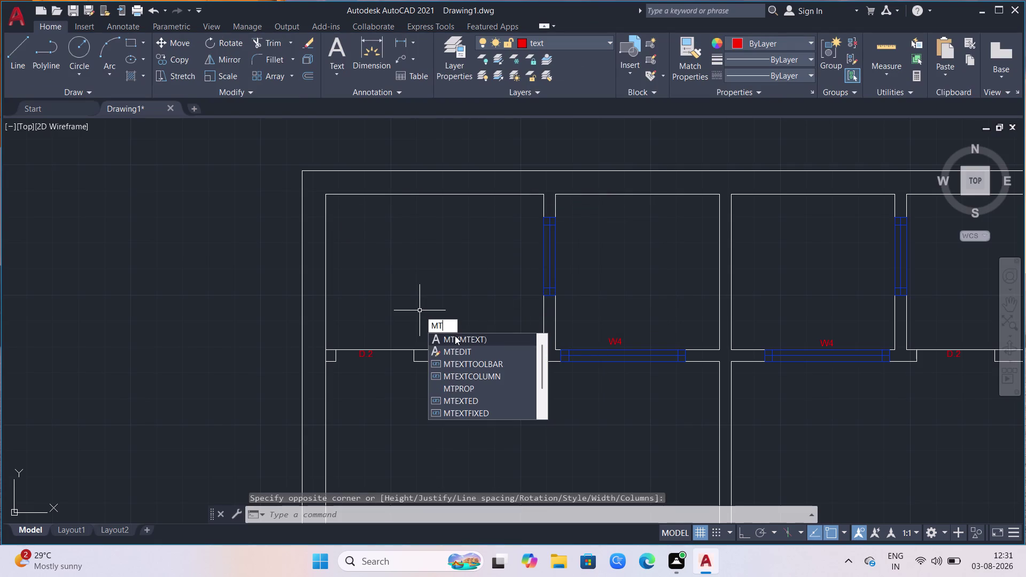
click(455, 335)
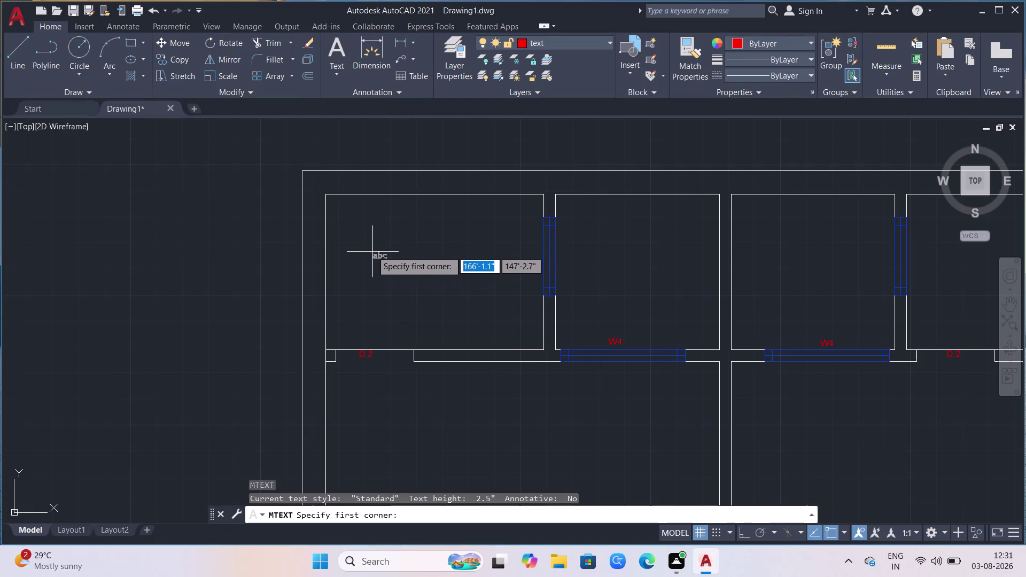
click(356, 236)
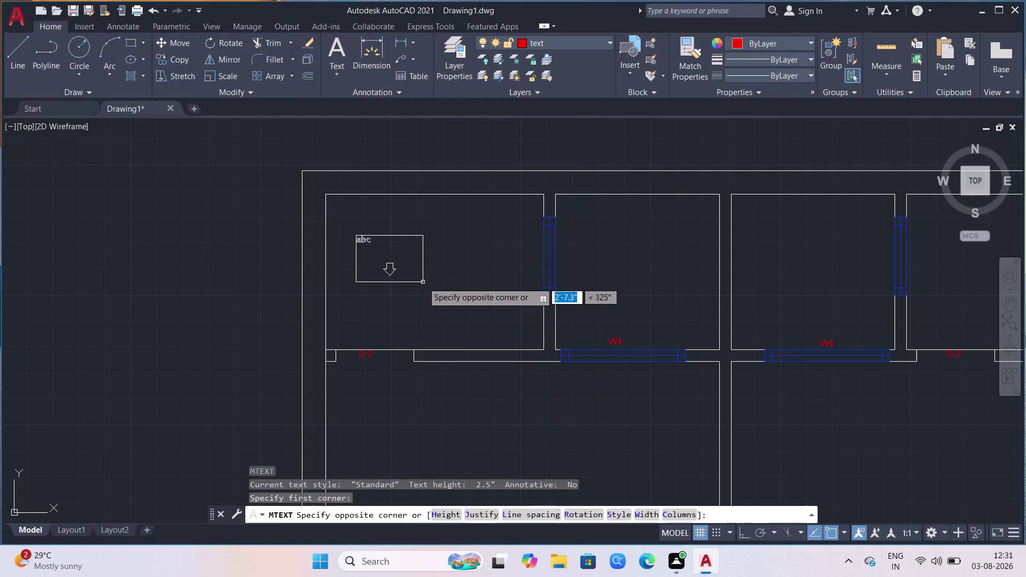
key(h)
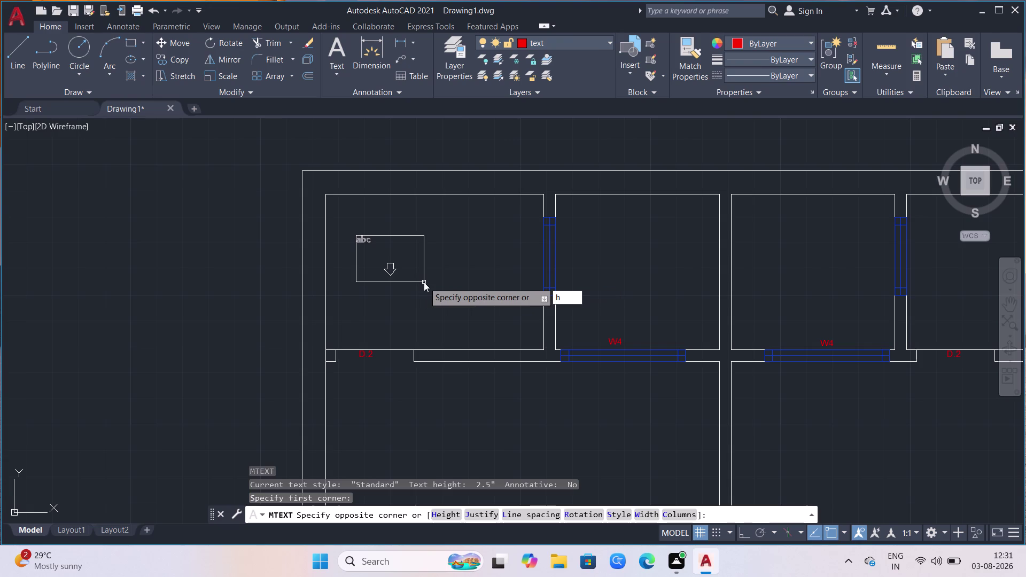
key(Return)
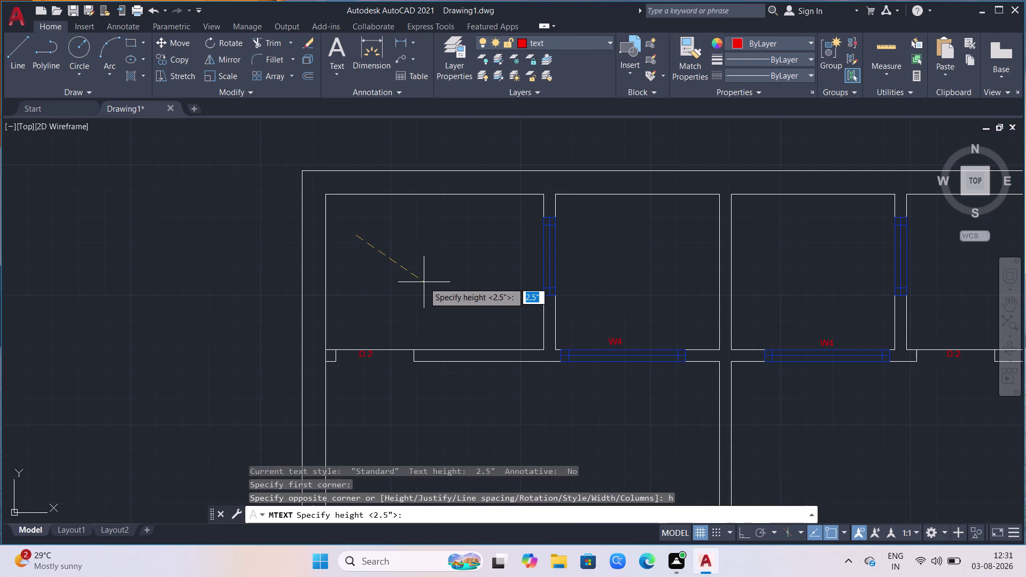
key(6)
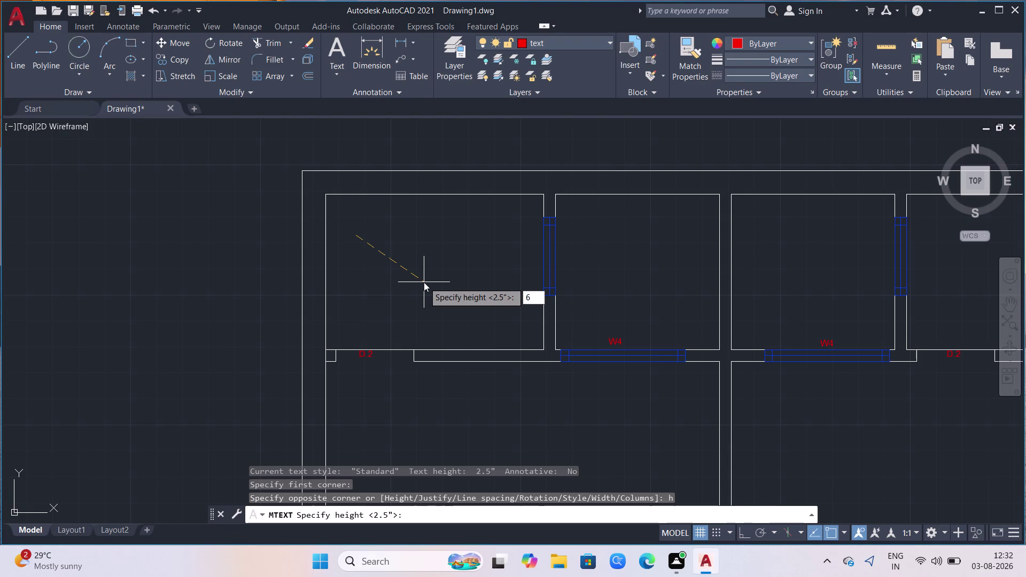
key(Return)
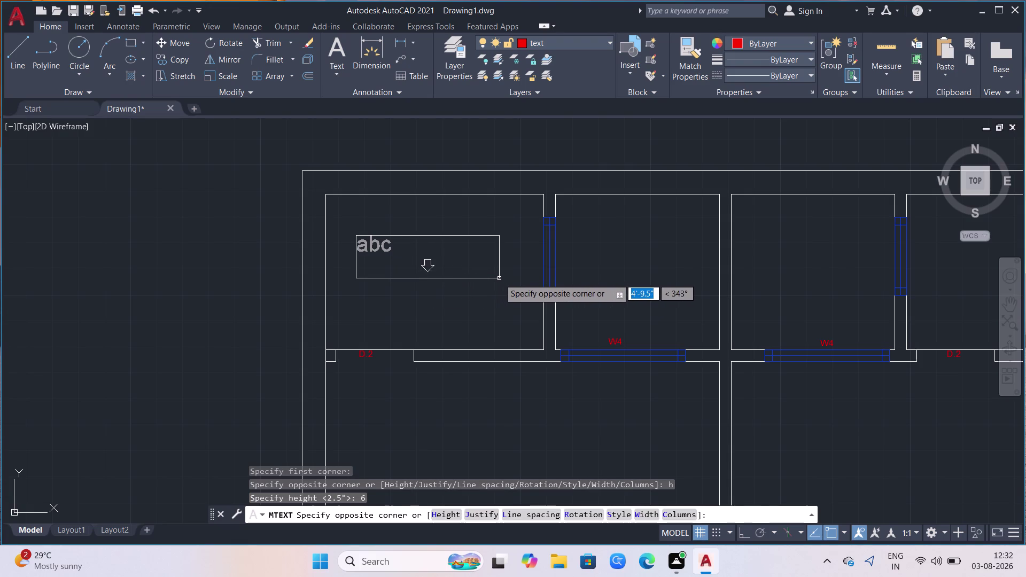
click(527, 304)
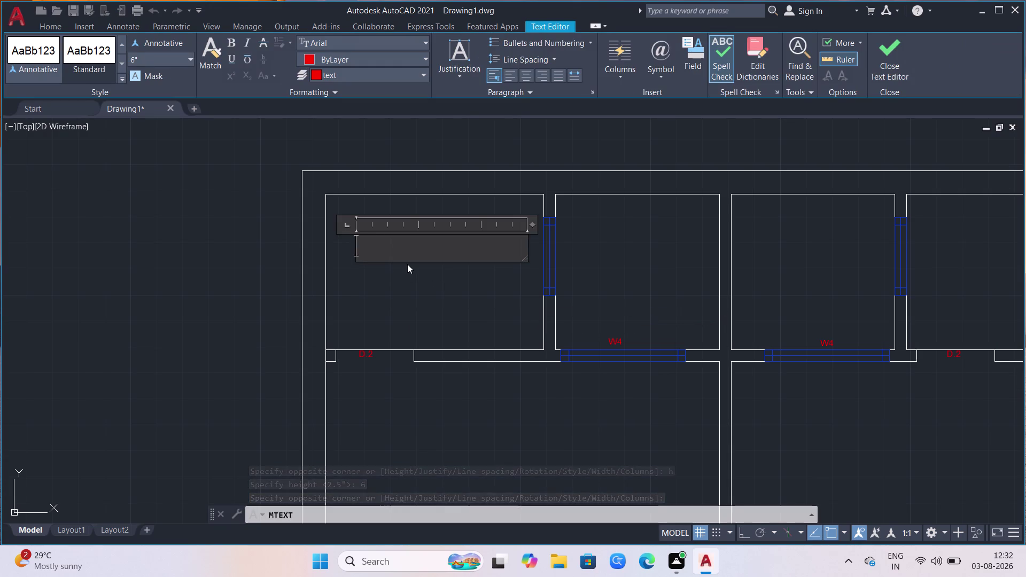
Type the uppercase room label BATH in the text box.
key(Return)
key(Return)
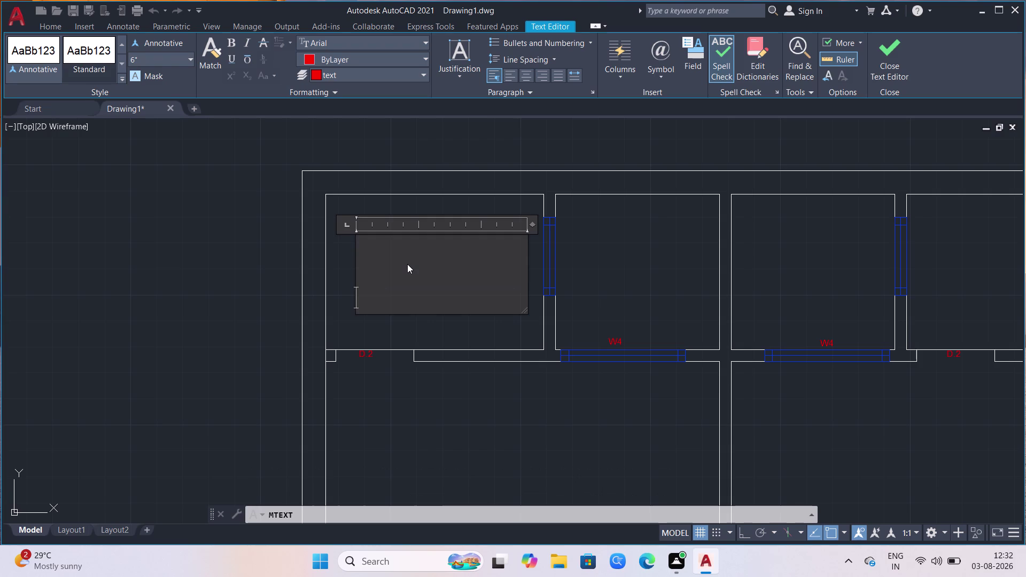
key(BackSpace)
key(BackSpace)
key(space)
key(space)
key(space)
key(space)
key(space)
key(space)
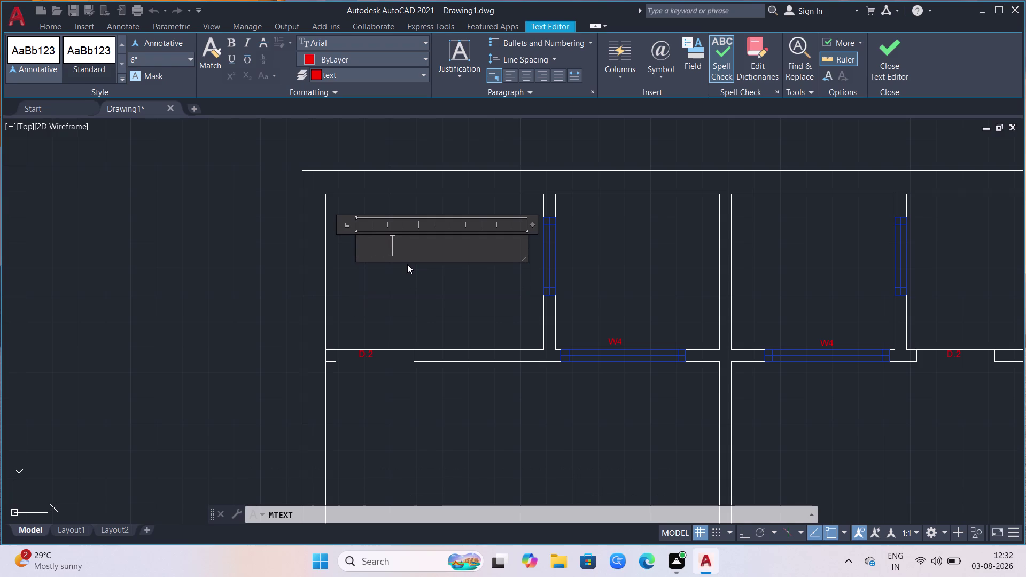
text(bath)
key(space)
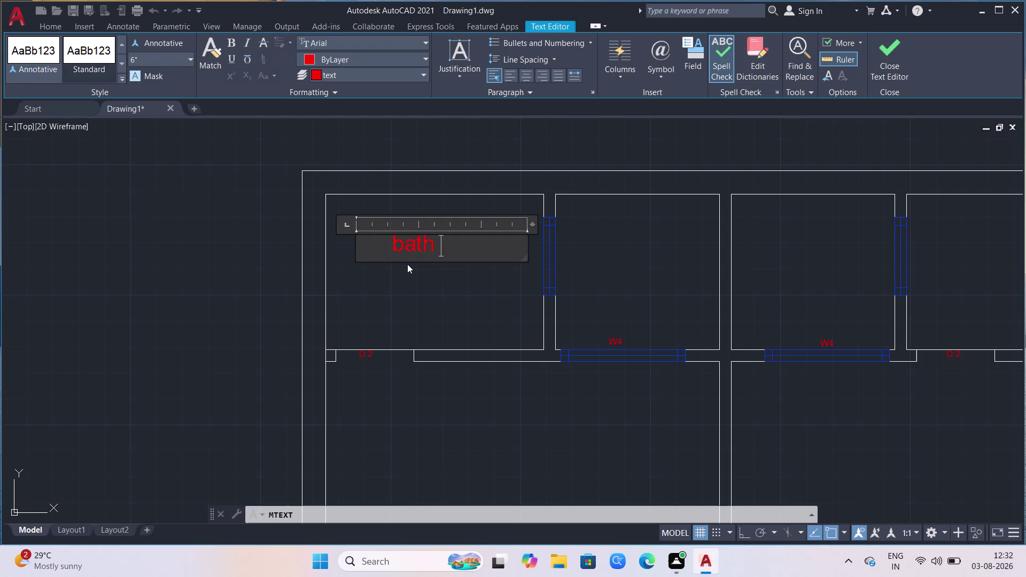
key(BackSpace)
key(BackSpace)
key(BackSpace)
key(BackSpace)
key(BackSpace)
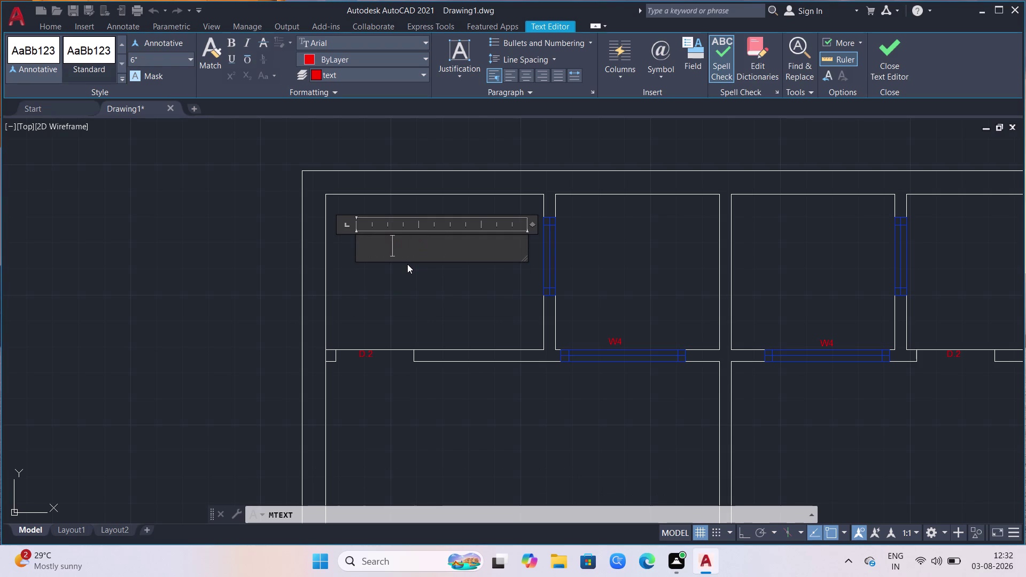
text(BATH)
key(space)
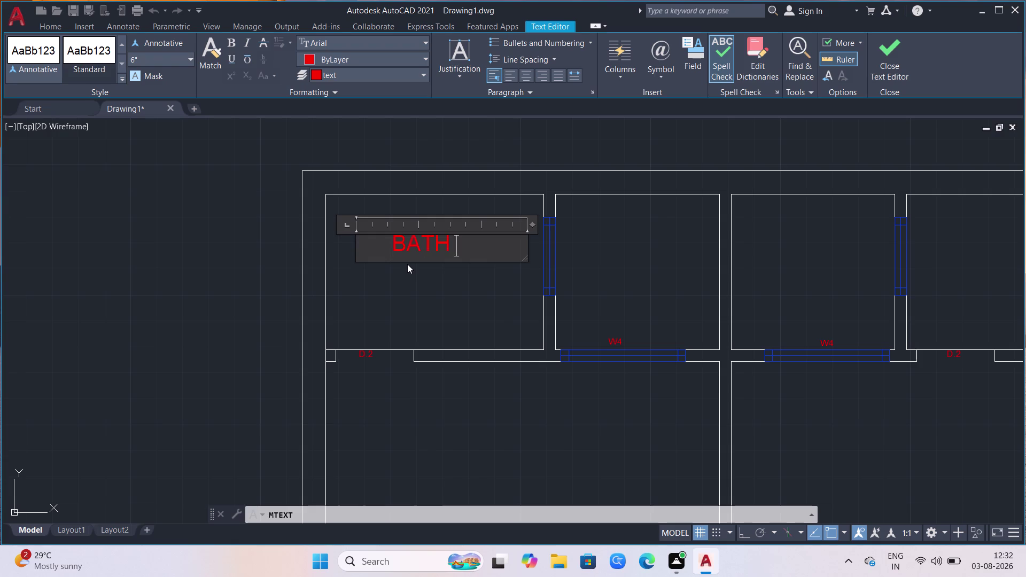
Add the size line 7' 0" X 5' 0" below BATH and close the editor.
key(Return)
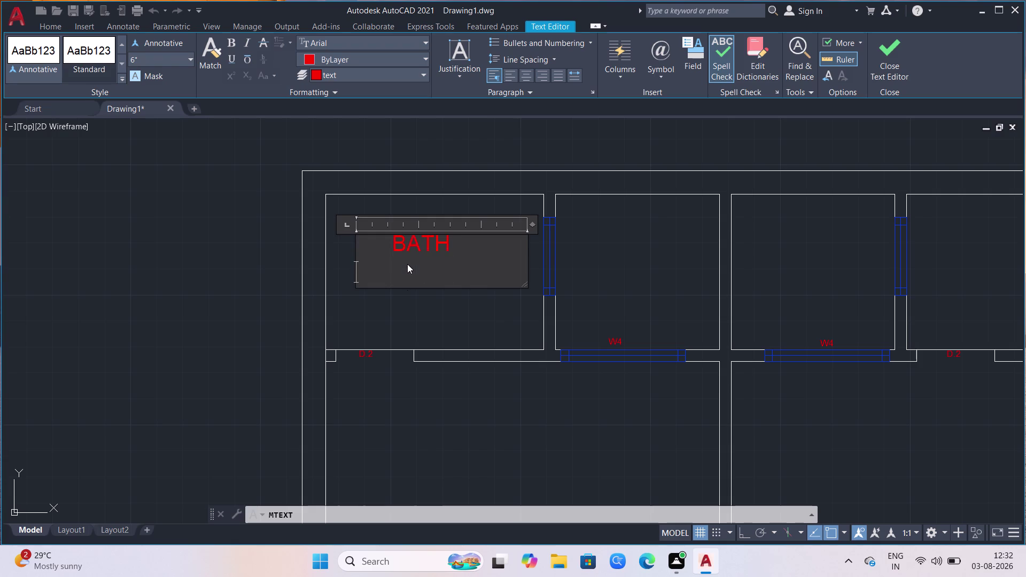
key(space)
key(7)
key(apostrophe)
key(space)
key(0)
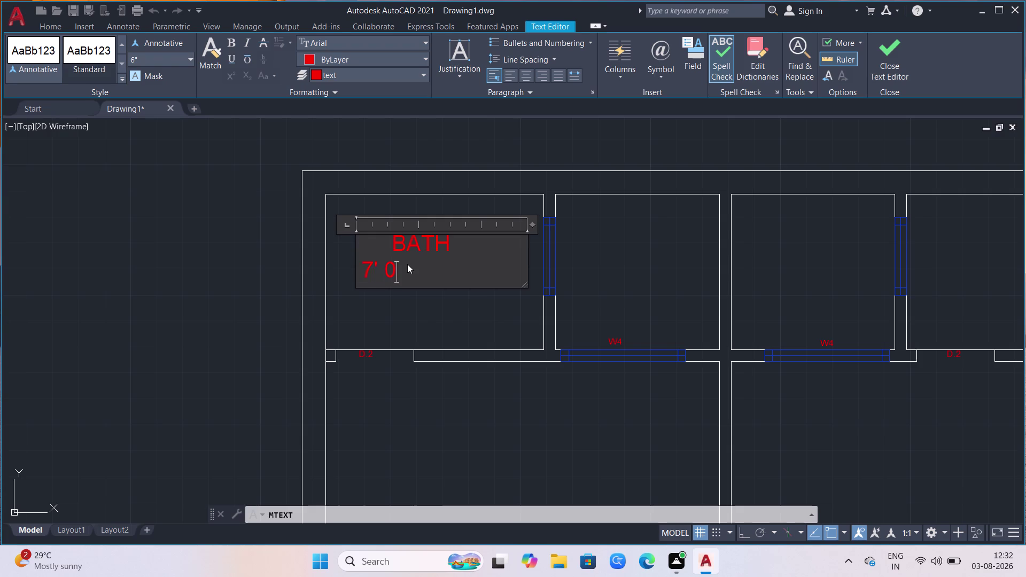
key(shift+quotedbl)
key(space)
key(space)
text(X)
key(space)
key(BackSpace)
key(BackSpace)
key(BackSpace)
text(X)
key(space)
key(5)
key(apostrophe)
key(space)
key(0)
key(shift+quotedbl)
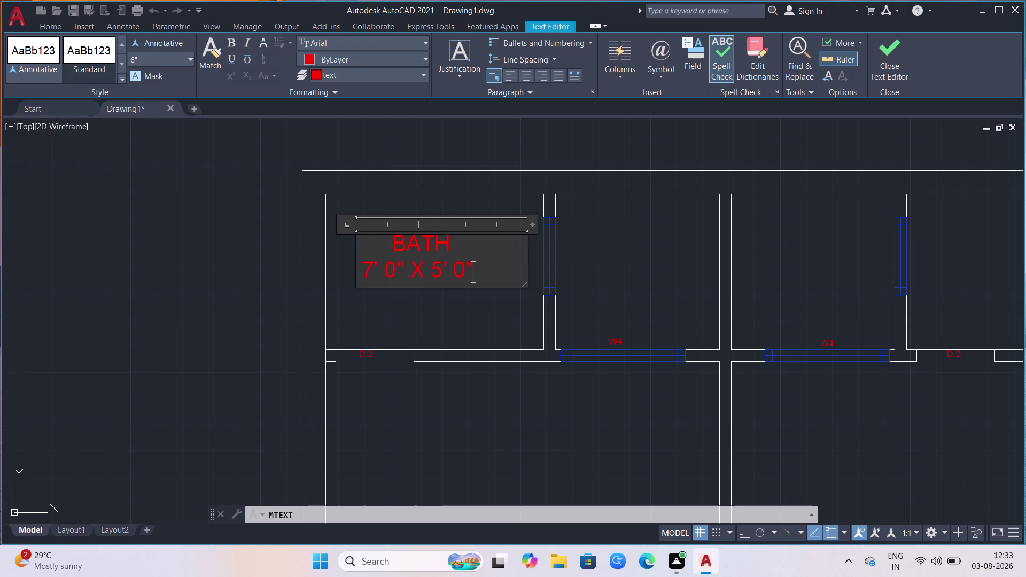
click(429, 313)
click(411, 255)
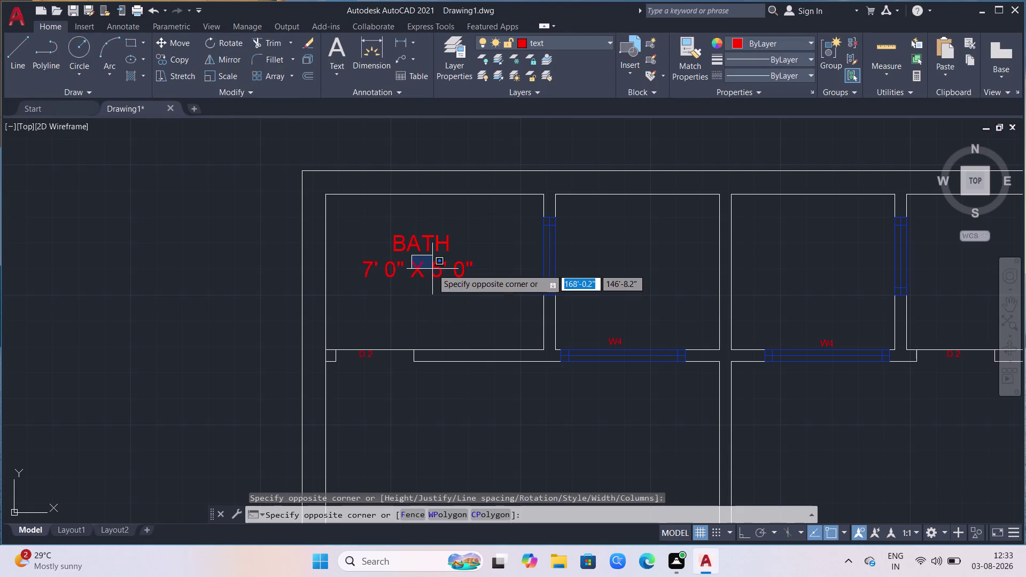
Select the BATH label and its size line, then copy them from a base point.
click(432, 268)
drag(470, 250, 458, 260)
click(405, 292)
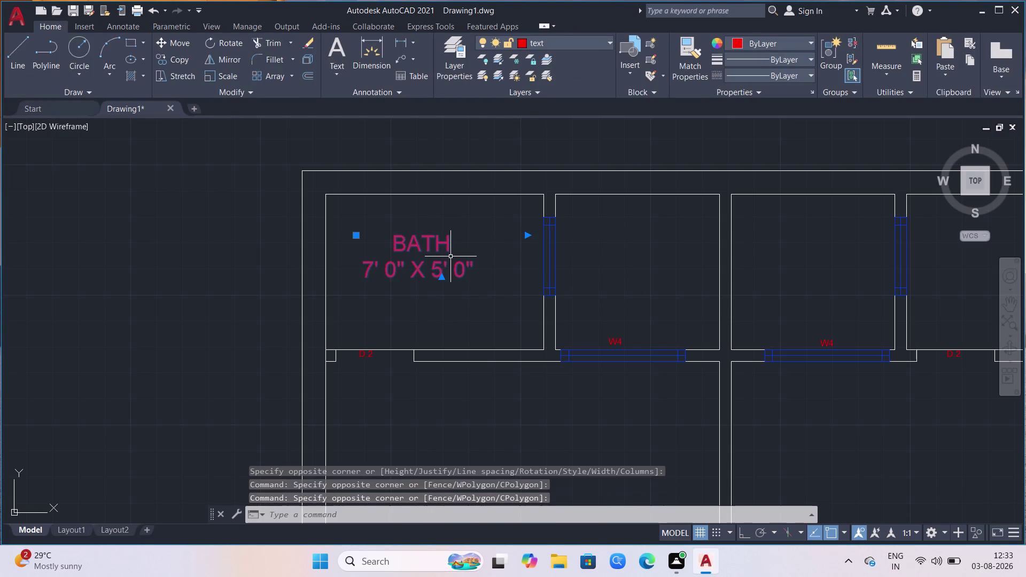
text(CO)
key(Return)
click(362, 240)
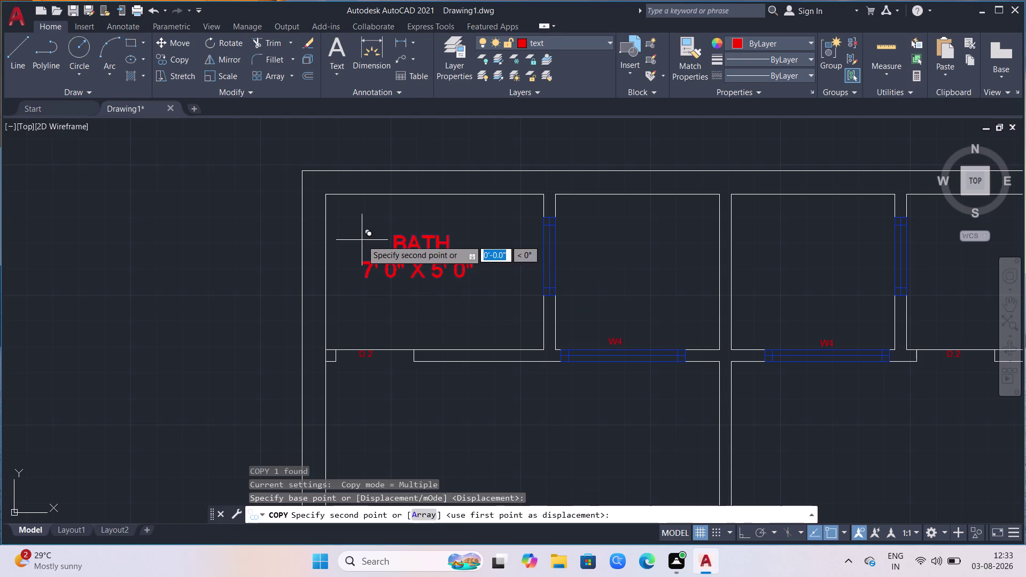
Place BATH label copies in the second, third and fourth top rooms and both large rooms.
click(581, 250)
click(755, 245)
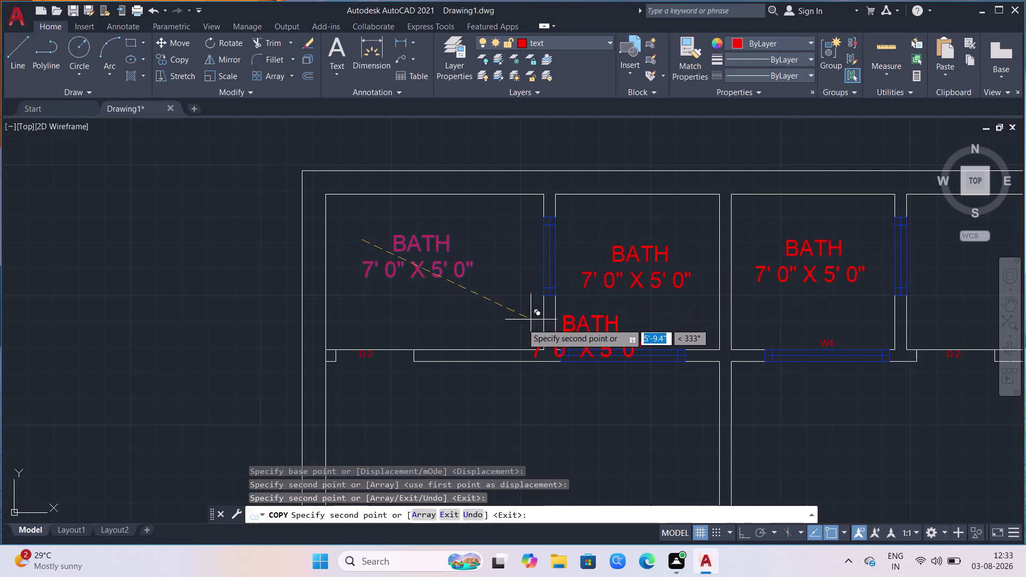
scroll(down, 3)
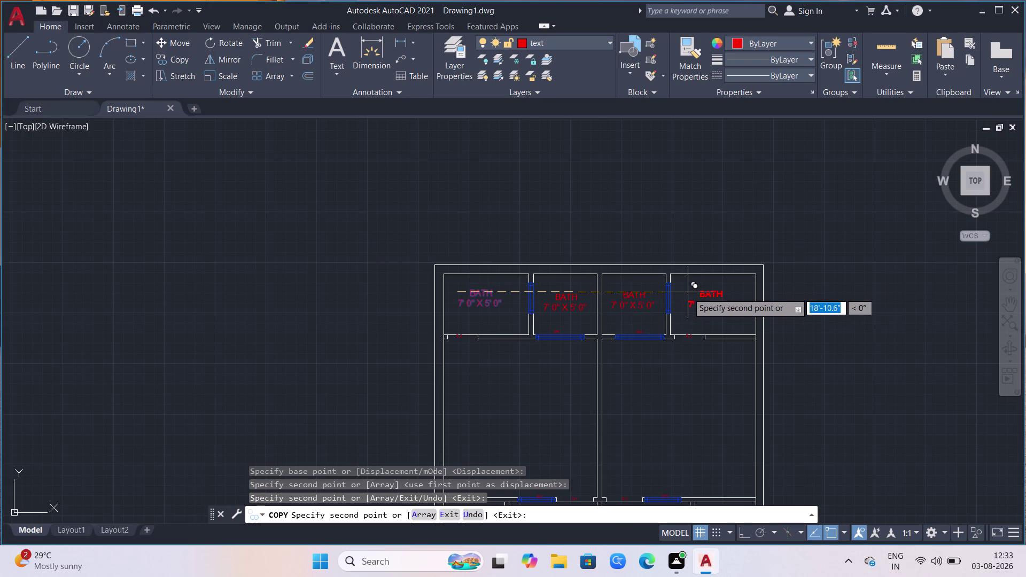
click(688, 293)
scroll(down, 3)
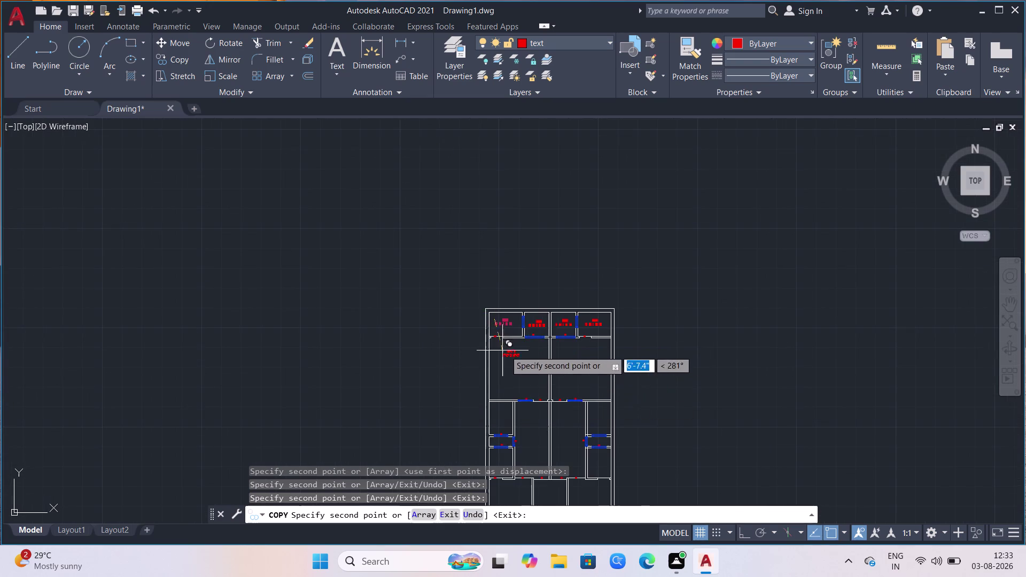
scroll(up, 3)
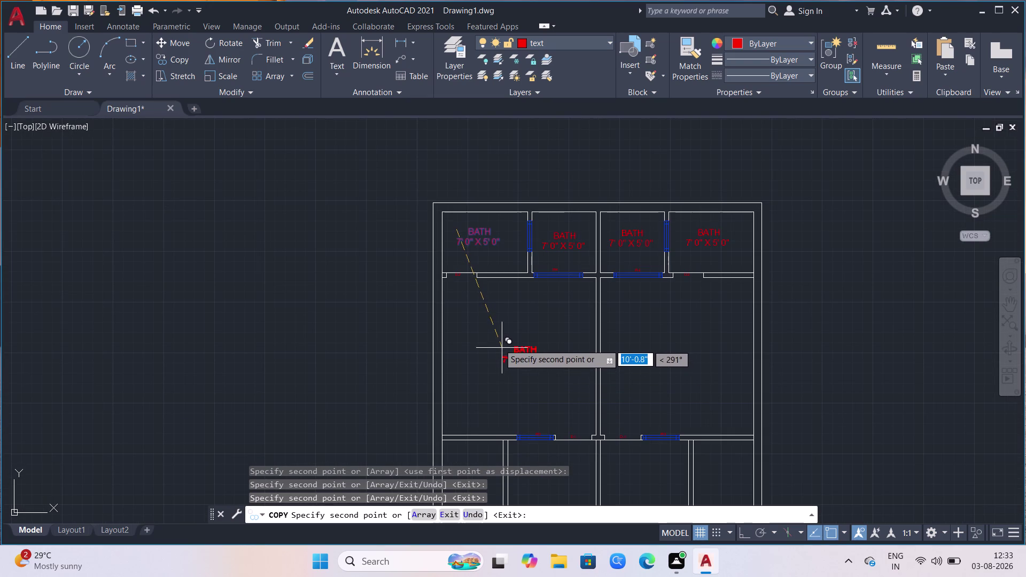
click(500, 344)
click(660, 341)
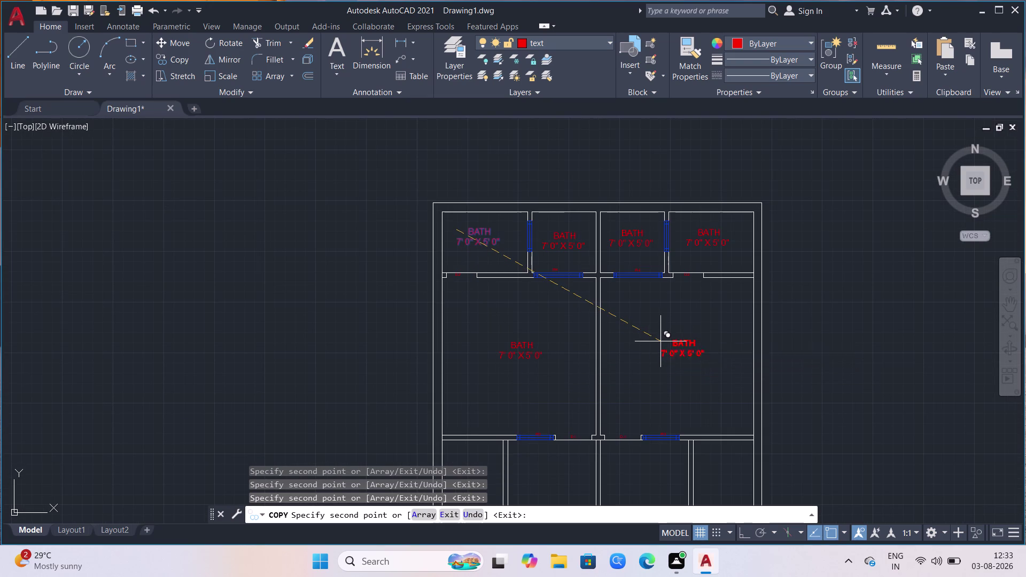
scroll(down, 3)
scroll(up, 3)
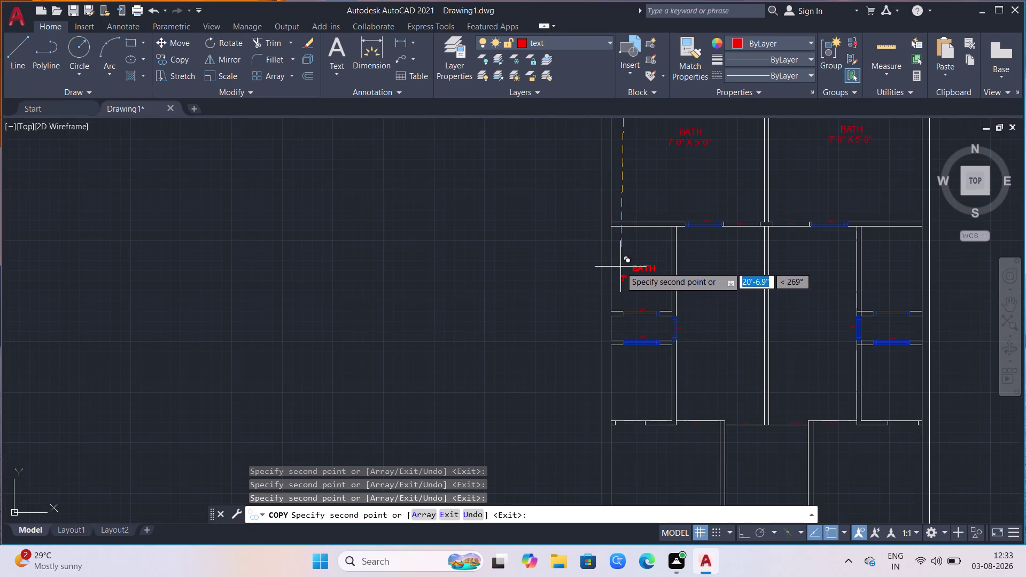
Place BATH label copies in the small left rooms, central rooms and right-side rooms.
click(620, 267)
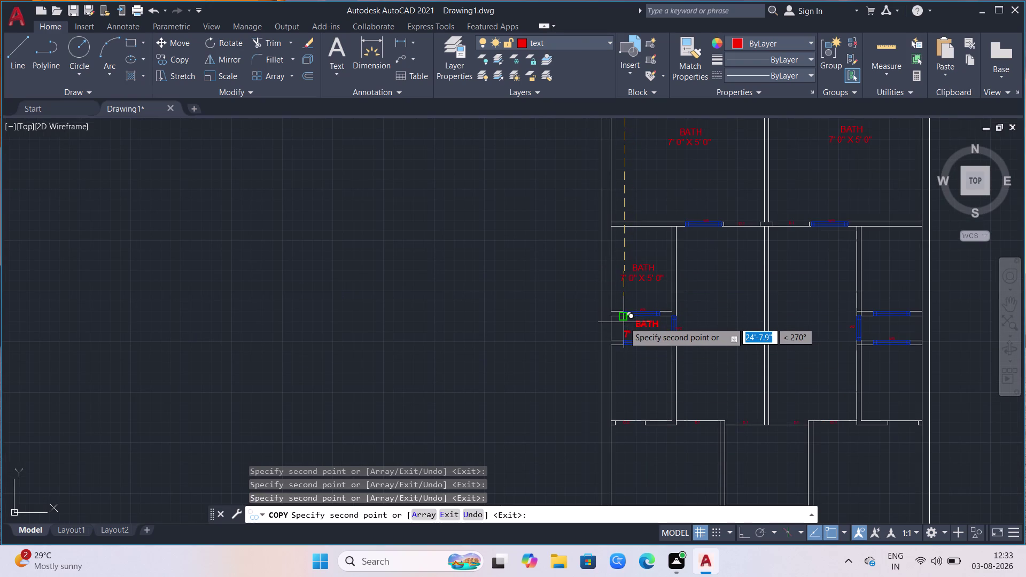
click(624, 322)
click(630, 369)
click(719, 324)
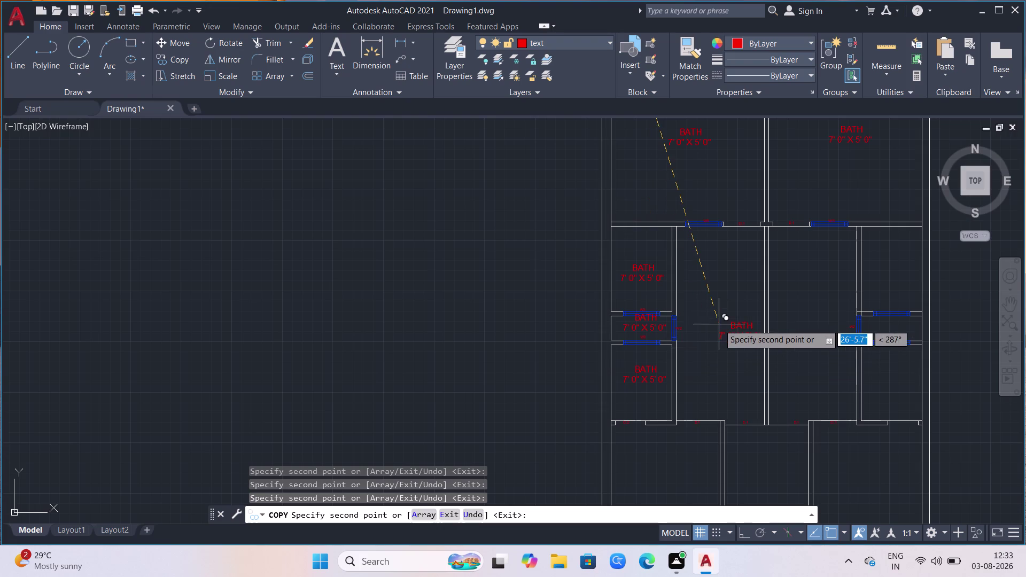
click(782, 321)
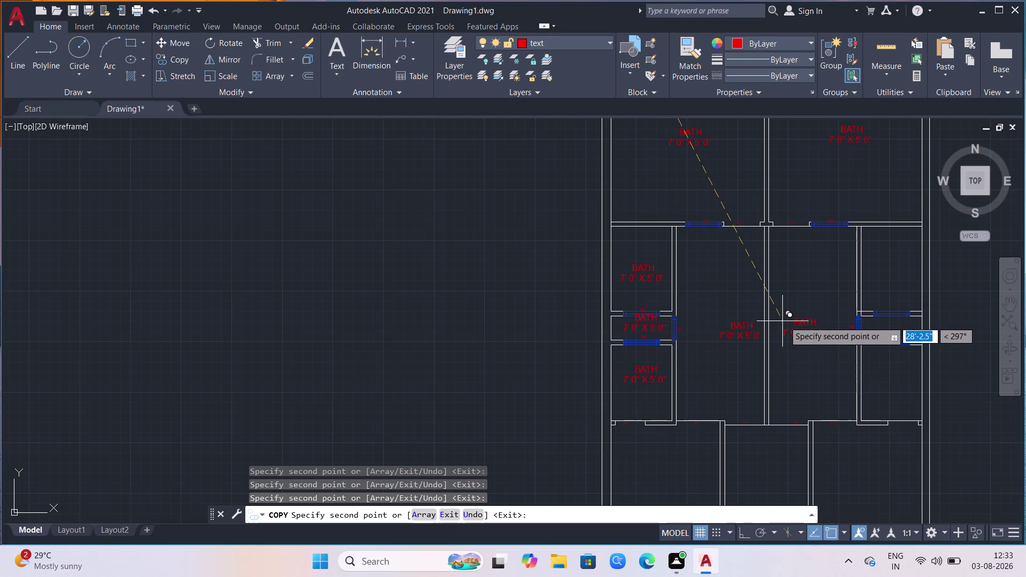
click(873, 272)
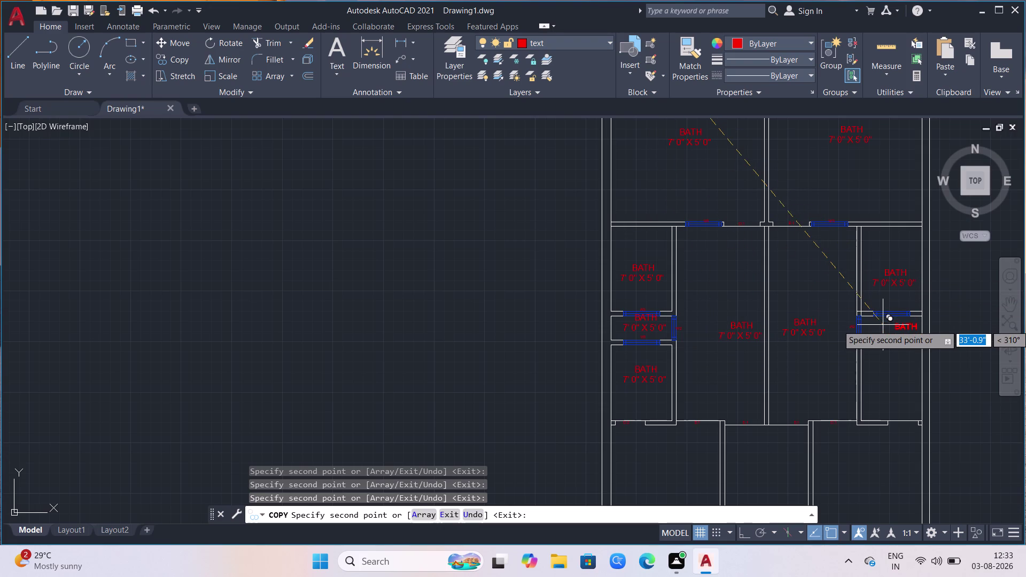
click(867, 322)
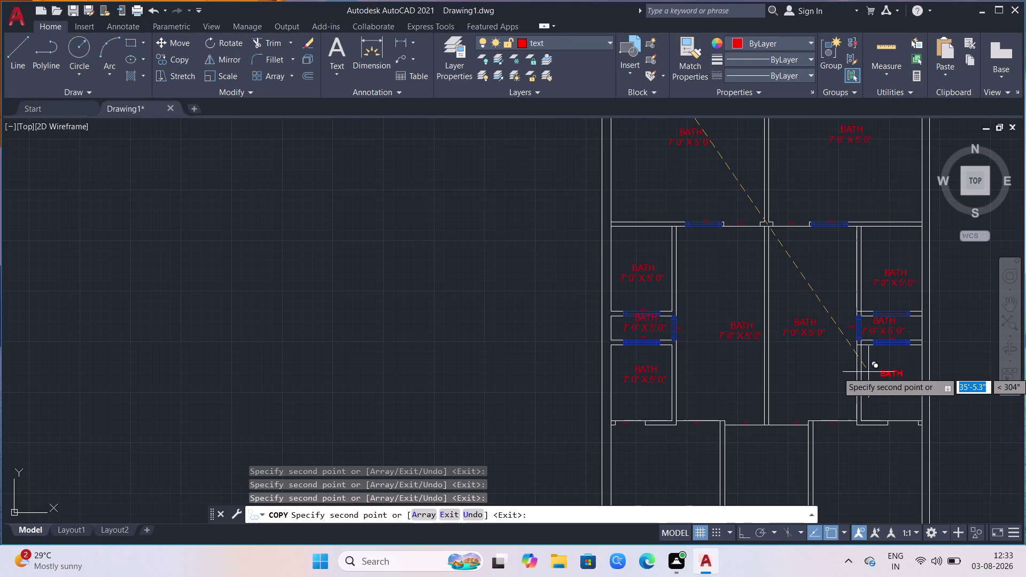
click(868, 367)
Place copies in the bottom-left, bottom-middle and bottom-right rooms, then end the copy command.
scroll(down, 3)
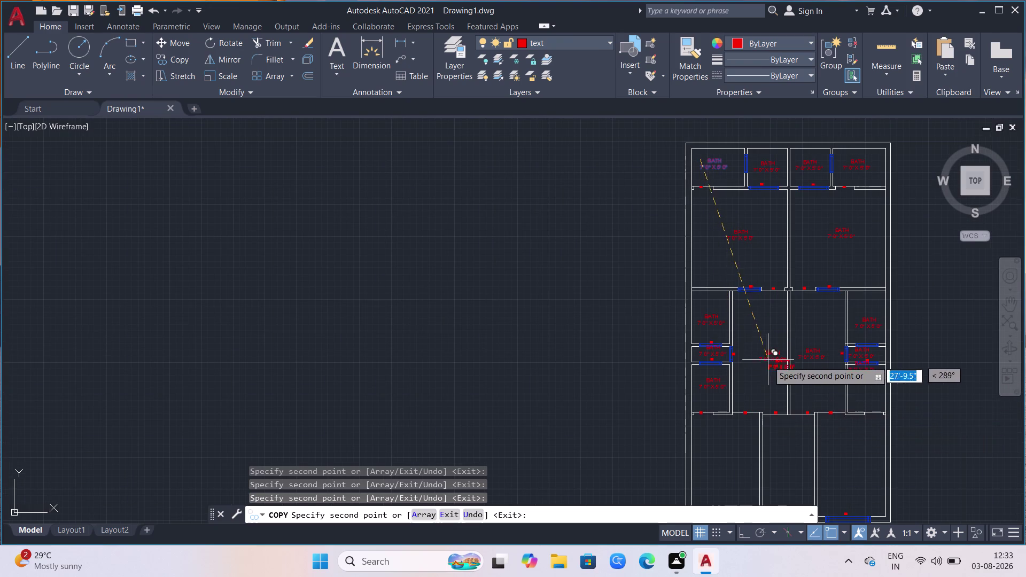
scroll(down, 3)
scroll(up, 3)
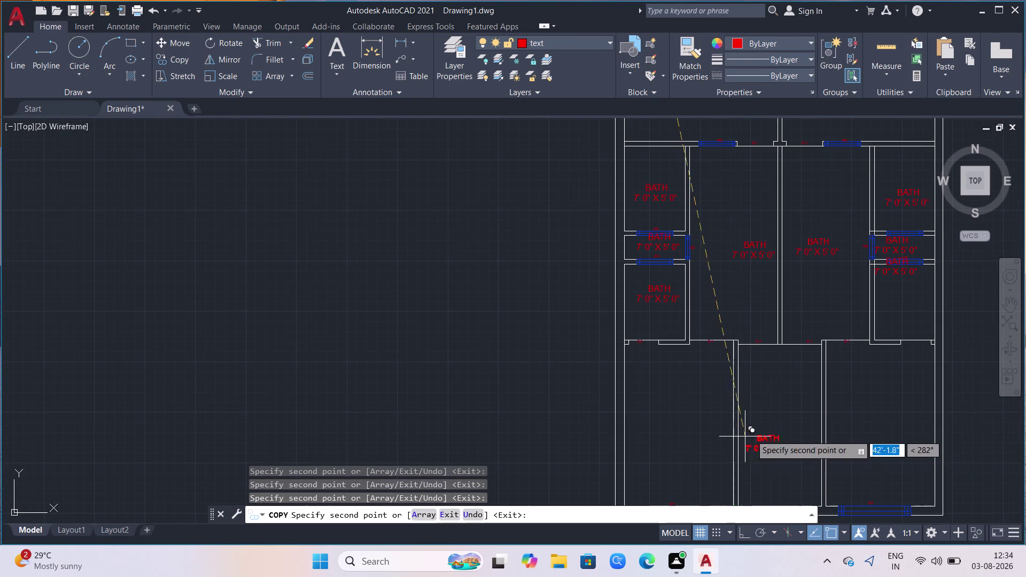
scroll(down, 3)
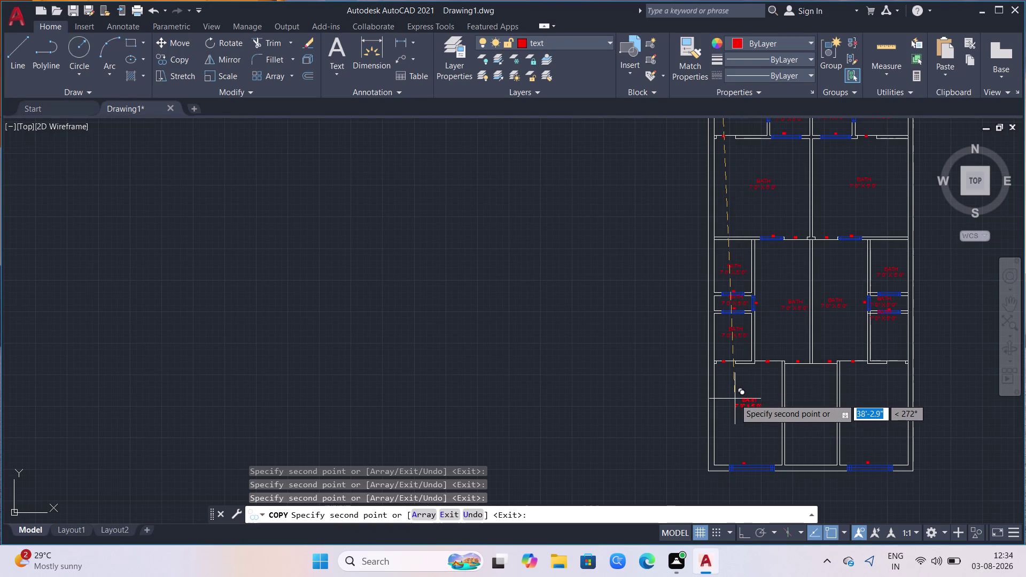
click(735, 398)
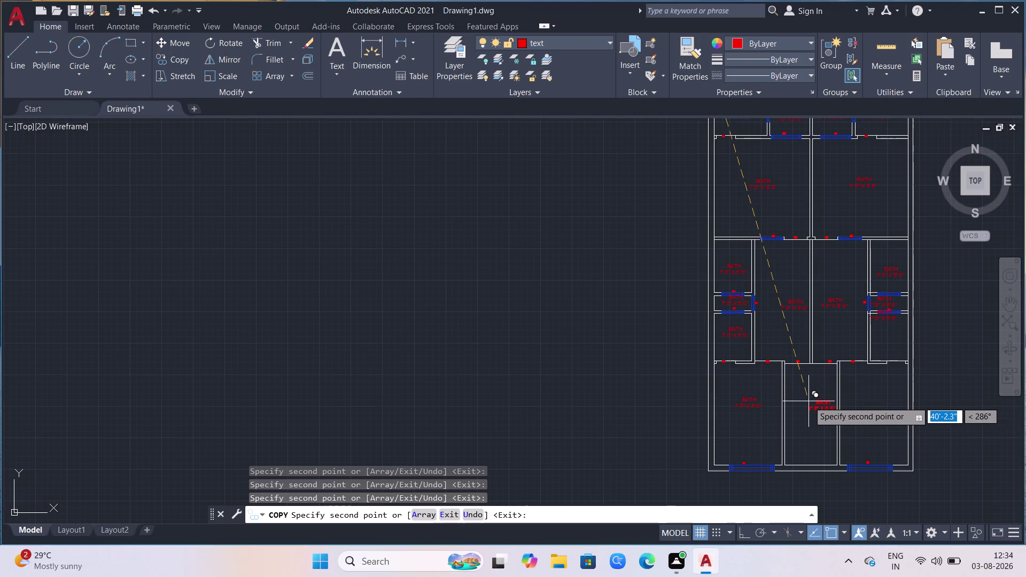
click(798, 373)
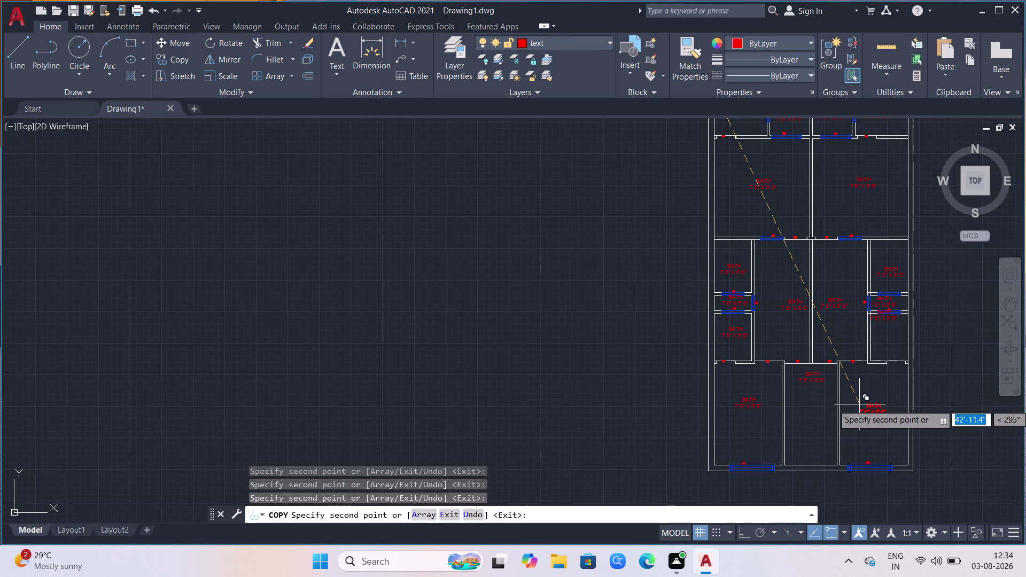
click(860, 405)
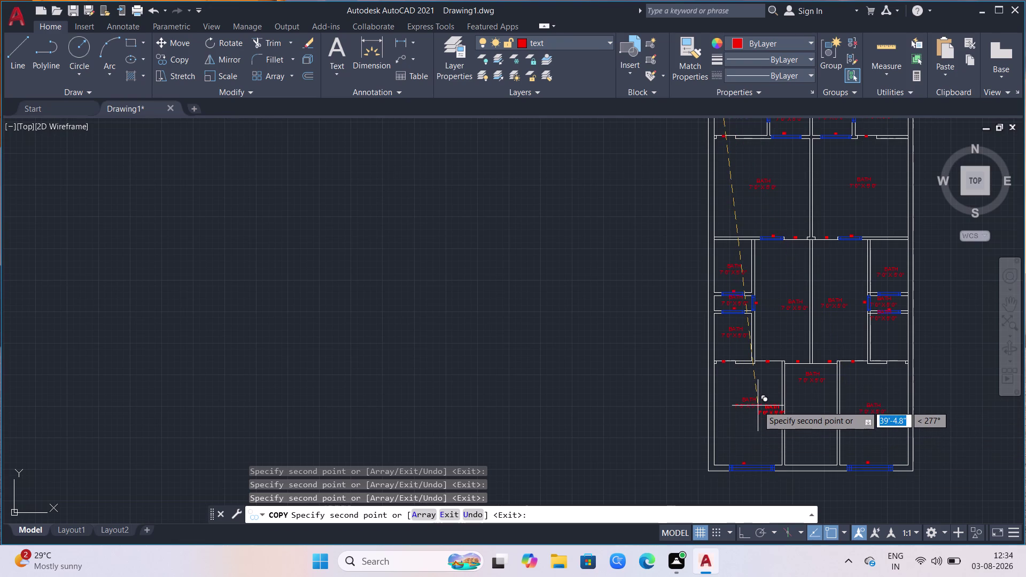
key(Escape)
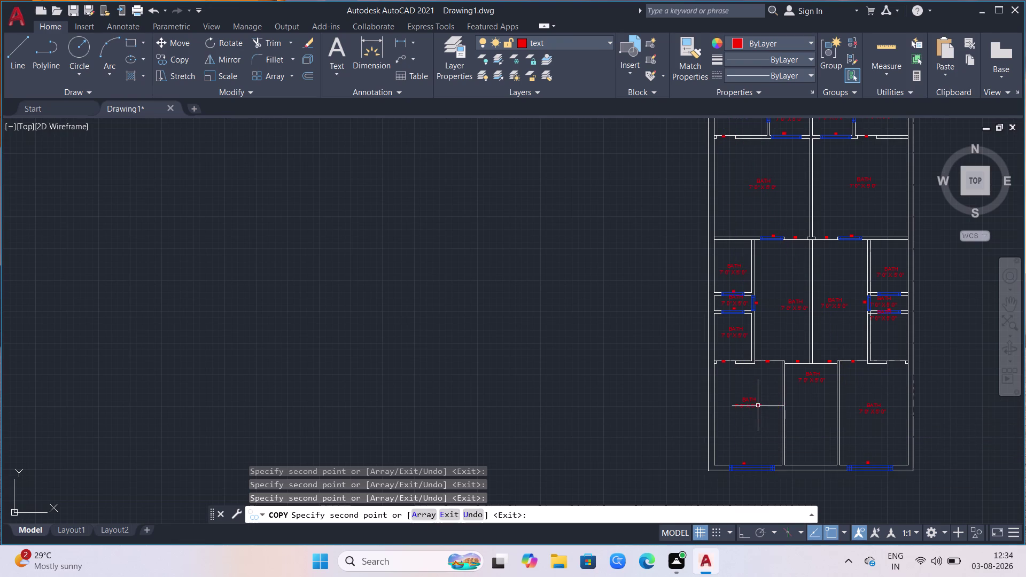
scroll(up, 3)
scroll(down, 3)
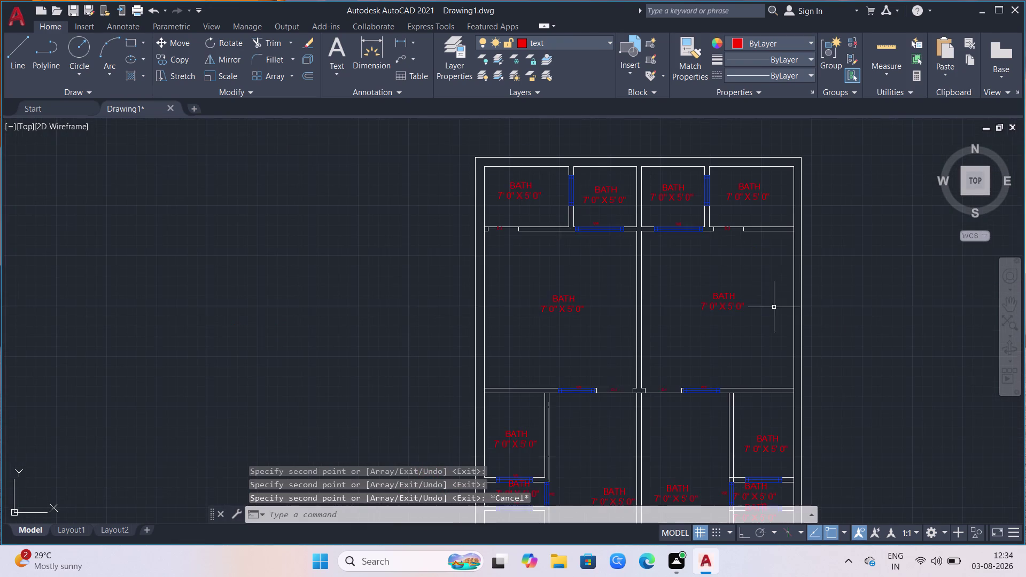
Select the second top room's label and start MTEDIT, cancelling the accidental MTEXTTOOLBAR prompt.
scroll(down, 3)
scroll(up, 3)
click(621, 229)
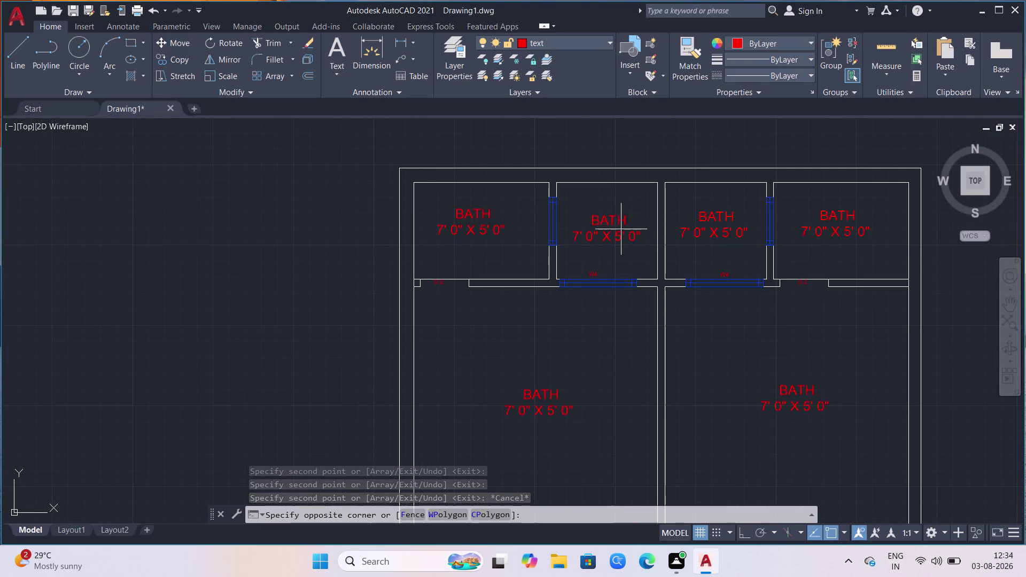
click(615, 239)
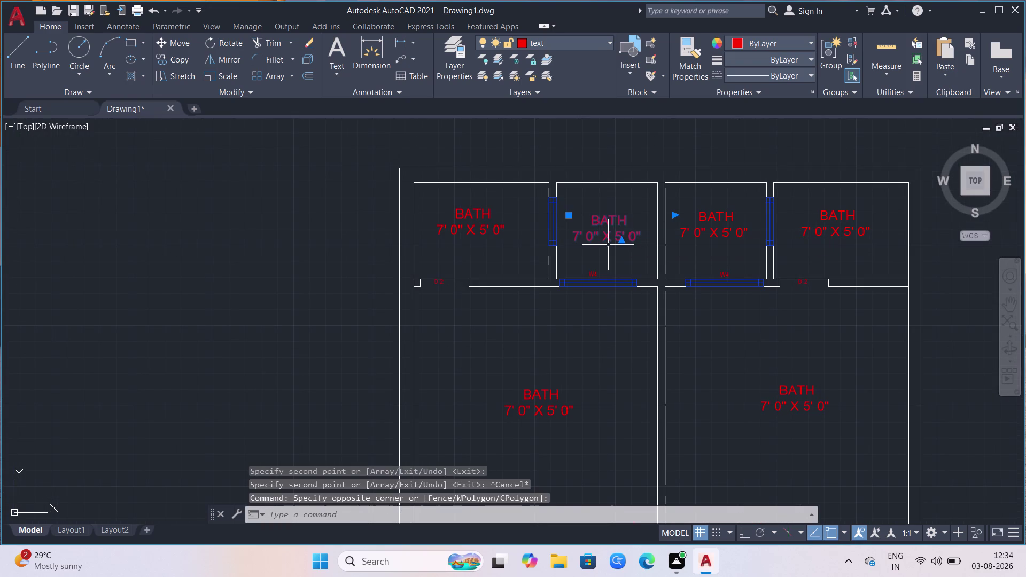
text(MT)
click(666, 292)
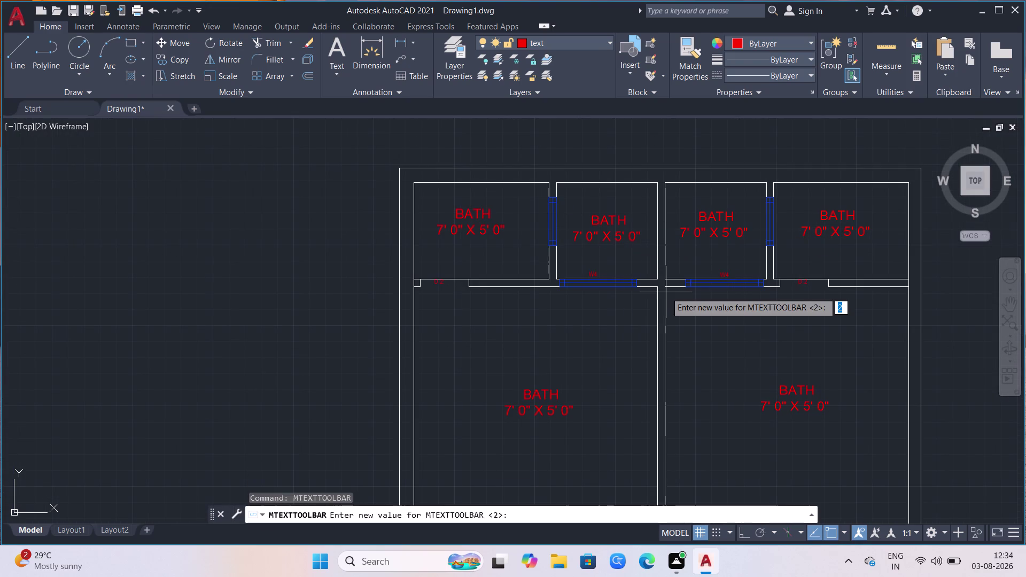
key(Escape)
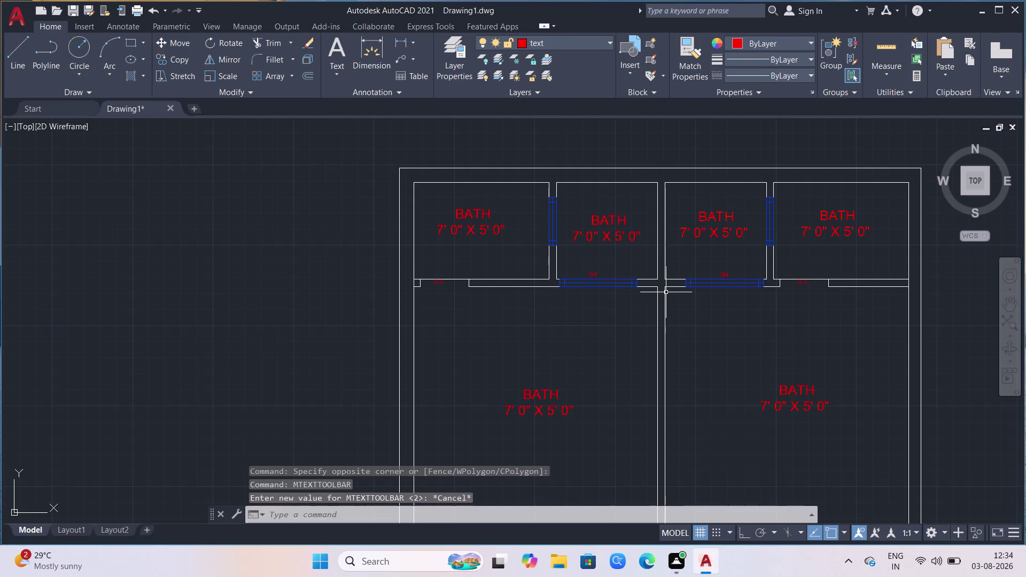
text(MT)
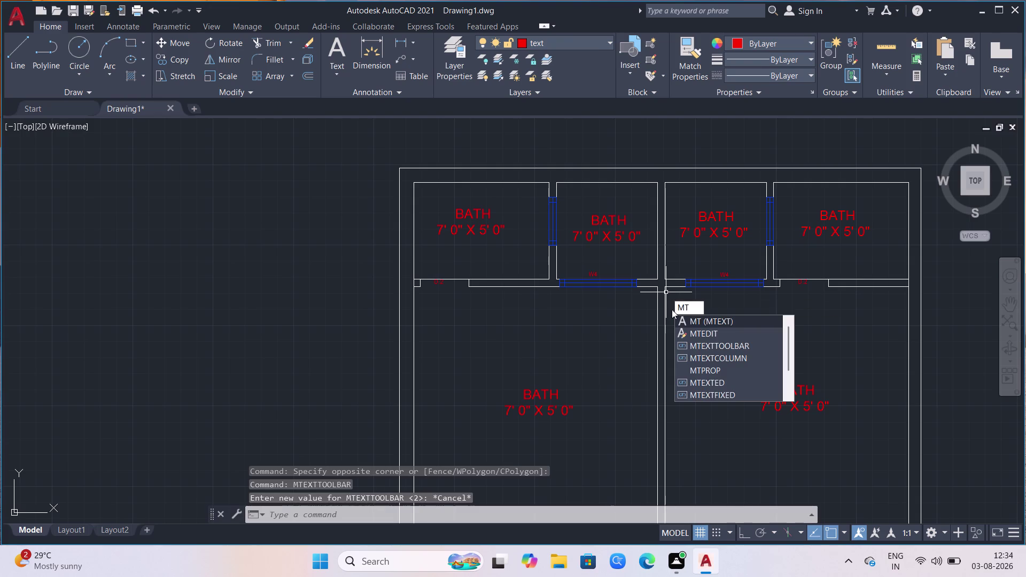
click(698, 336)
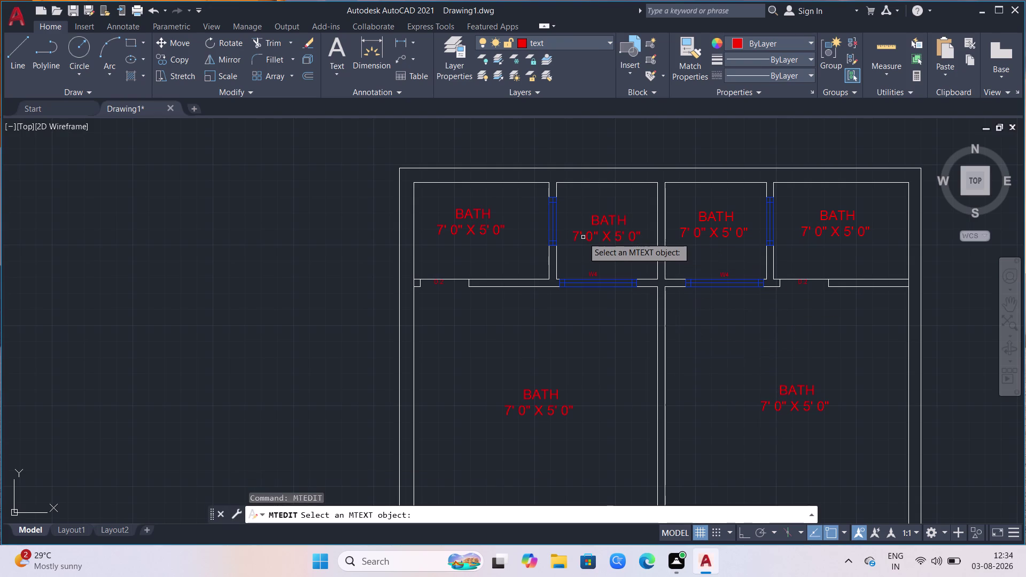
Change the second top room's label name from BATH to OPEN.
click(588, 234)
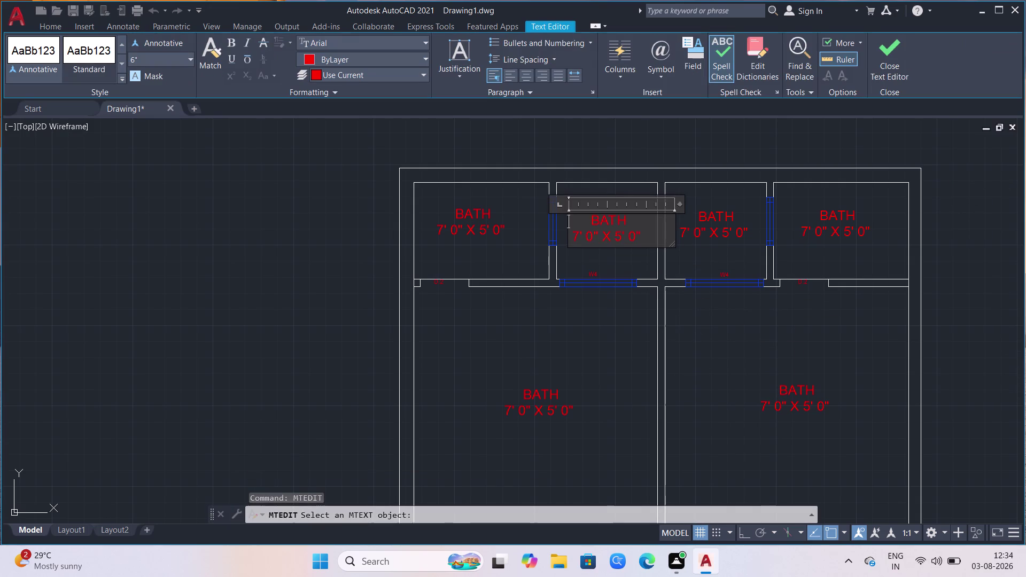
click(641, 218)
key(BackSpace)
key(BackSpace)
key(BackSpace)
key(BackSpace)
key(BackSpace)
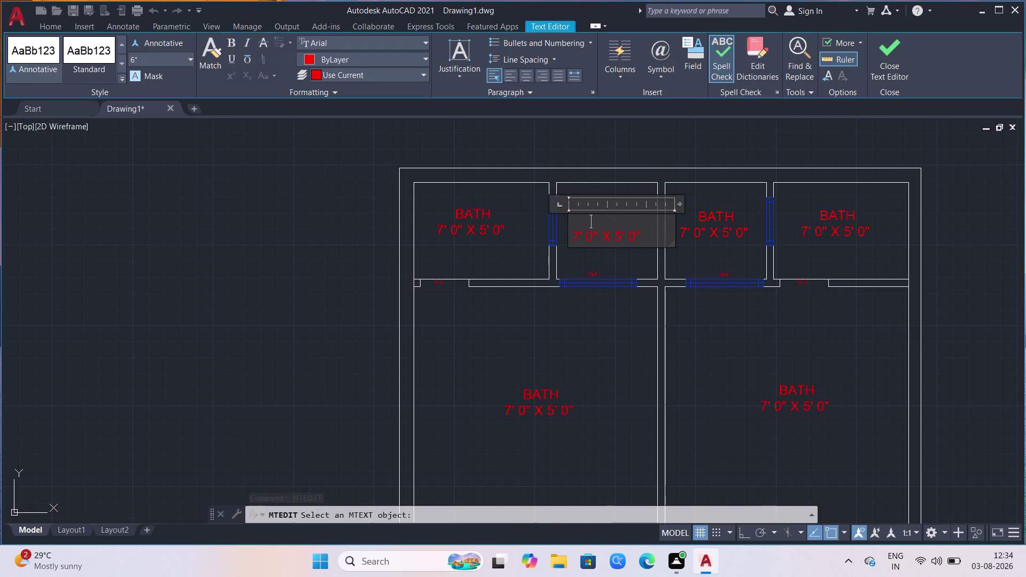
text(OPEN)
key(space)
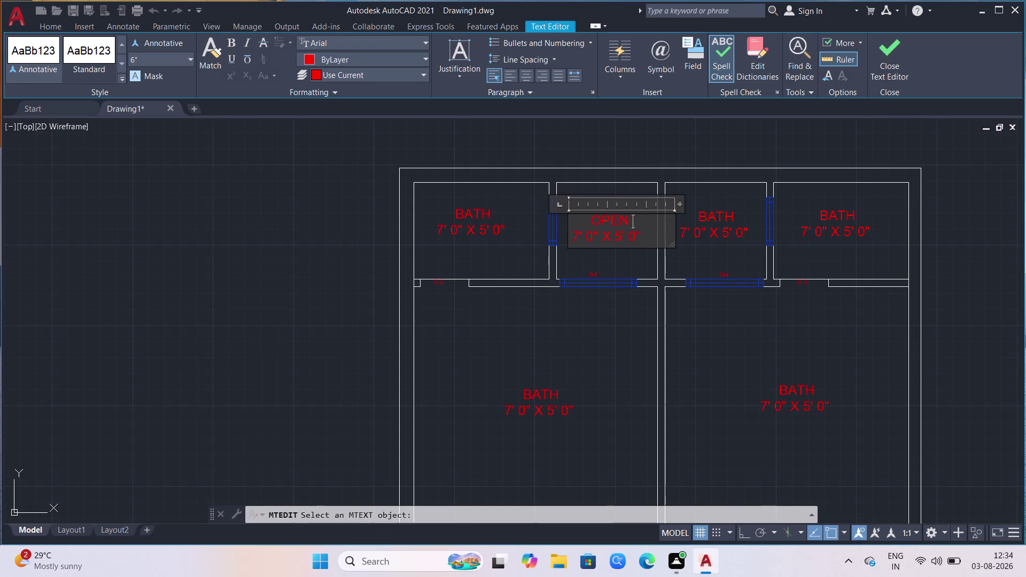
Change the label's width to 5' 3" and commit the edit.
click(578, 232)
key(BackSpace)
key(5)
click(596, 237)
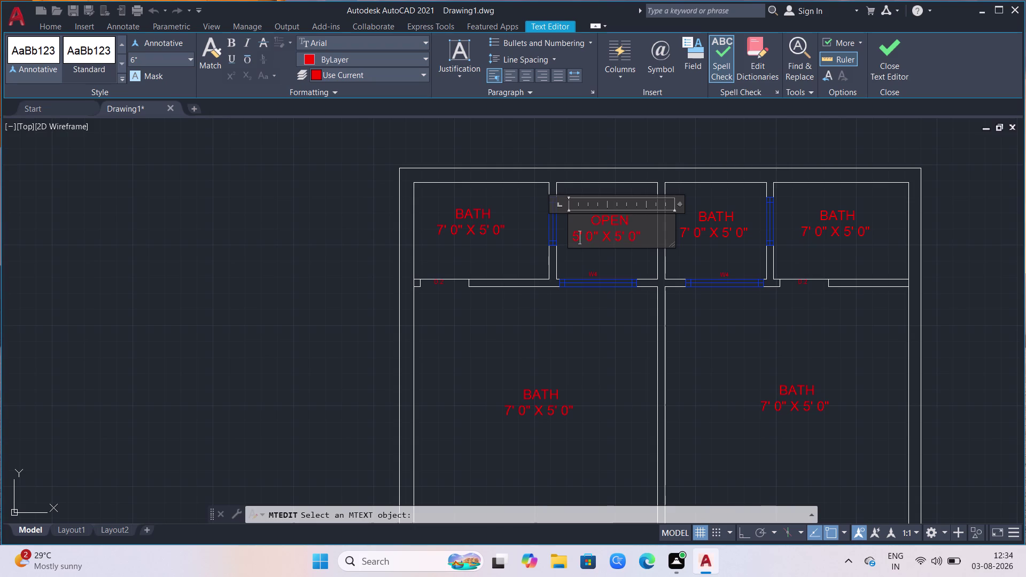
click(593, 234)
key(BackSpace)
key(4)
key(BackSpace)
key(3)
click(622, 320)
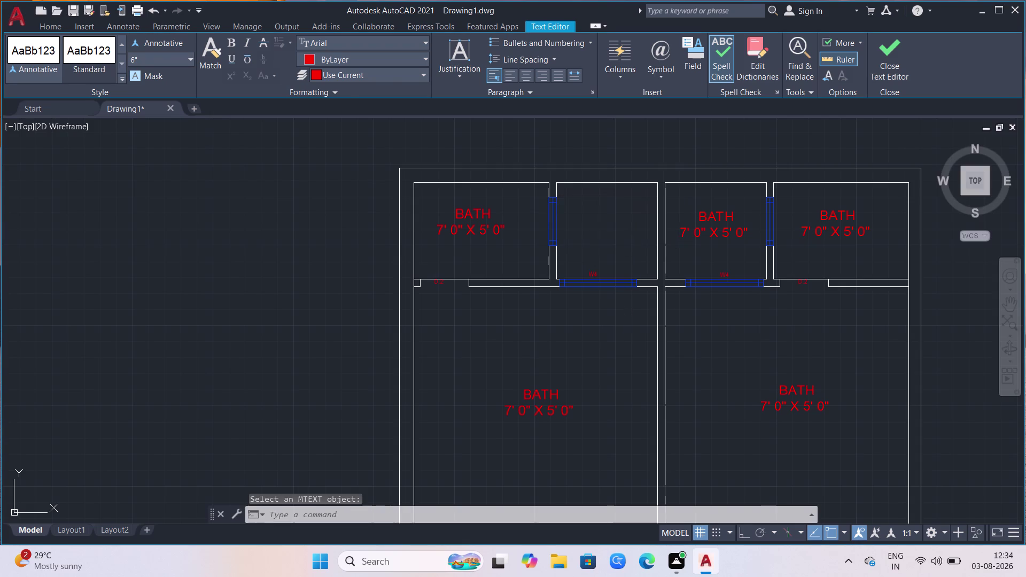
click(709, 229)
key(Return)
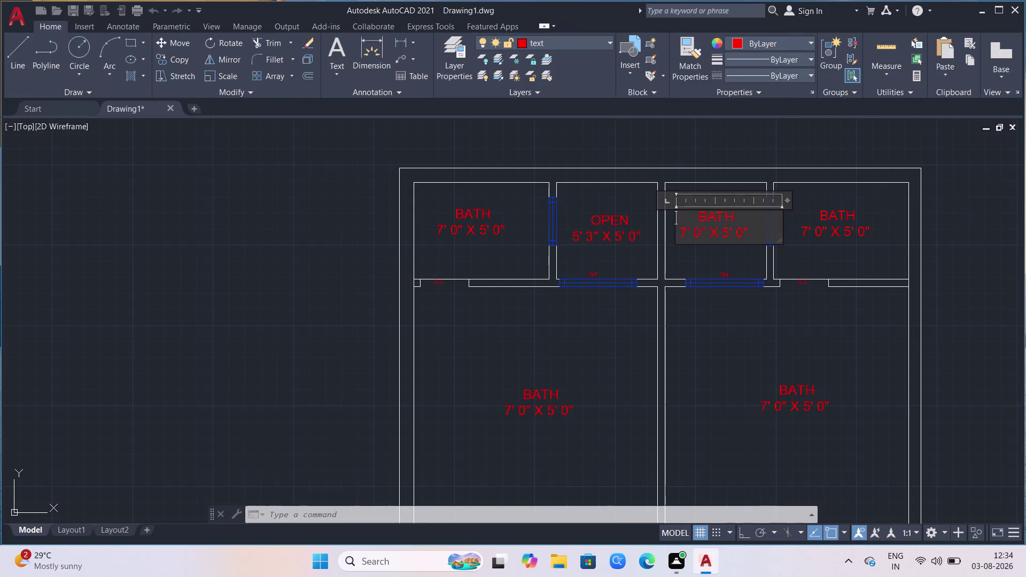
Change the third top room's label name from BATH to OPEN.
click(736, 217)
key(BackSpace)
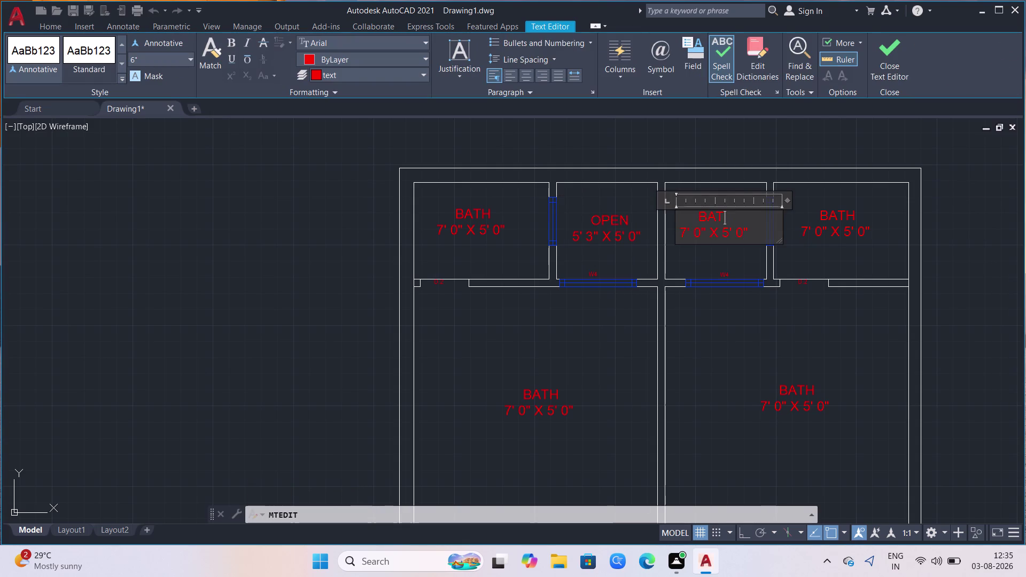
key(BackSpace)
key(BackSpace)
key(BackSpace)
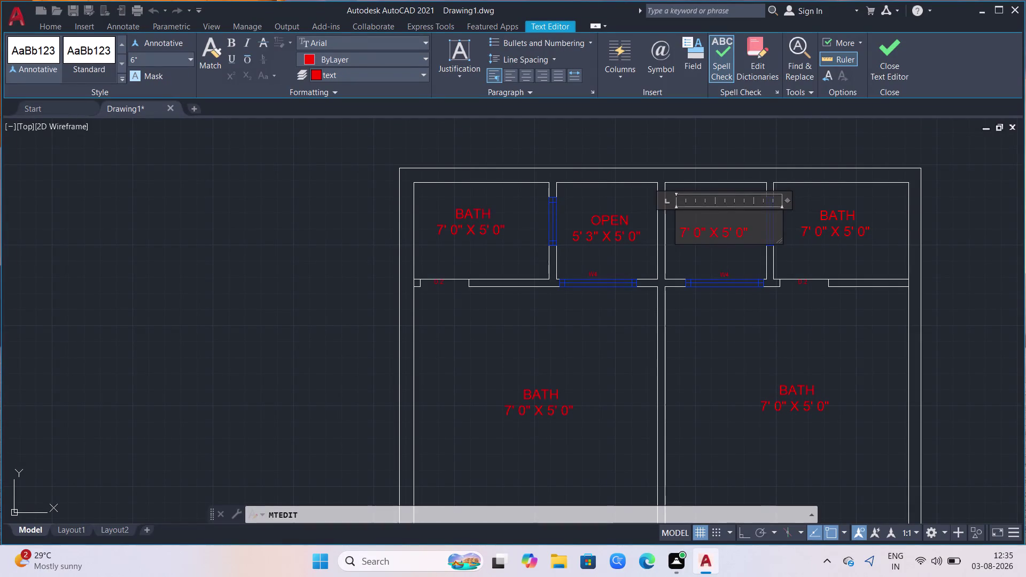
text(OPE)
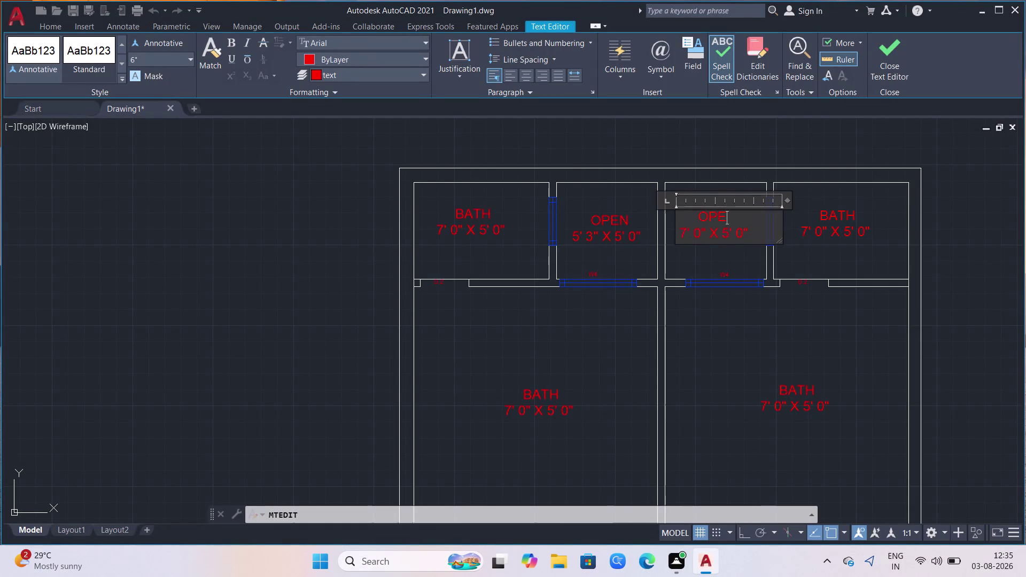
text(N)
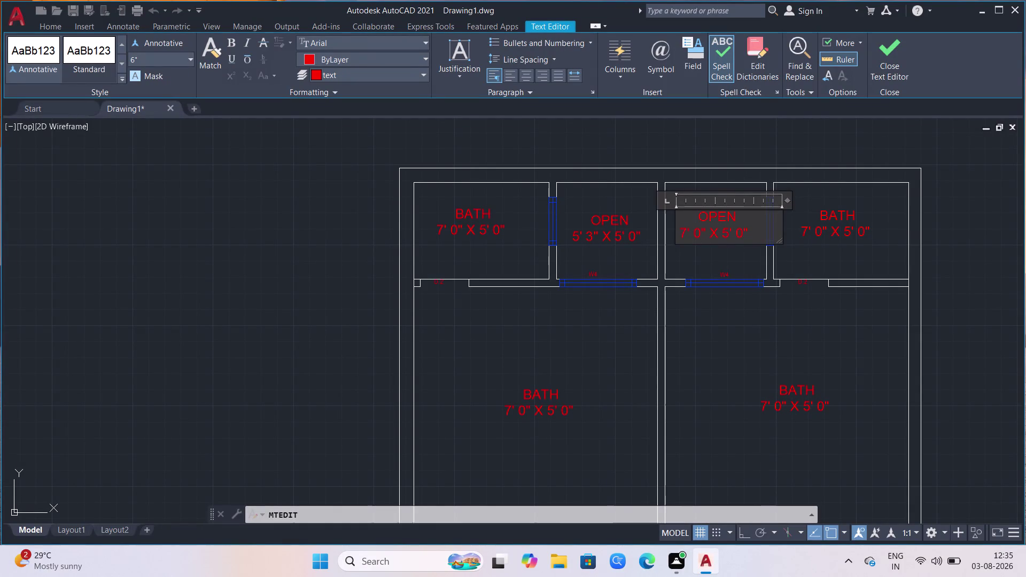
Change the label's width to 5' 3" and close the text editor.
click(686, 231)
key(BackSpace)
key(5)
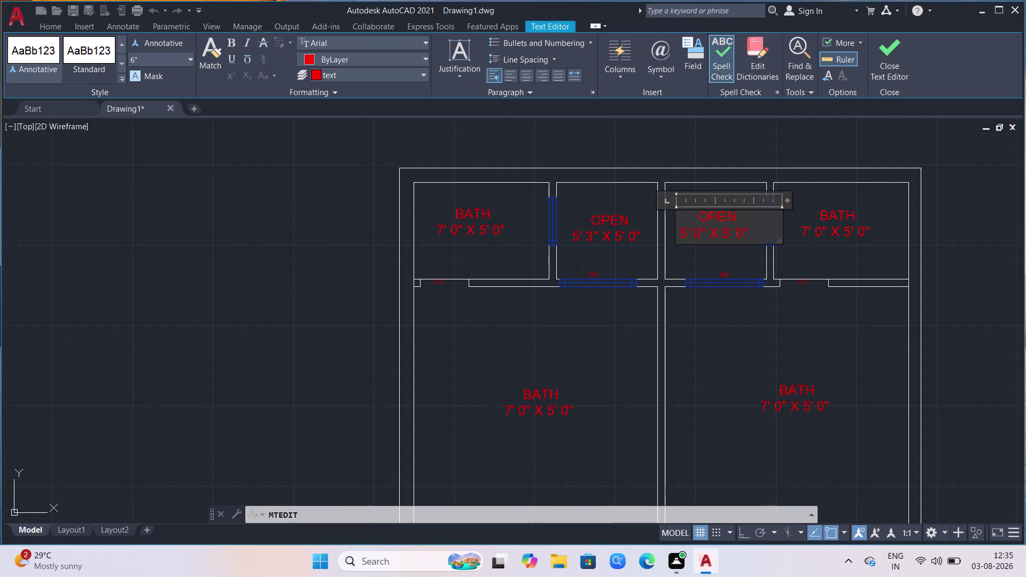
click(699, 233)
key(BackSpace)
key(3)
click(716, 355)
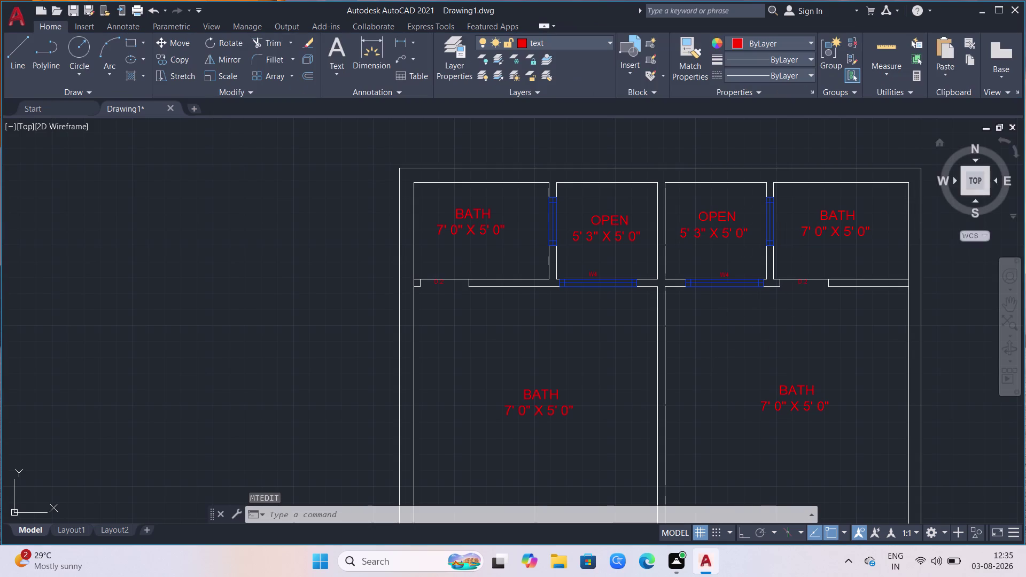
click(567, 400)
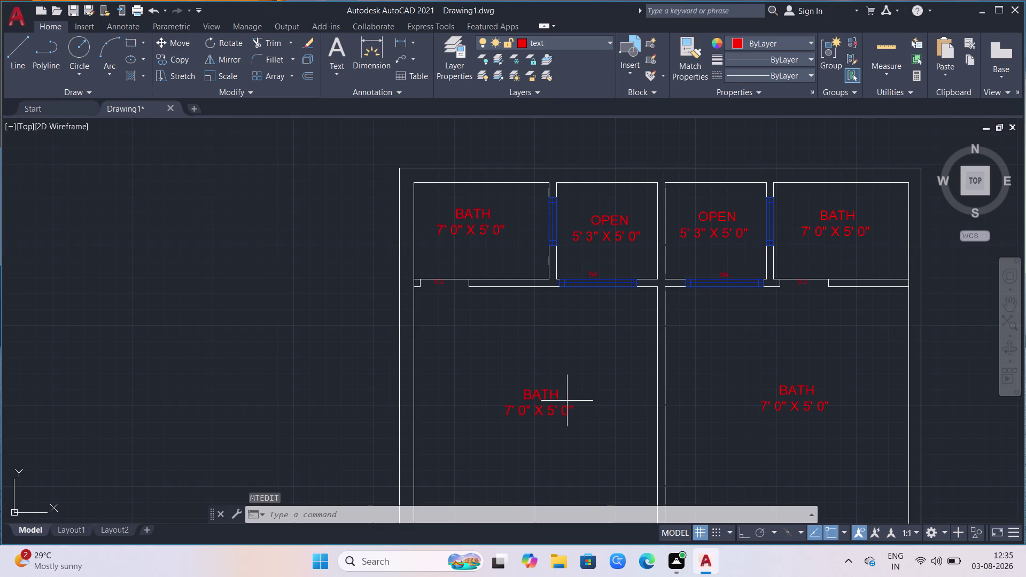
Rename the lower-left room's BATH label to ROOM.
click(551, 412)
key(Return)
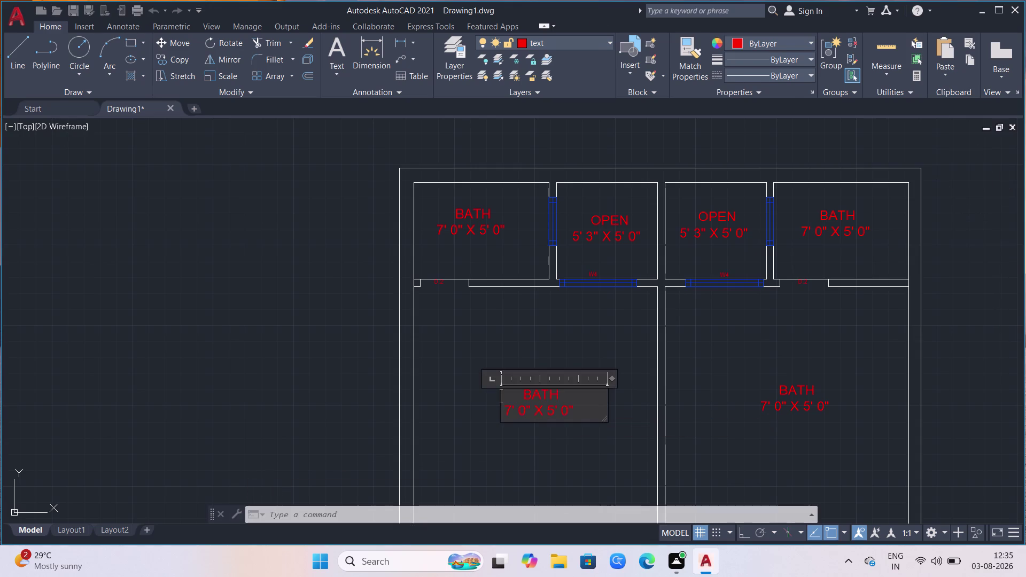
click(564, 396)
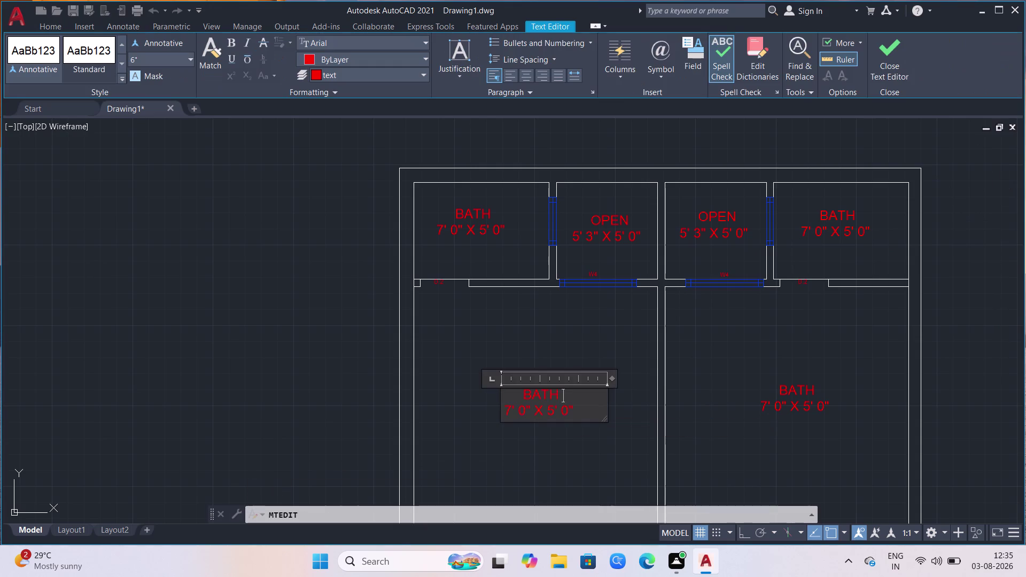
key(BackSpace)
key(BackSpace)
key(BackSpace)
key(BackSpace)
key(BackSpace)
text(R)
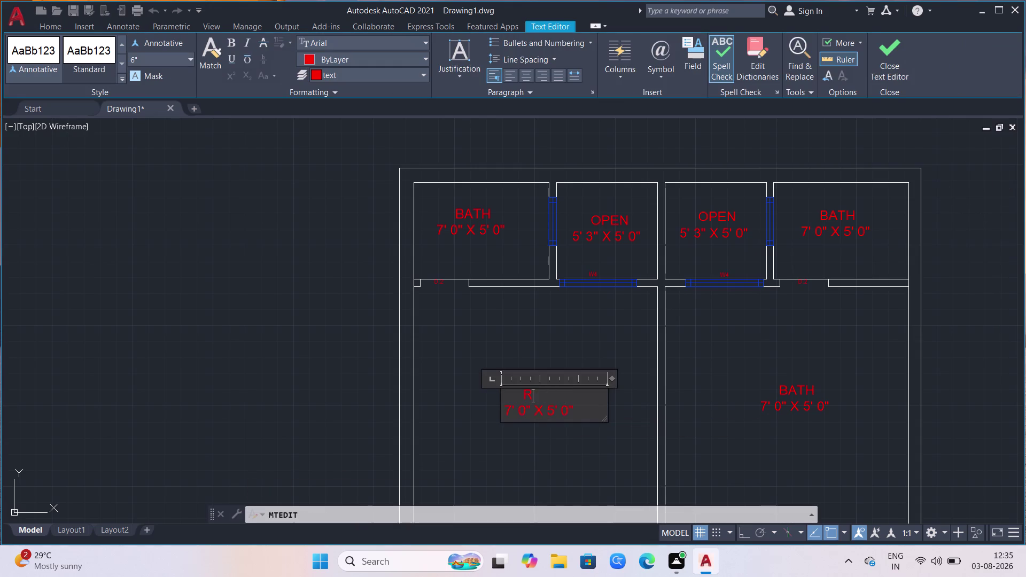
text(OOM)
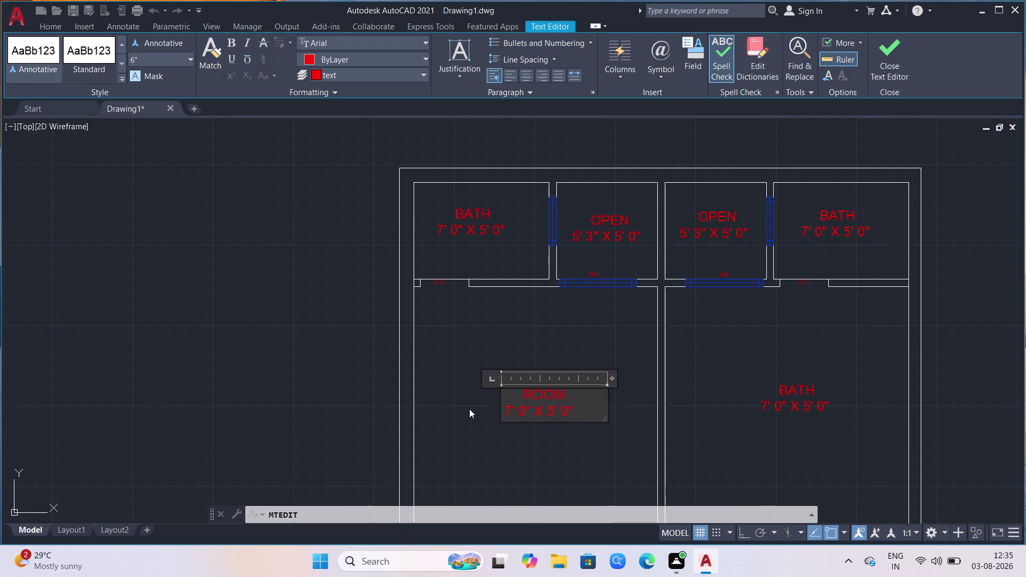
Change the label's width from 7' to 12' 9".
click(503, 408)
key(space)
key(space)
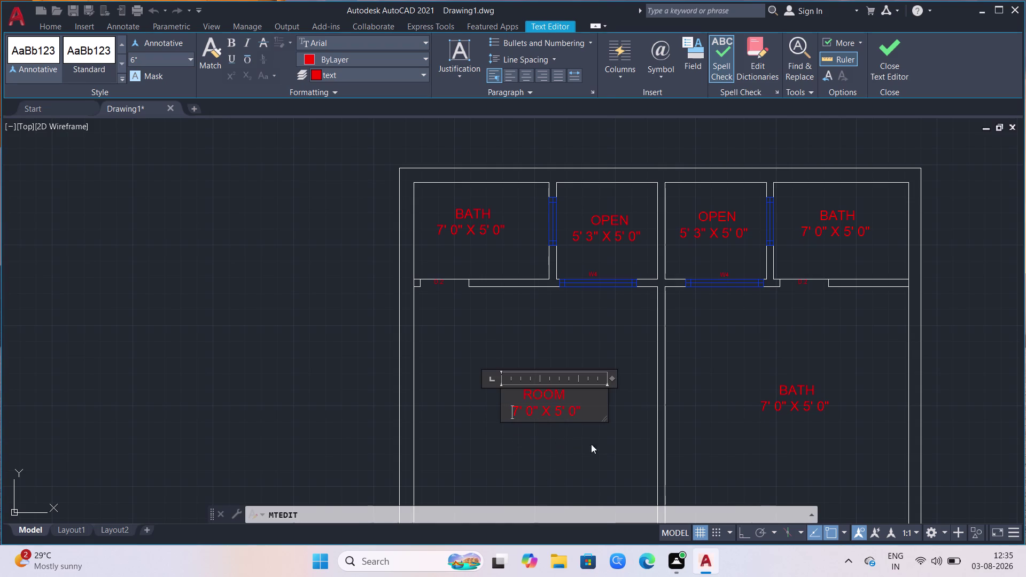
scroll(up, 3)
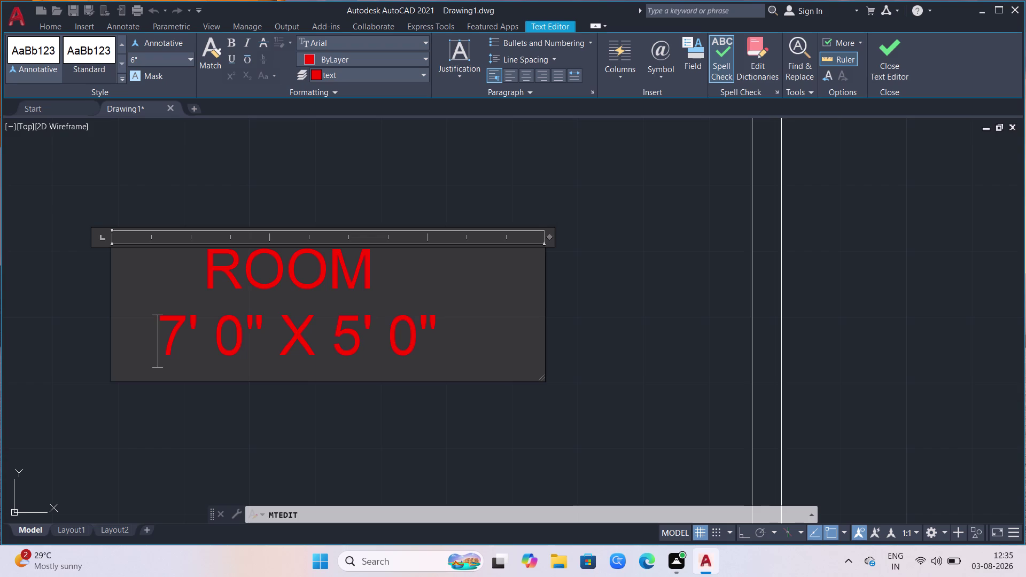
click(180, 326)
key(BackSpace)
text(1)
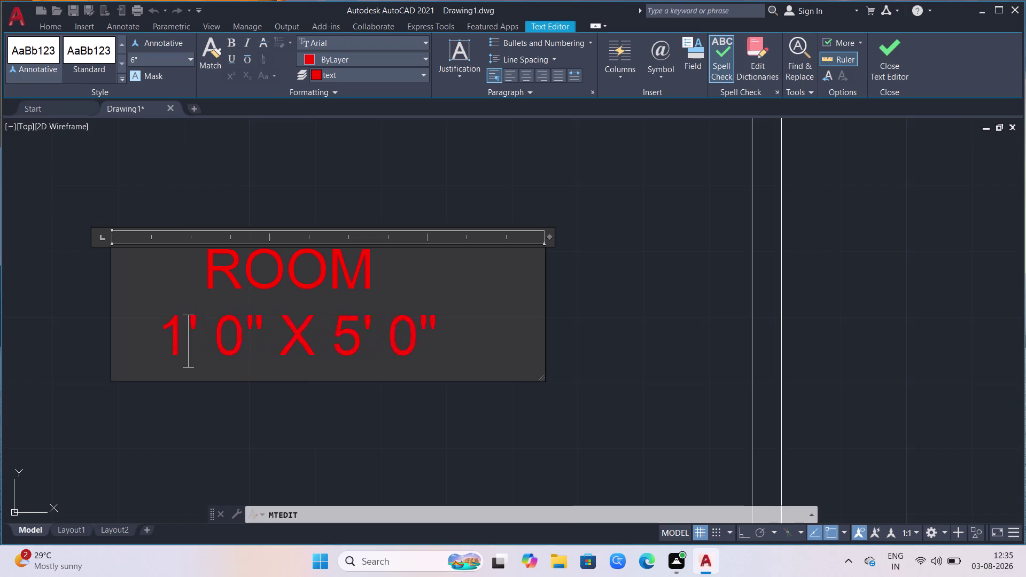
text(2)
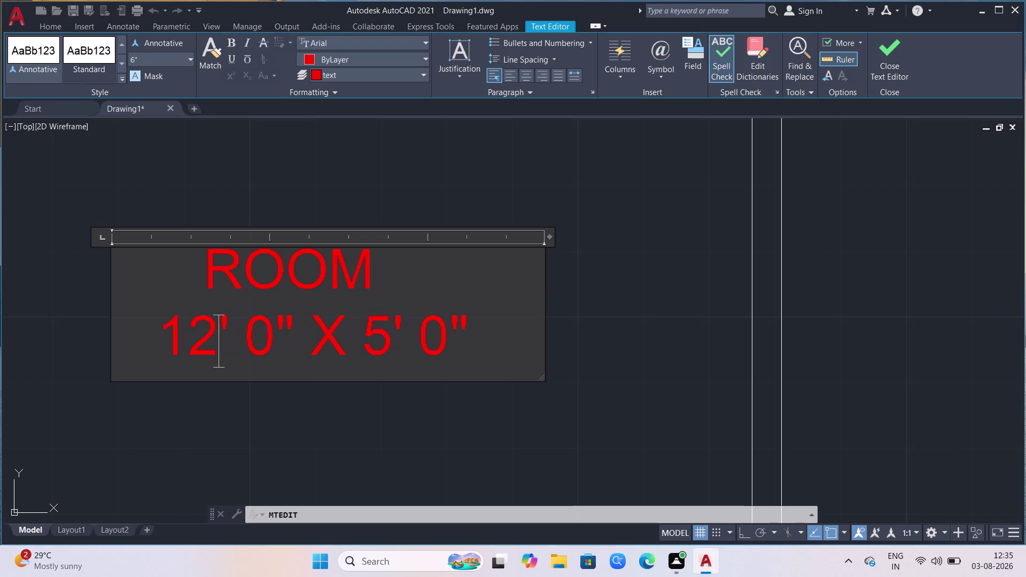
click(269, 331)
key(BackSpace)
key(8)
key(BackSpace)
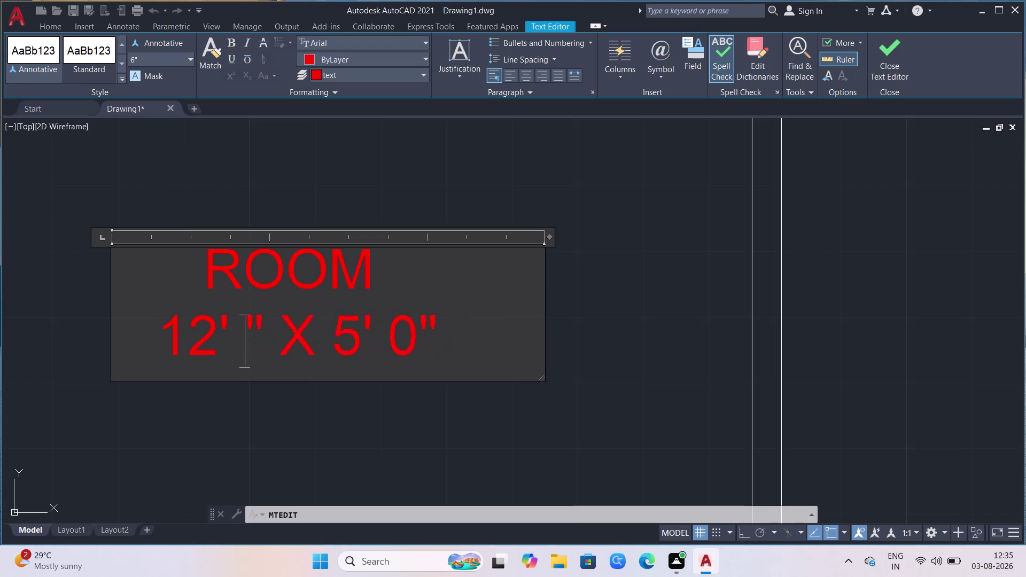
key(9)
Set the length to 13' 0" and close the text editor.
click(392, 334)
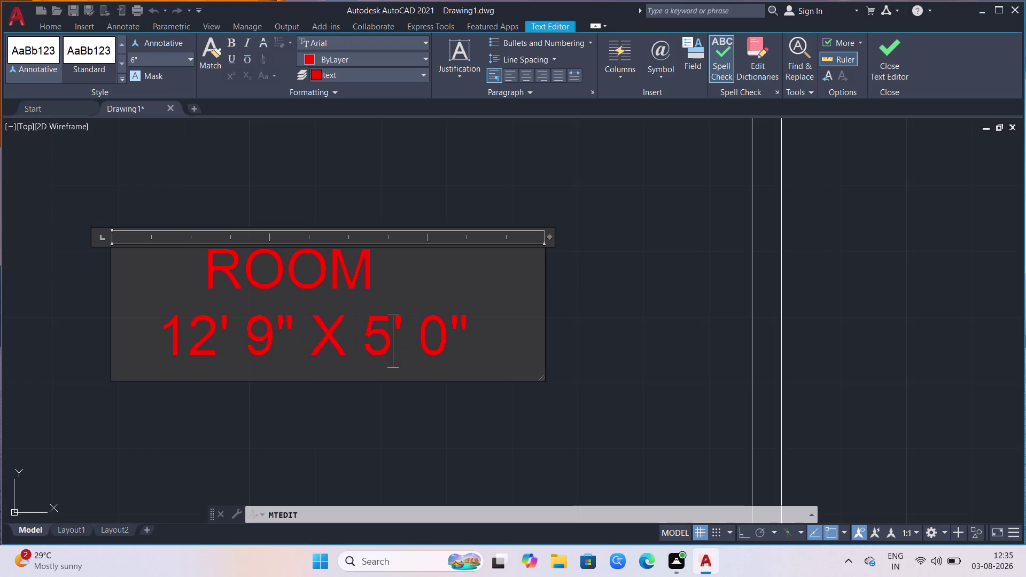
key(BackSpace)
text(13)
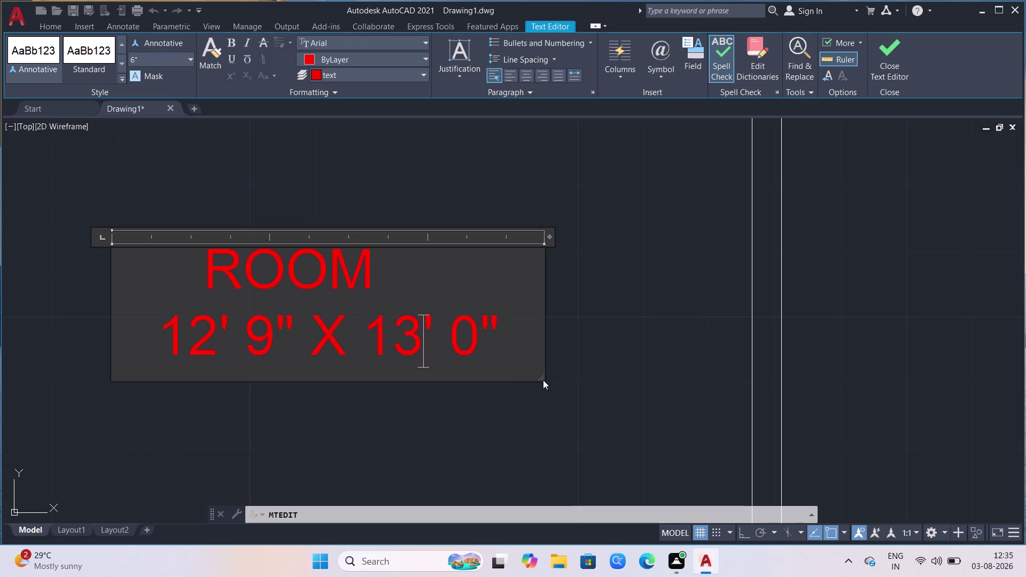
click(509, 426)
scroll(down, 3)
Rename the large right room's BATH label to ROOM.
scroll(up, 3)
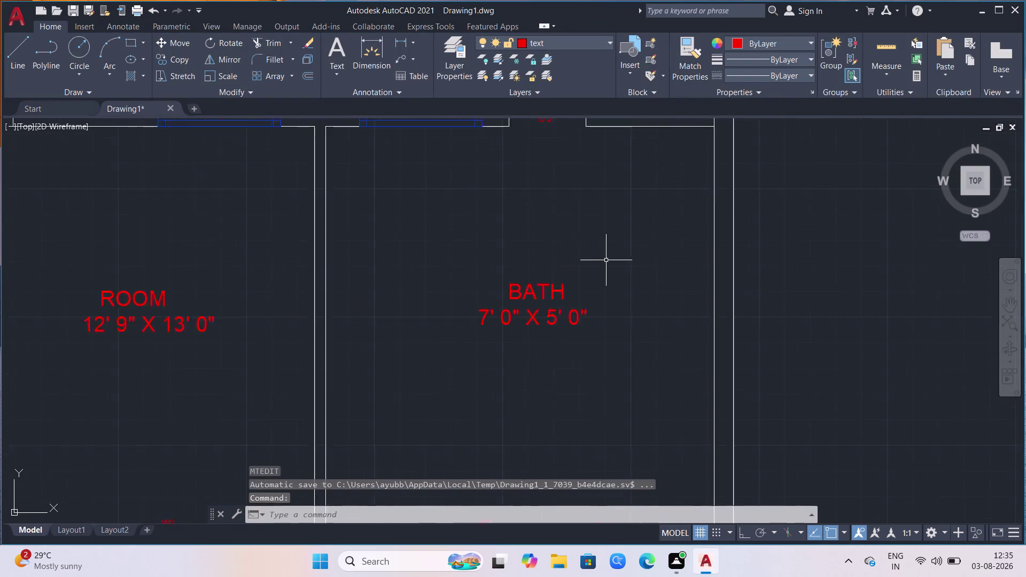
scroll(up, 3)
click(549, 339)
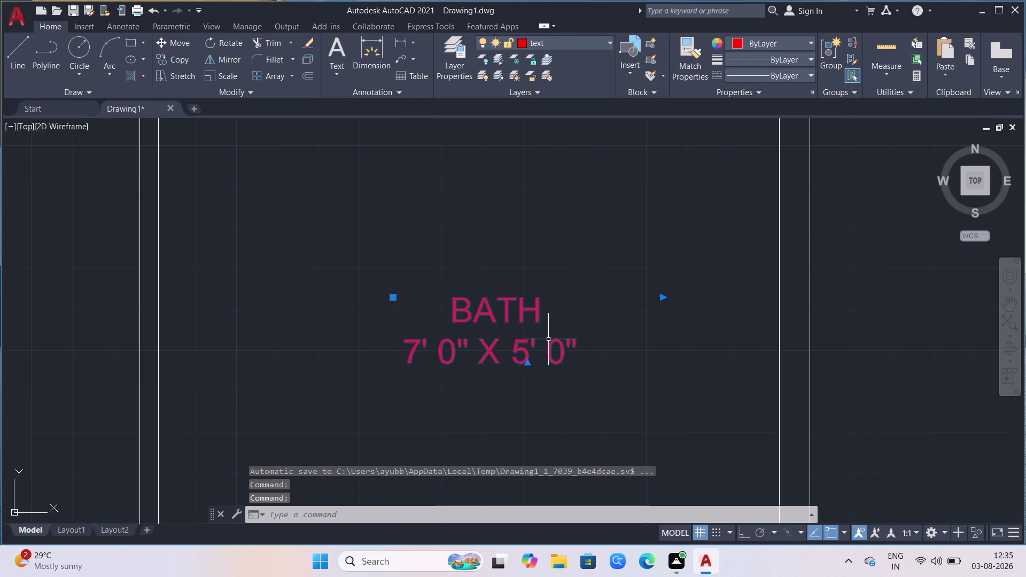
key(Return)
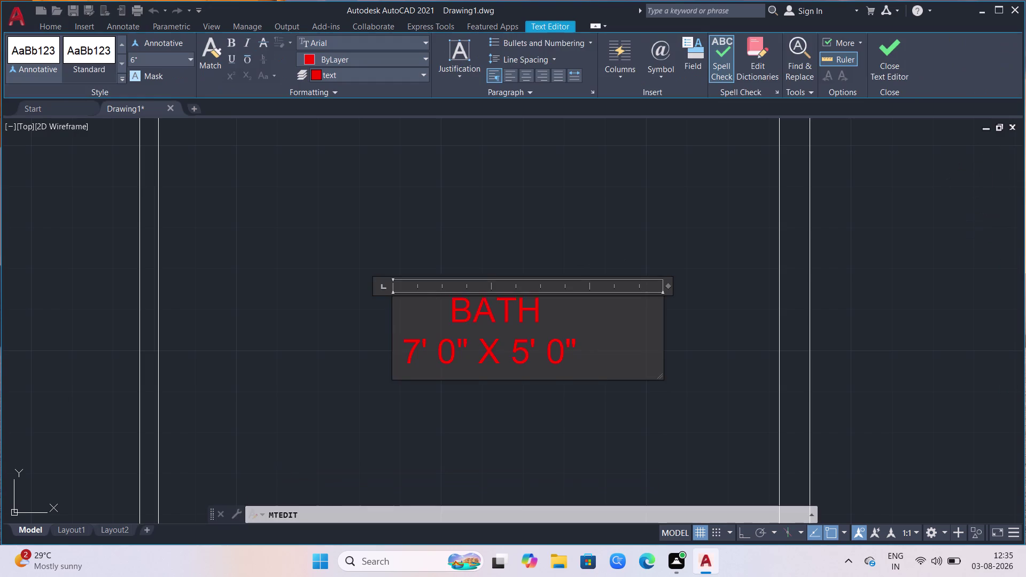
click(553, 315)
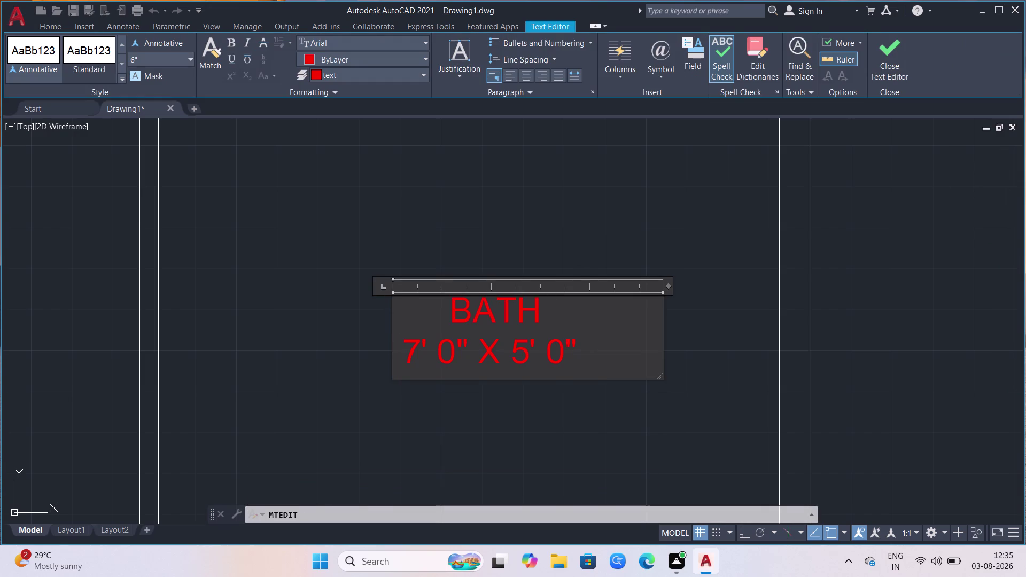
key(BackSpace)
key(BackSpace)
key(BackSpace)
key(BackSpace)
key(BackSpace)
text(R)
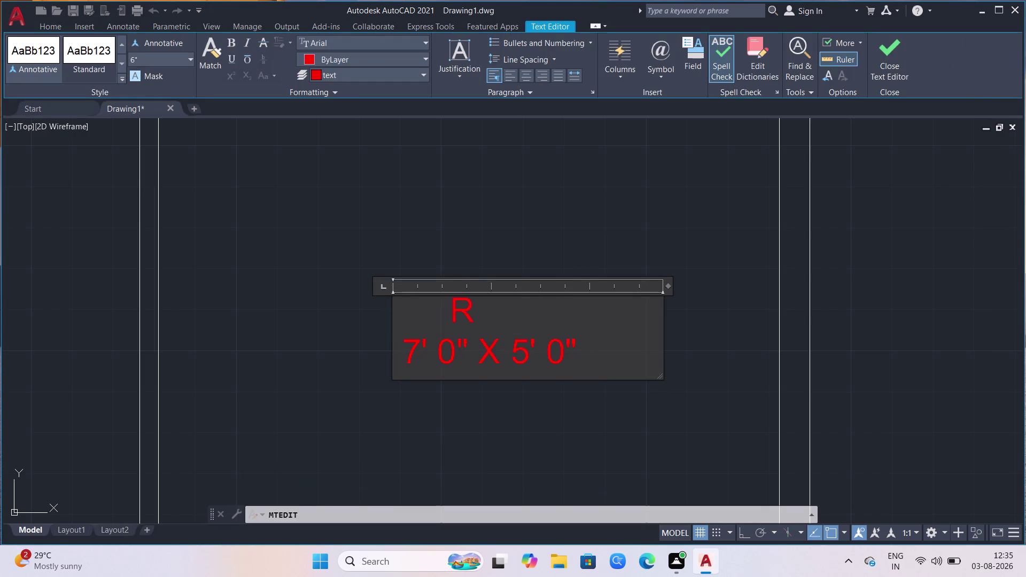
text(OOM)
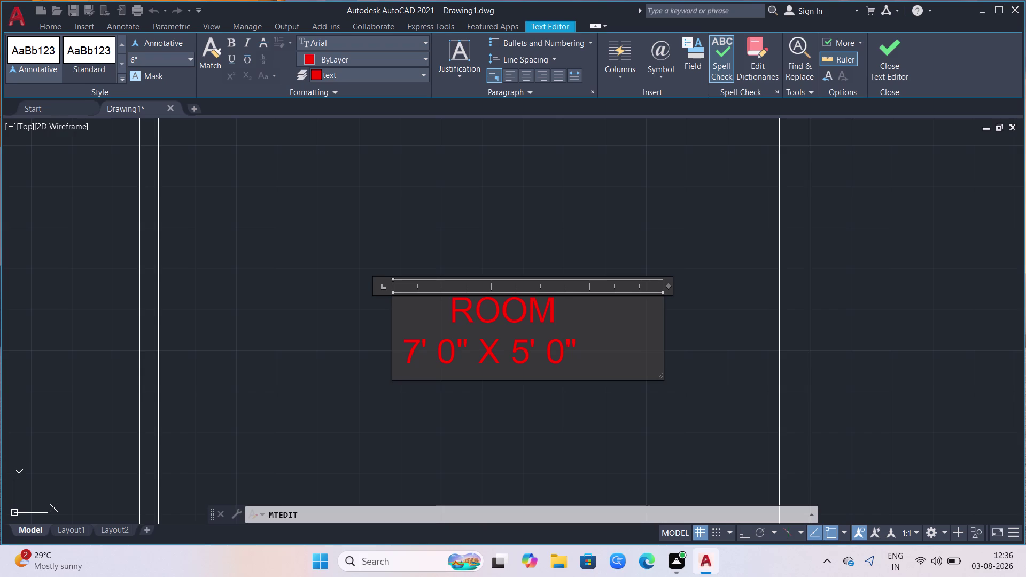
Change the label's width to 12' 9".
click(423, 358)
key(BackSpace)
text(12)
click(481, 356)
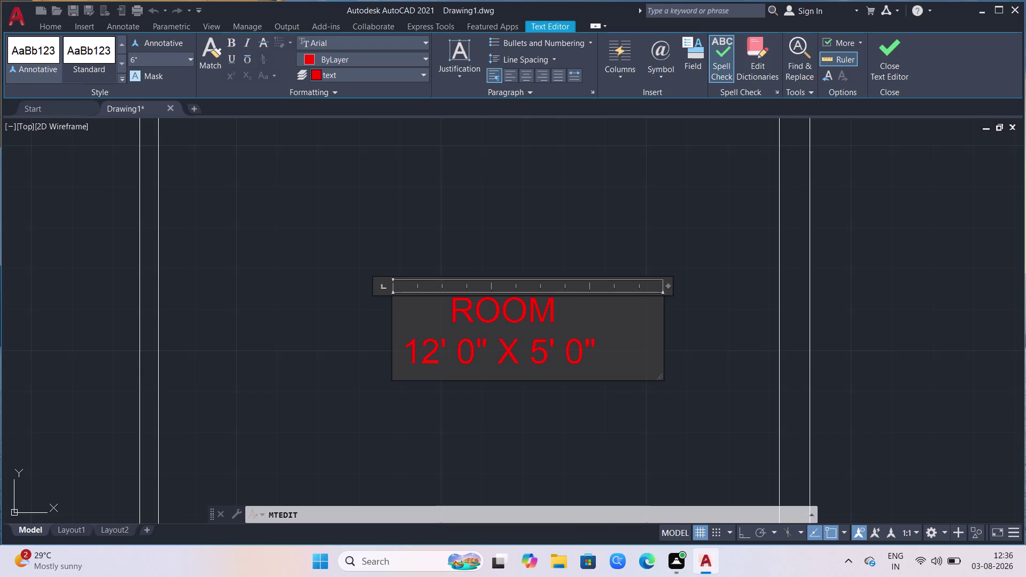
key(BackSpace)
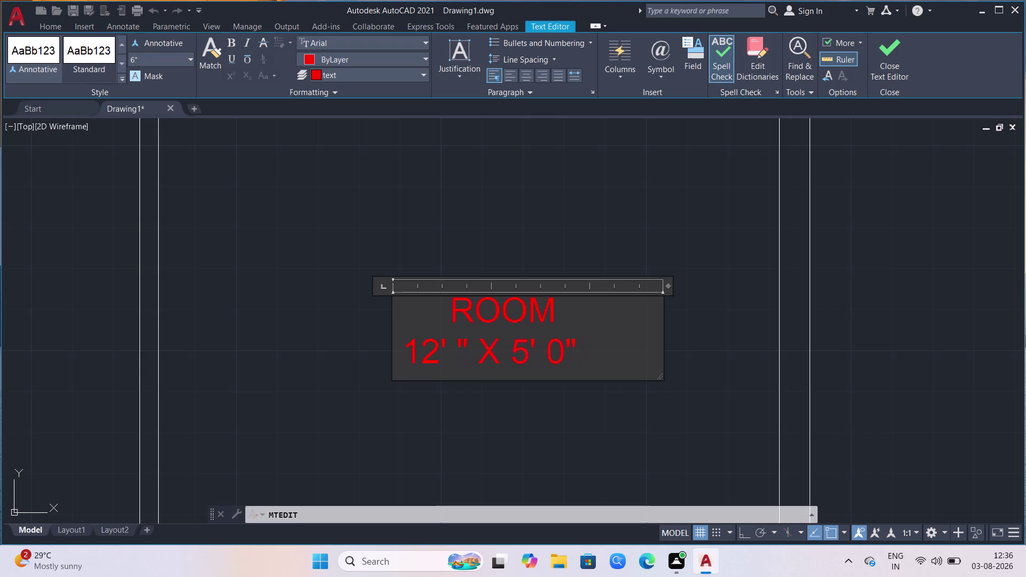
key(9)
Replace 5 with 13 in the second dimension and close the editor.
click(548, 350)
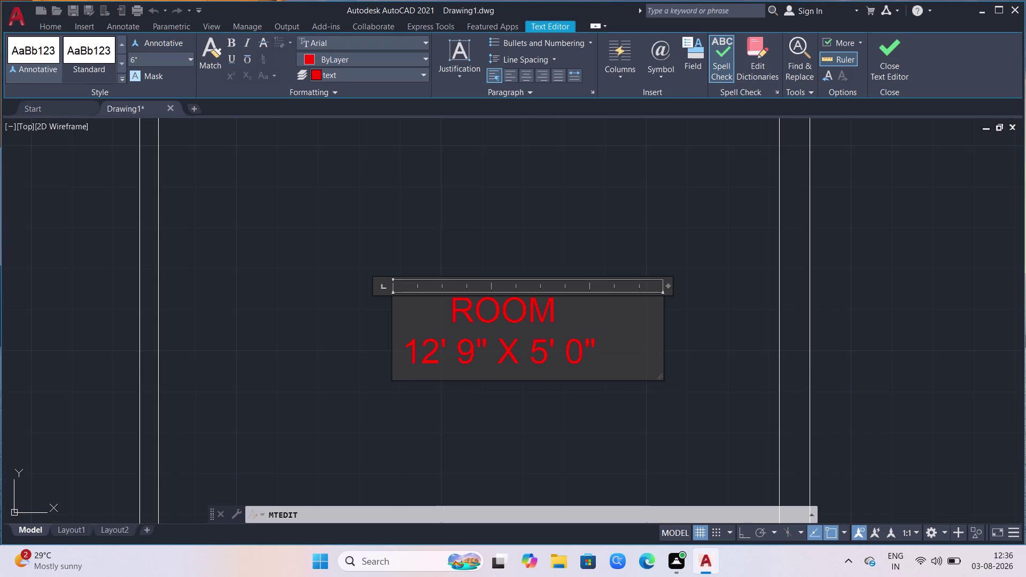
key(BackSpace)
text(13)
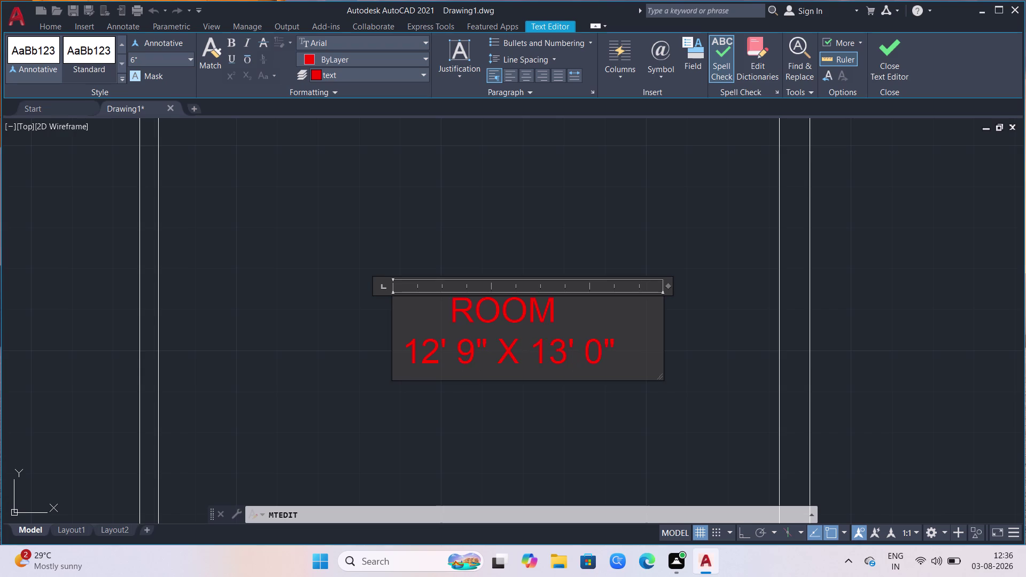
click(671, 473)
scroll(down, 3)
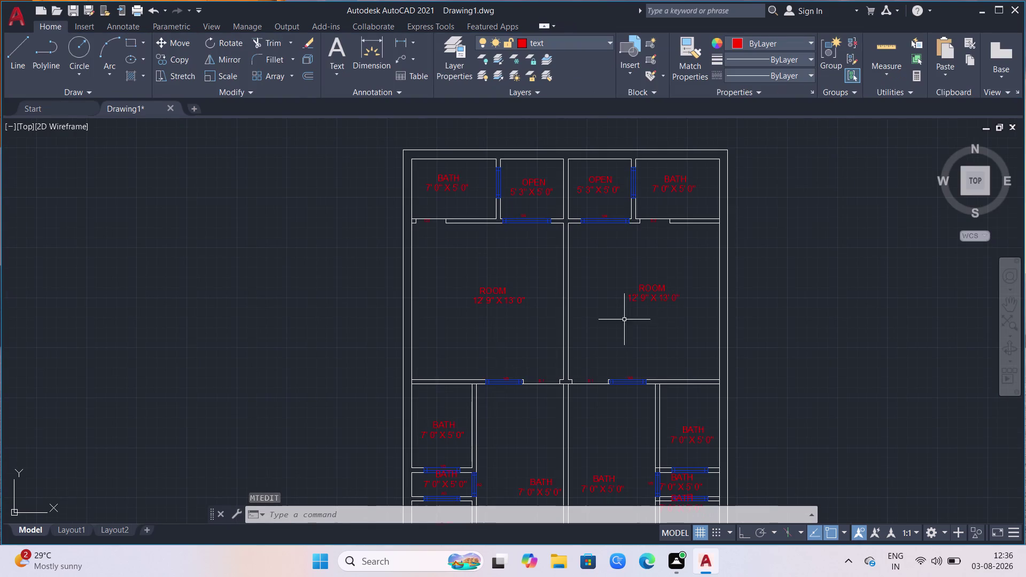
Open the copied BATH label in the left space and erase the word BATH.
scroll(up, 3)
click(455, 418)
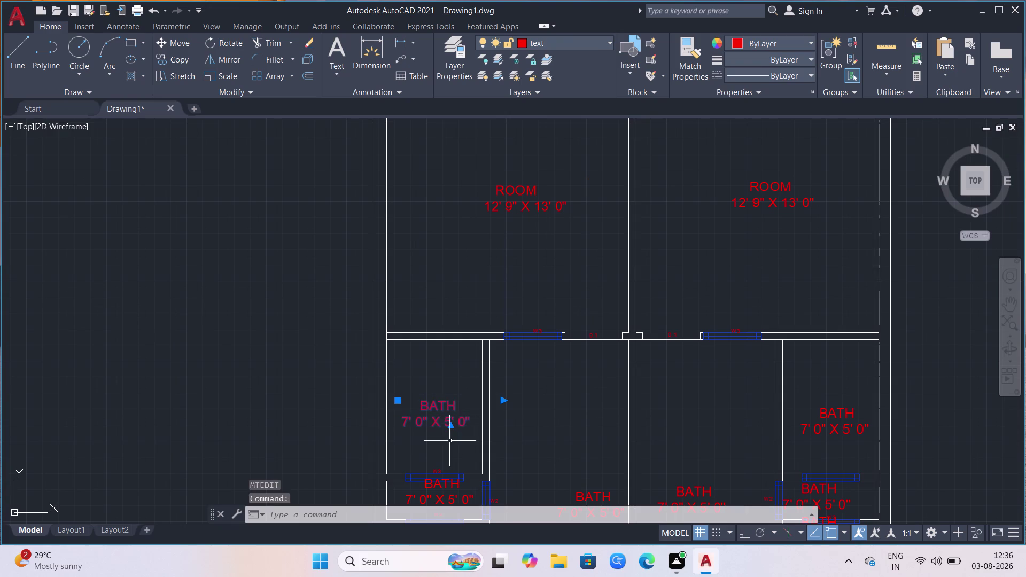
scroll(up, 3)
key(Return)
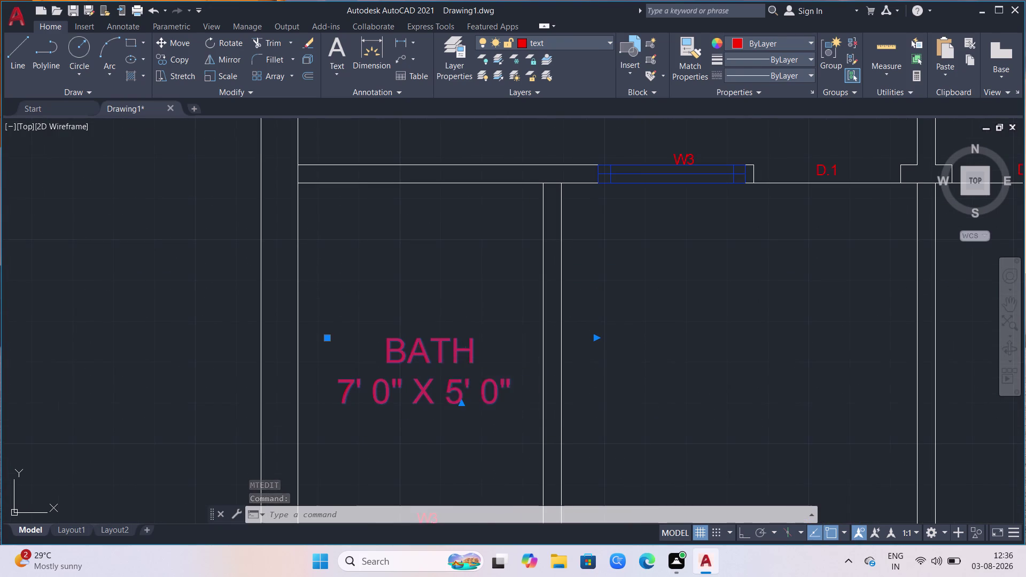
click(478, 351)
key(BackSpace)
key(BackSpace)
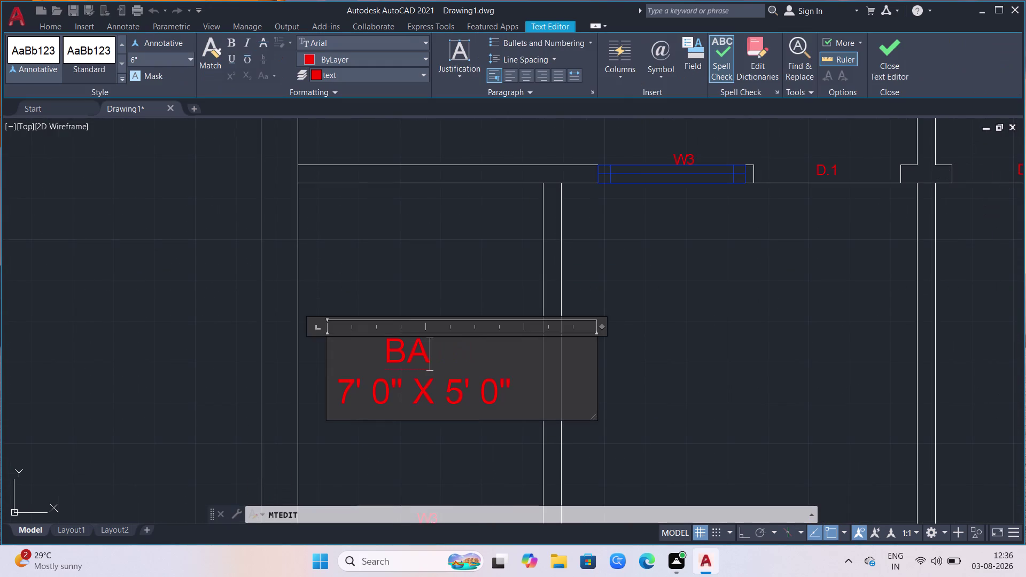
key(BackSpace)
key(BackSpace)
key(BackSpace)
key(BackSpace)
key(BackSpace)
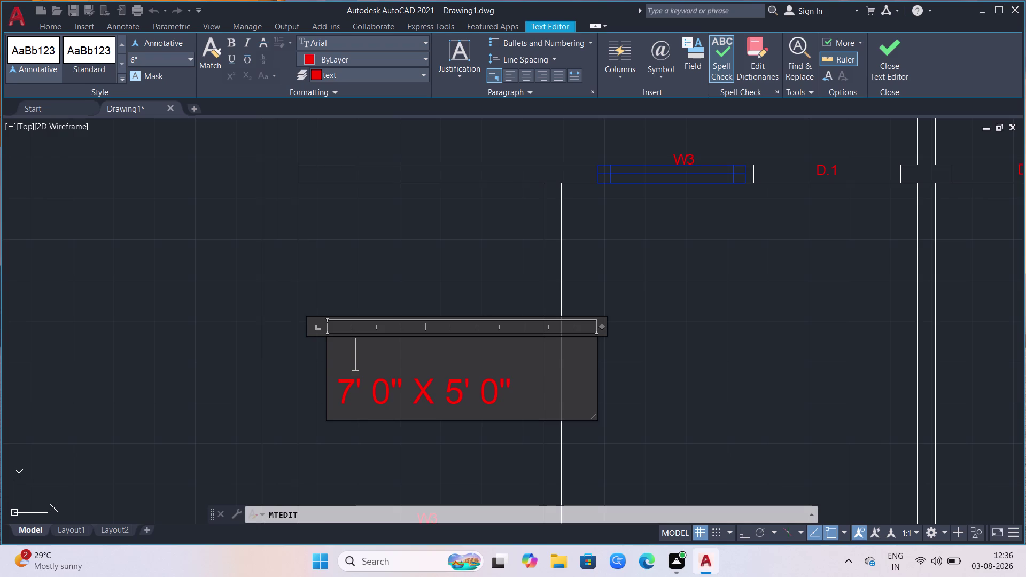
Type KITCHEN in its place, fixing the typos along the way.
text(KI)
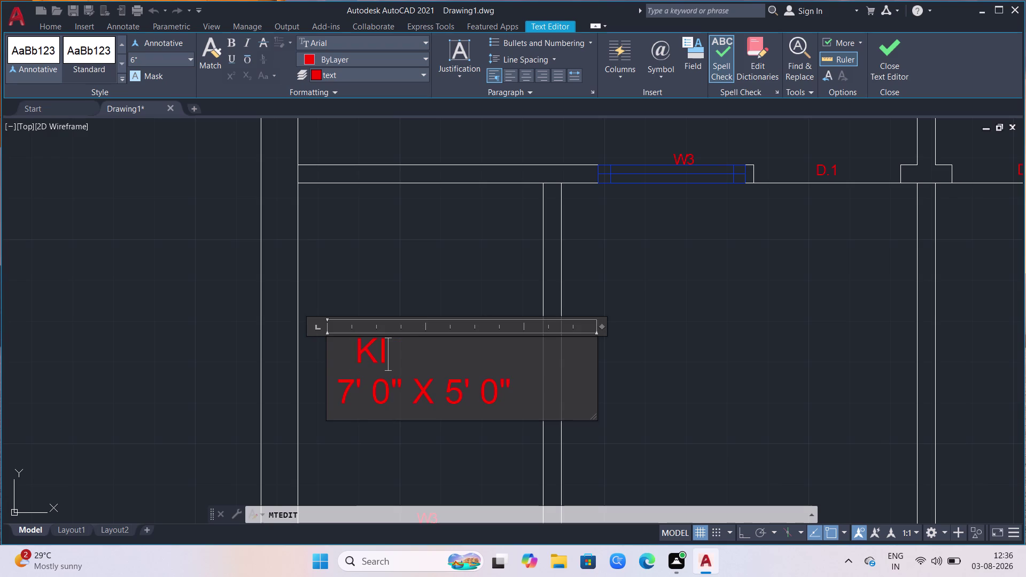
text(TECG)
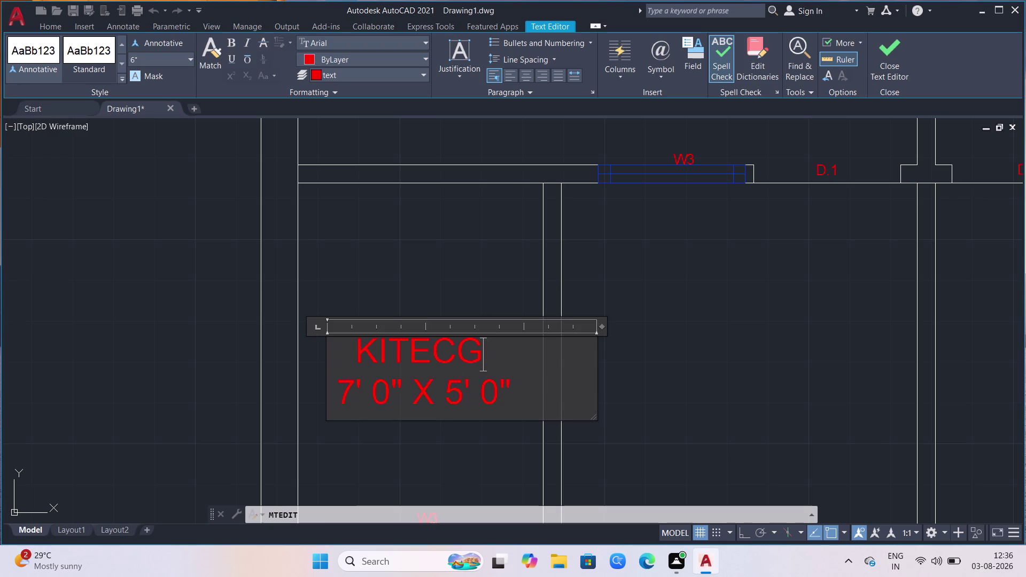
key(BackSpace)
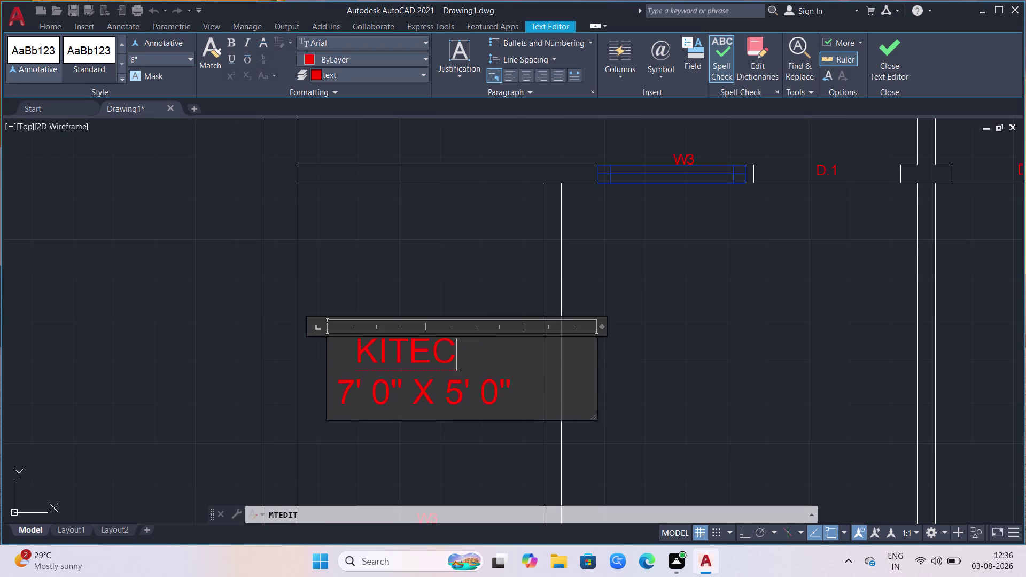
key(h)
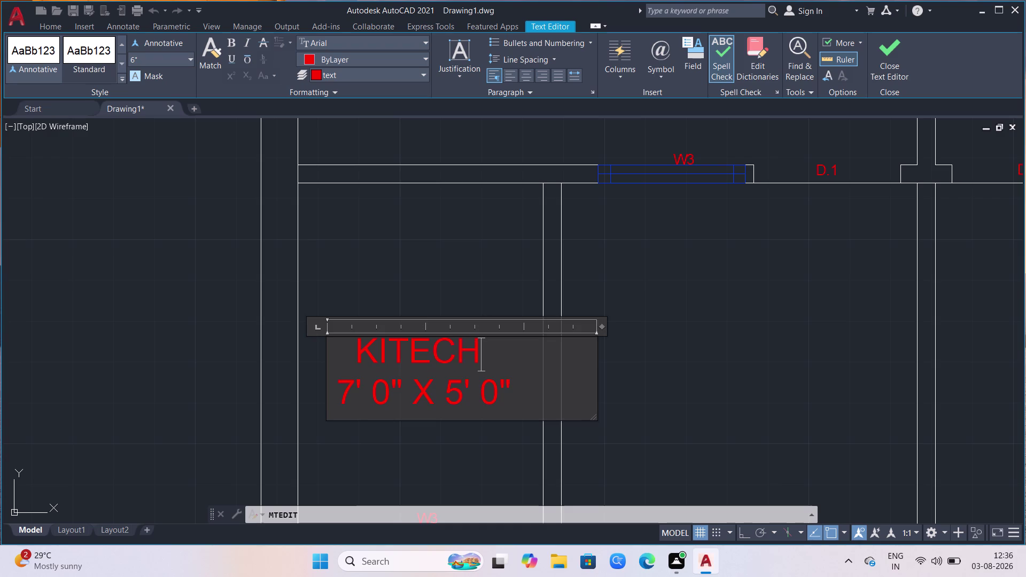
click(433, 356)
key(BackSpace)
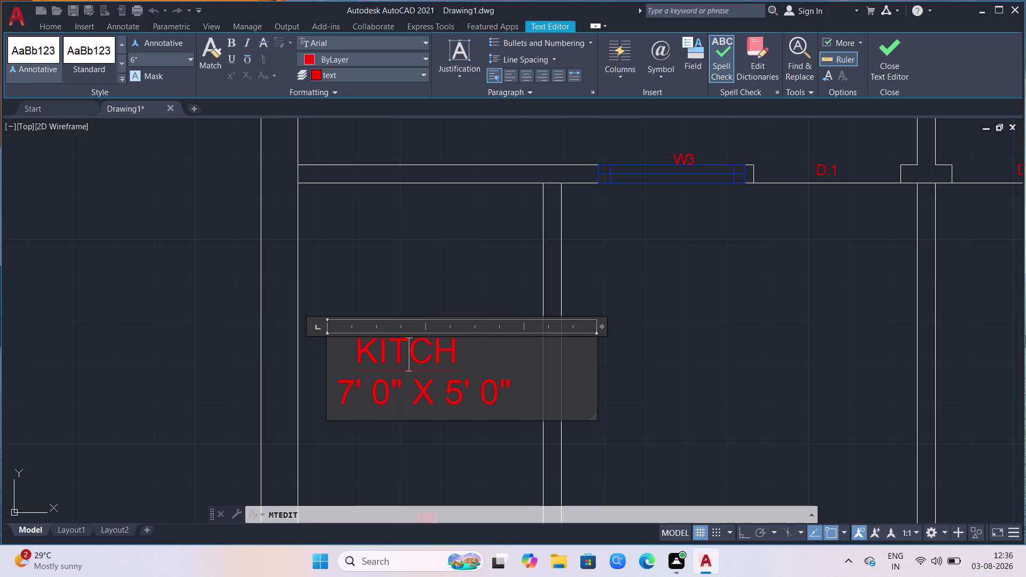
click(459, 346)
text(E)
text(M)
key(BackSpace)
key(n)
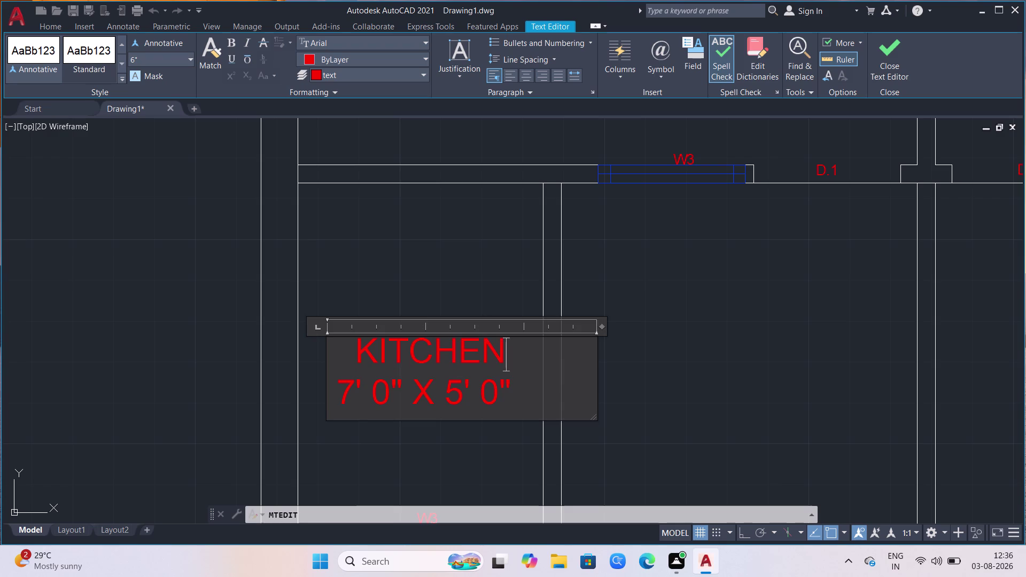
Change the size line to 5' 0" X 7' 0" and finish the edit.
click(351, 393)
key(BackSpace)
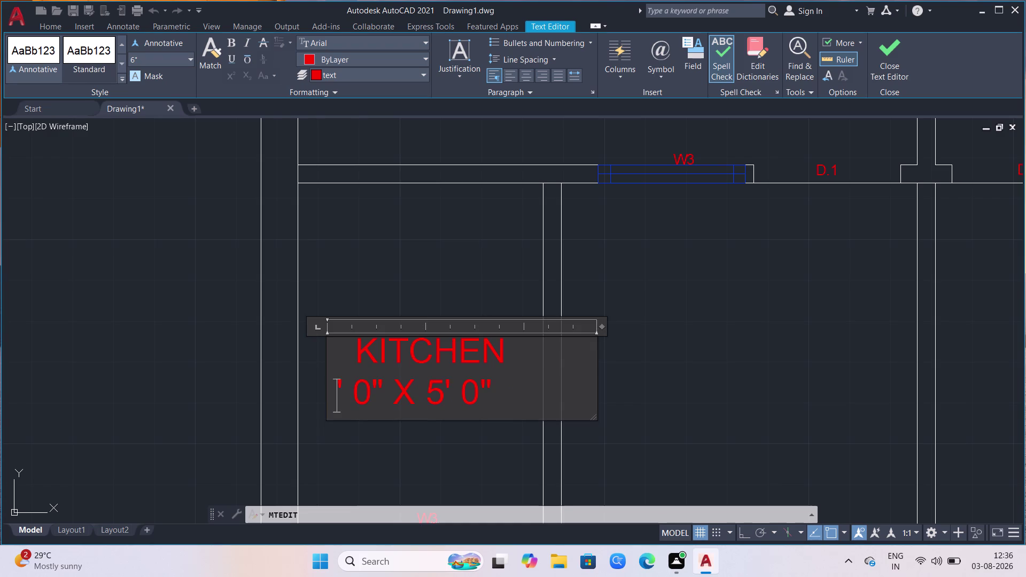
key(5)
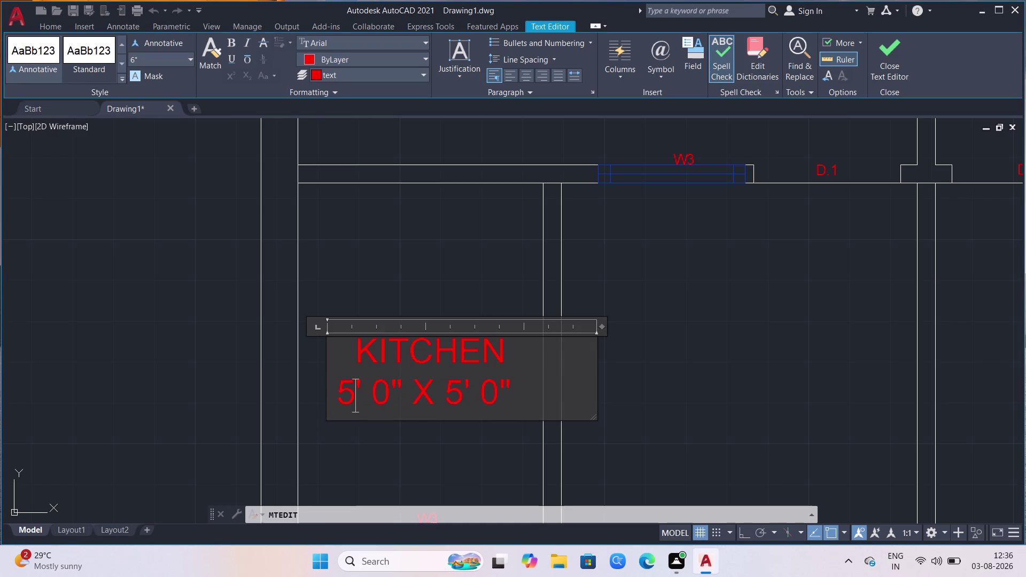
click(464, 383)
key(BackSpace)
key(7)
scroll(down, 3)
click(617, 328)
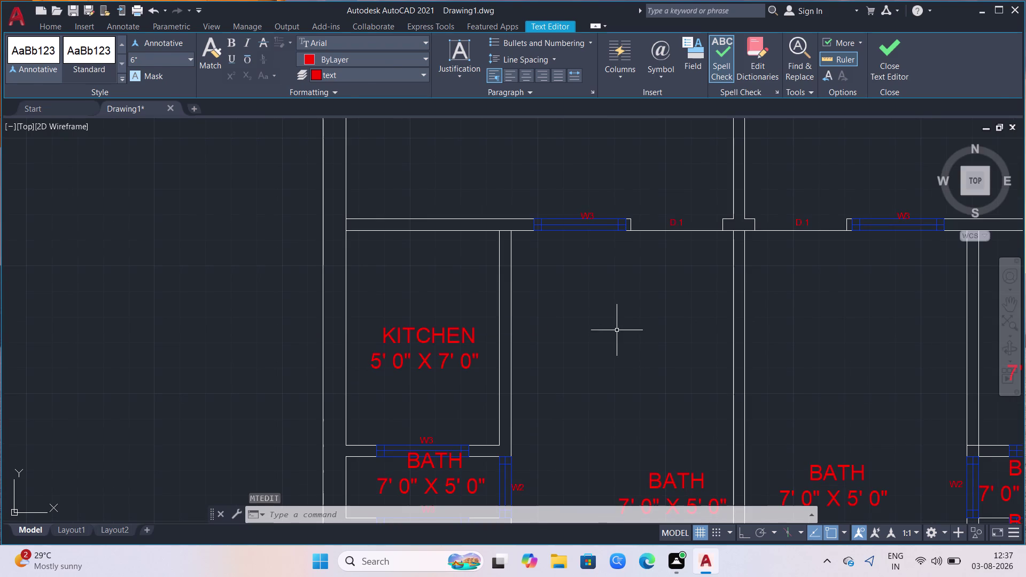
Move the copied BATH label lower into the small space below the kitchen.
scroll(up, 3)
scroll(down, 3)
scroll(up, 3)
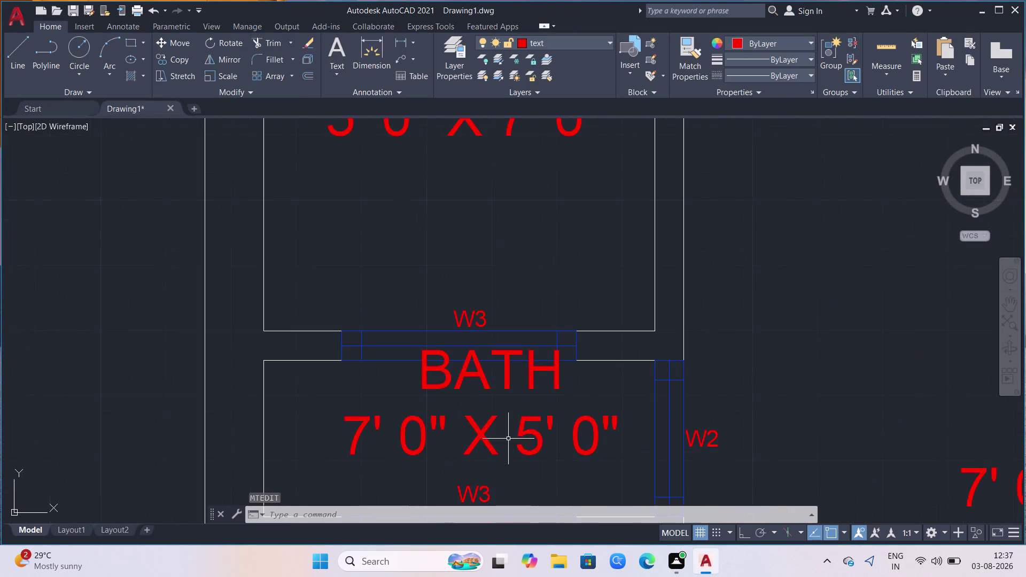
click(496, 429)
click(498, 386)
click(510, 376)
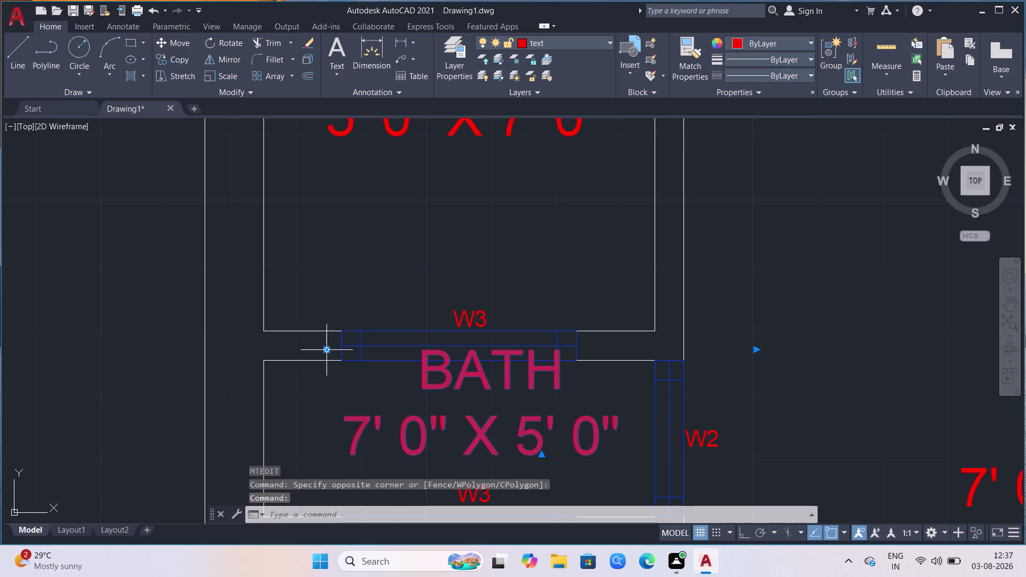
drag(327, 352, 302, 381)
click(303, 381)
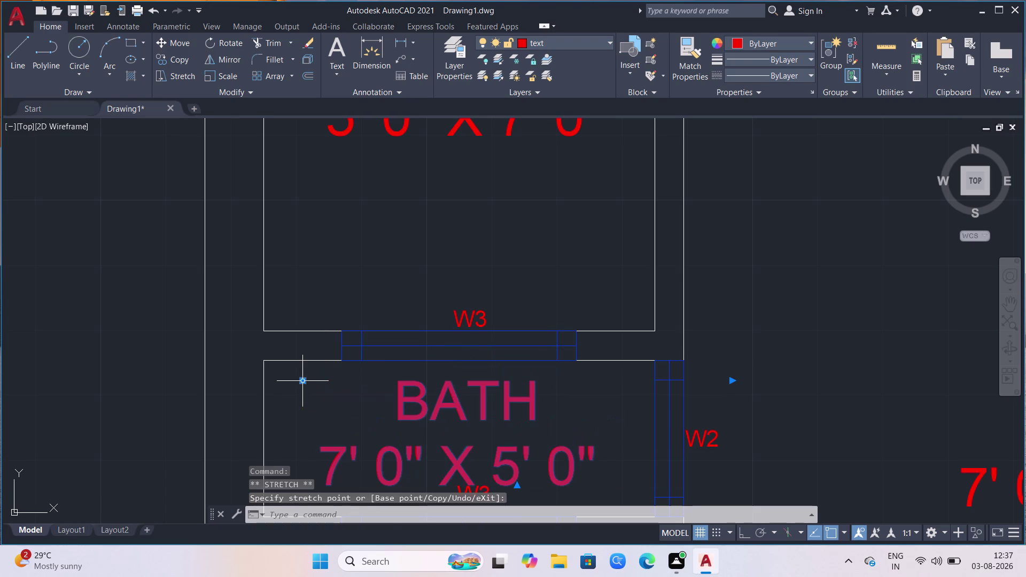
Cancel a stray selection, then open the moved BATH label and start deleting its wording.
scroll(down, 3)
scroll(up, 3)
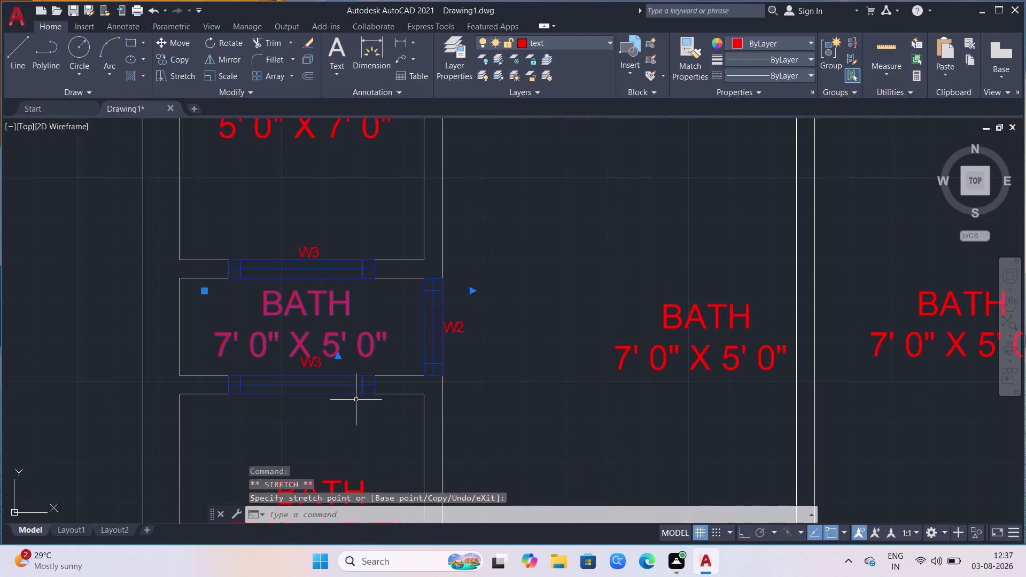
scroll(up, 3)
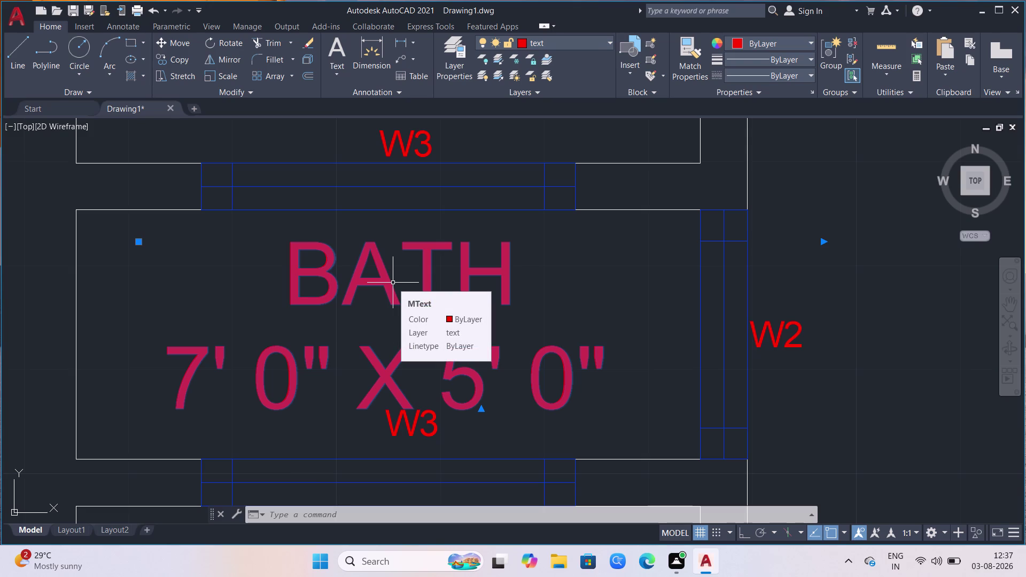
click(488, 289)
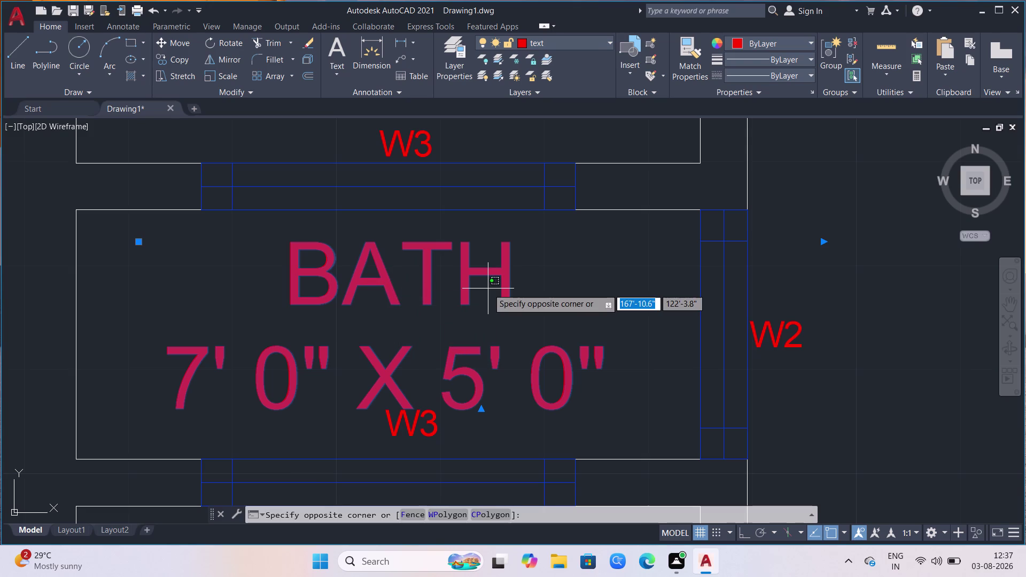
key(Return)
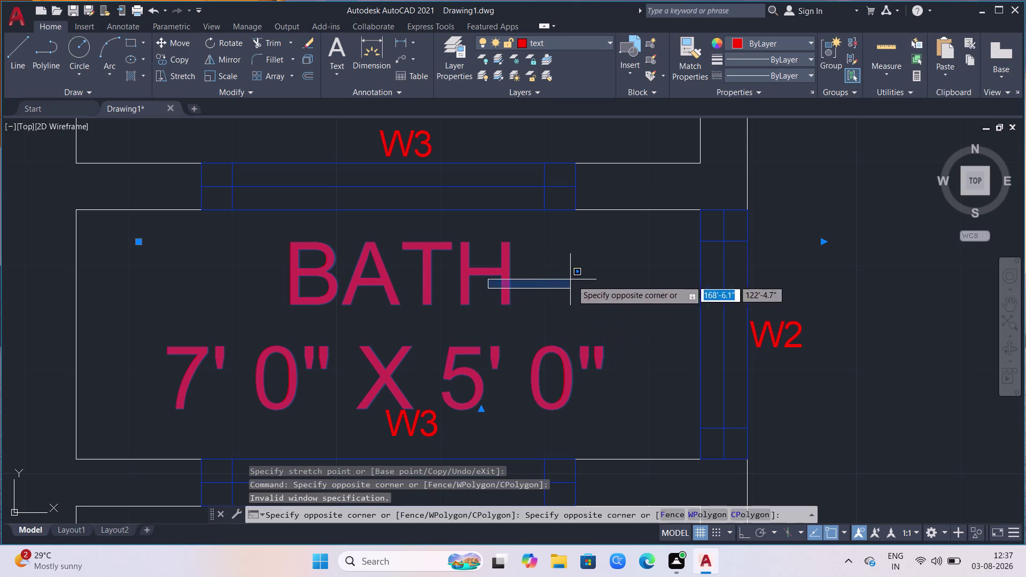
click(481, 325)
key(Return)
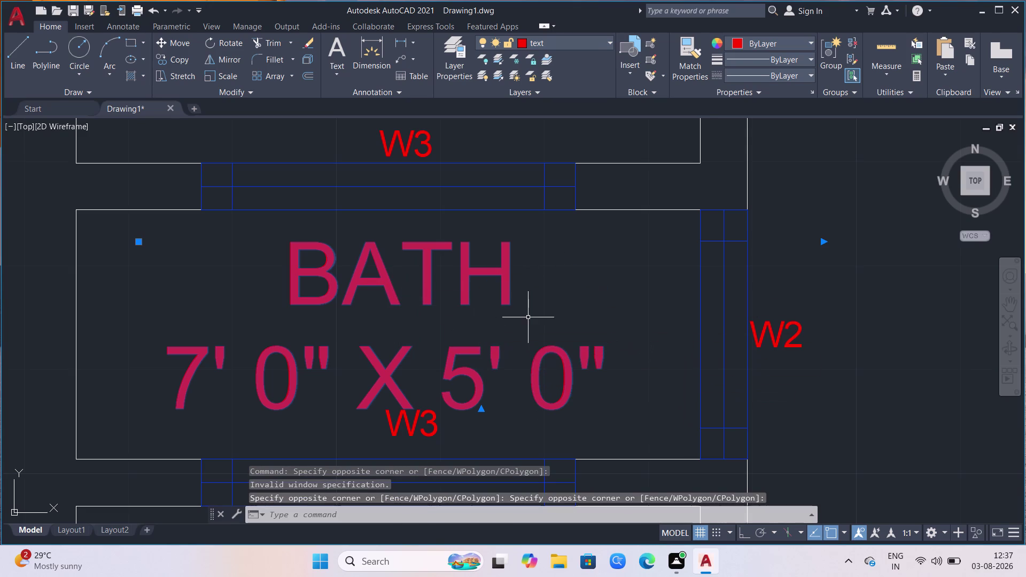
click(532, 294)
key(BackSpace)
Replace the remaining BATH wording with OPEN.
key(BackSpace)
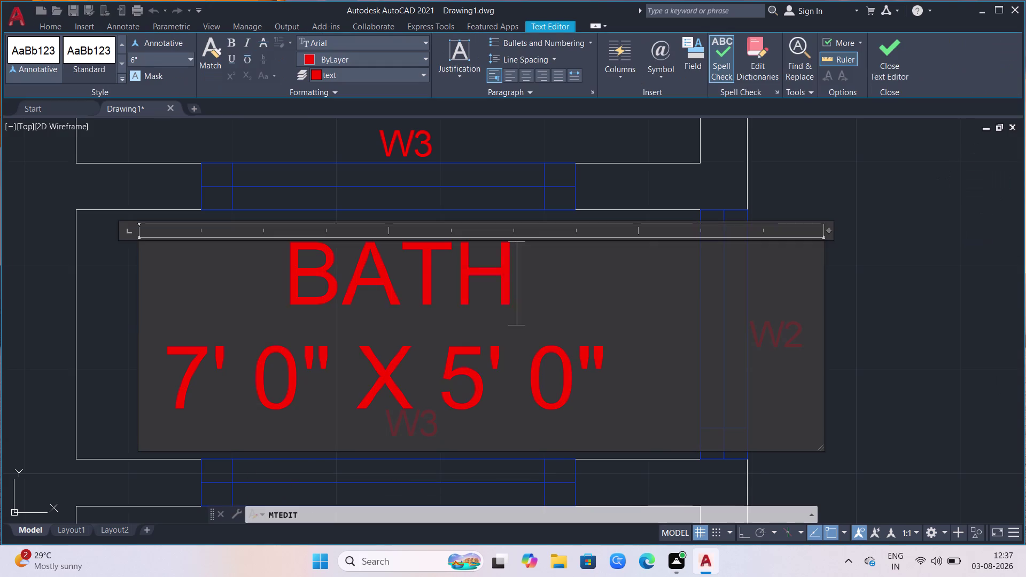
key(BackSpace)
key(BackSpace)
key(BackSpace)
key(BackSpace)
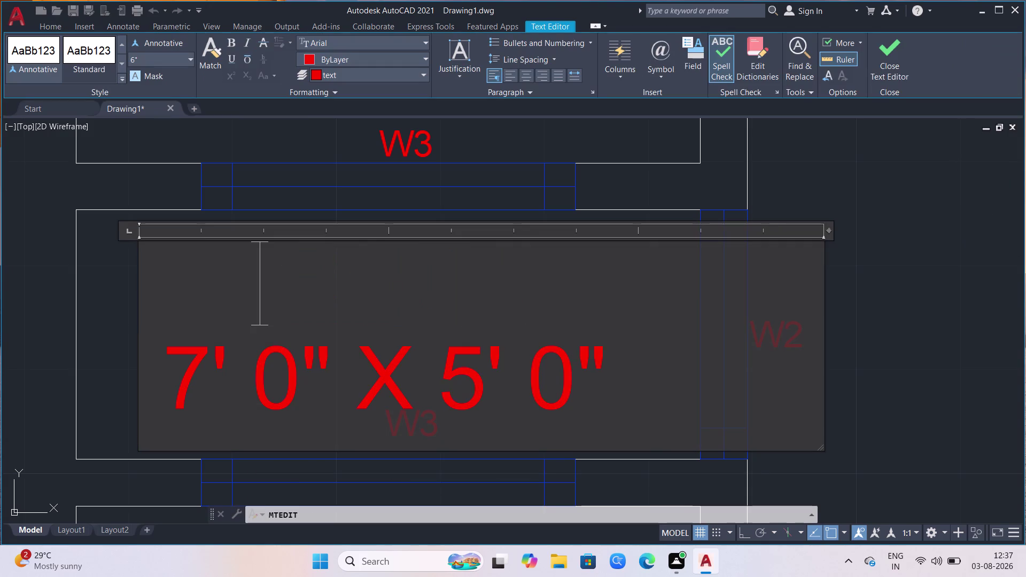
text(OPE)
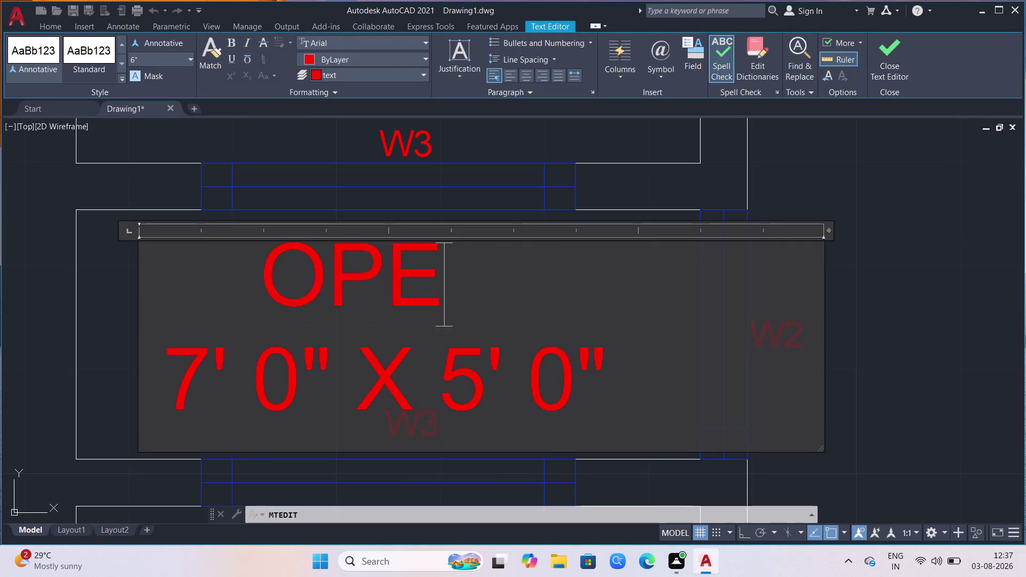
text(N)
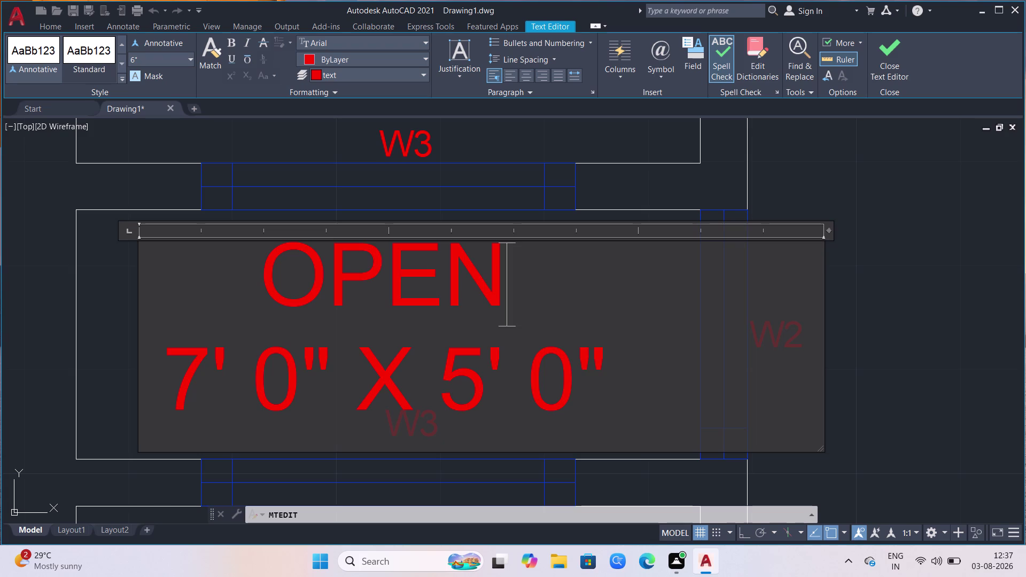
Change the size line to 2' 0", removing the second dimension.
click(205, 383)
key(BackSpace)
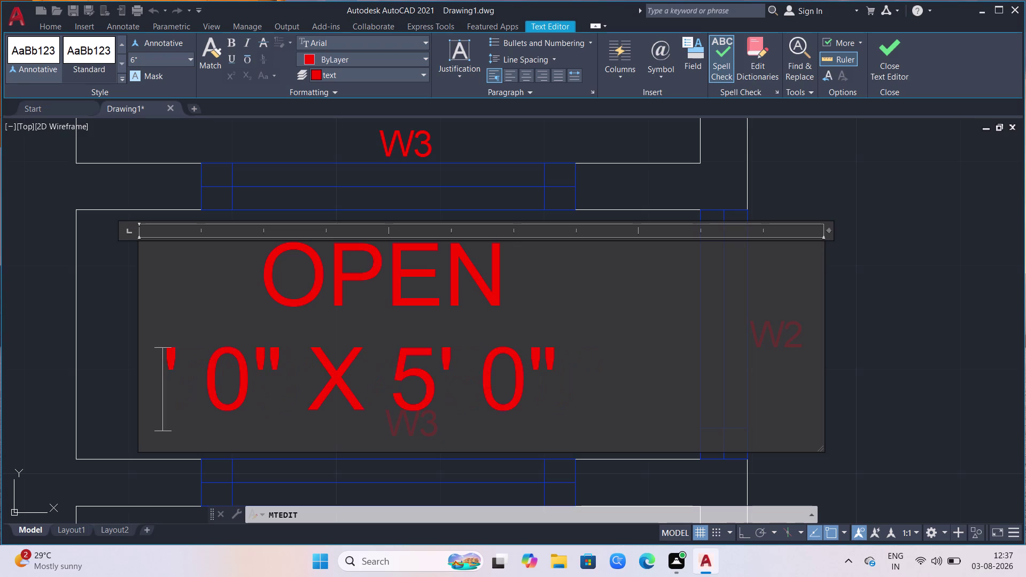
key(2)
click(636, 389)
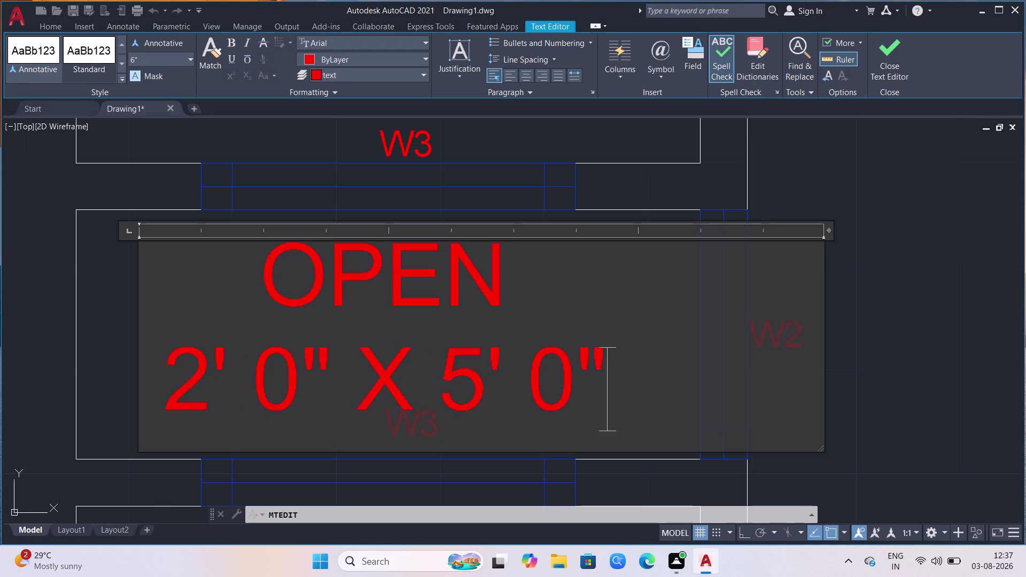
key(BackSpace)
key(BackSpace)
key(BackSpace)
key(BackSpace)
key(BackSpace)
key(BackSpace)
key(BackSpace)
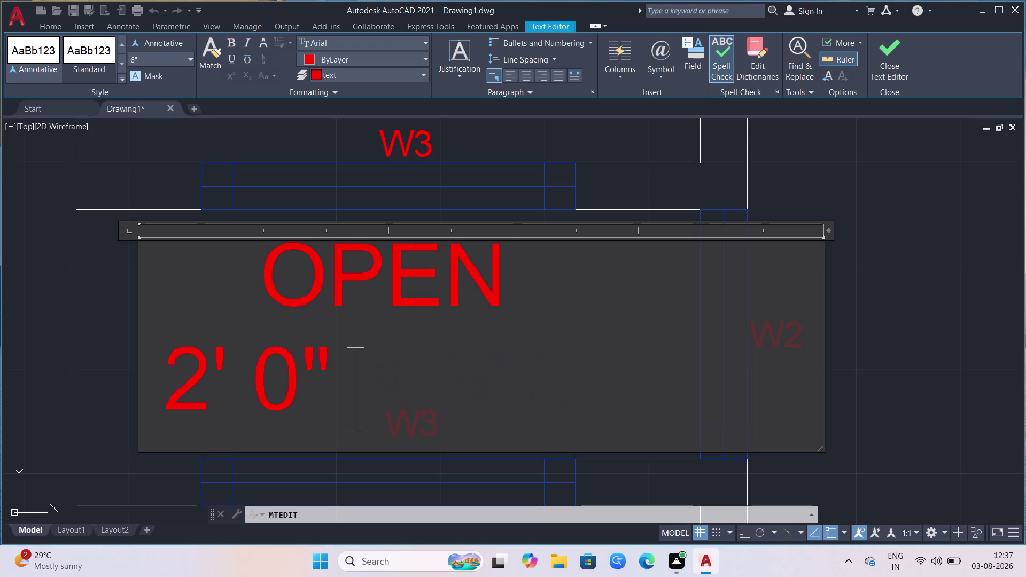
Indent the 2' 0" line under OPEN with spaces and close the editor.
scroll(down, 3)
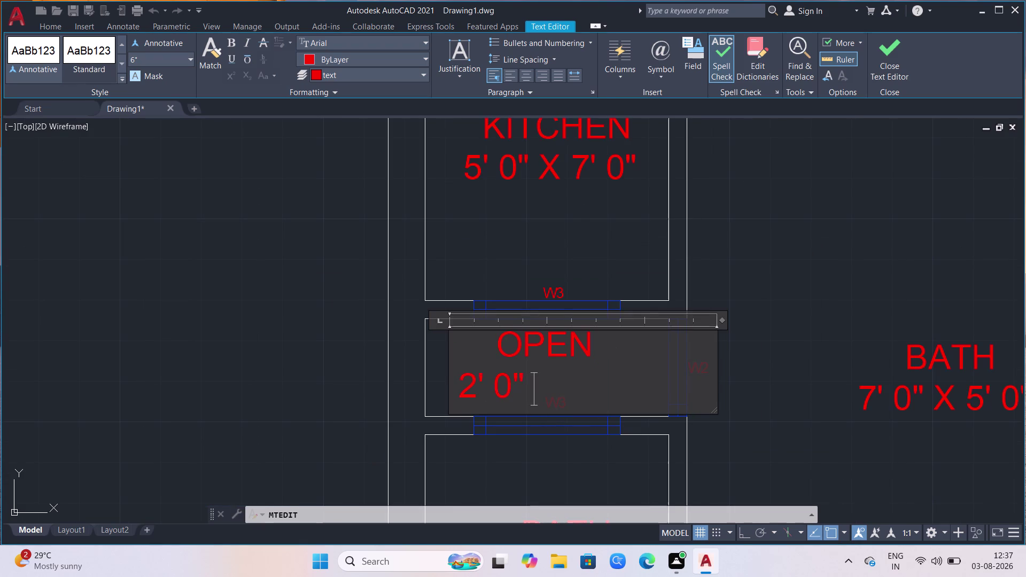
click(454, 376)
key(space)
key(space)
key(space)
key(space)
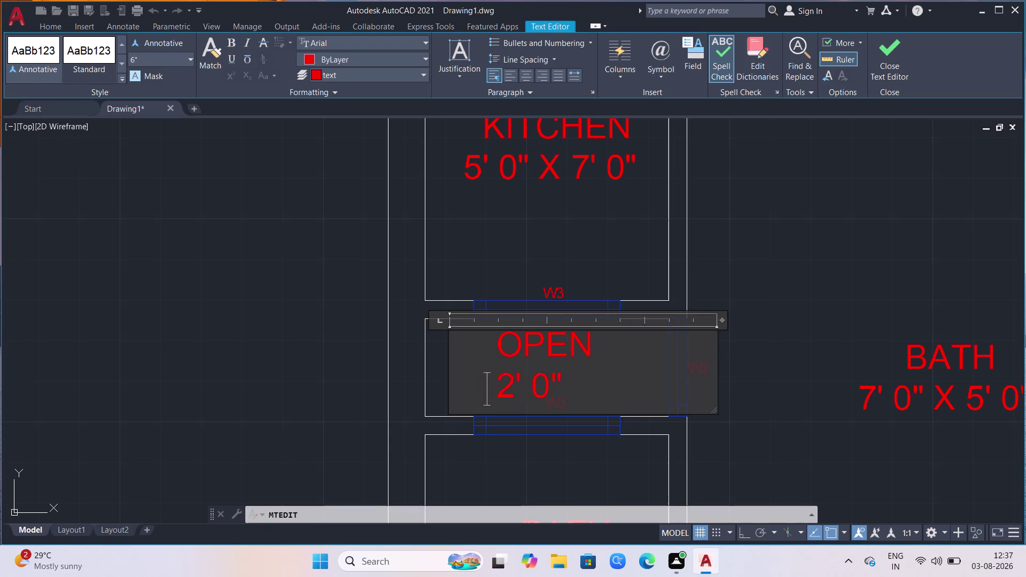
key(space)
key(space)
key(space)
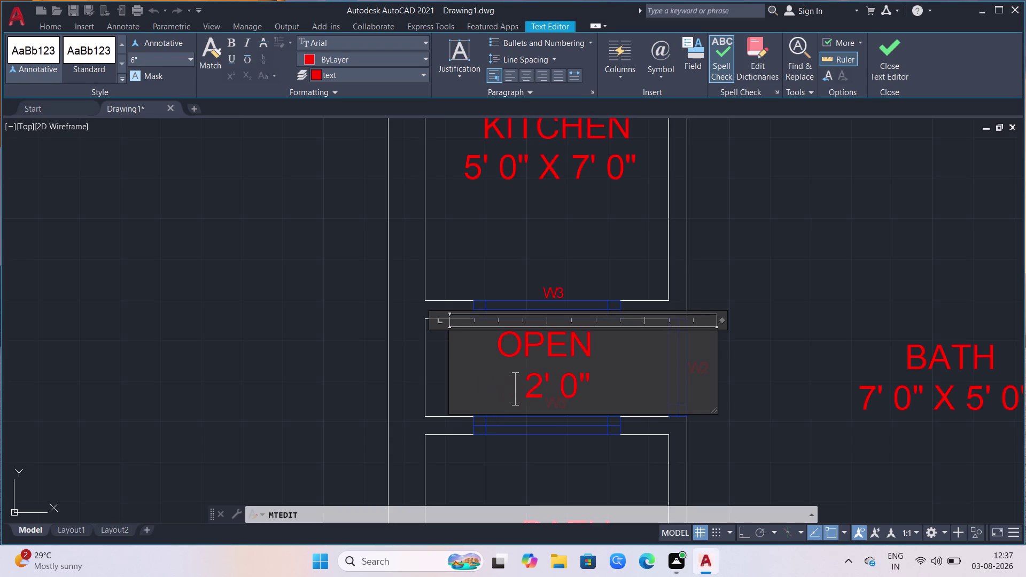
click(841, 278)
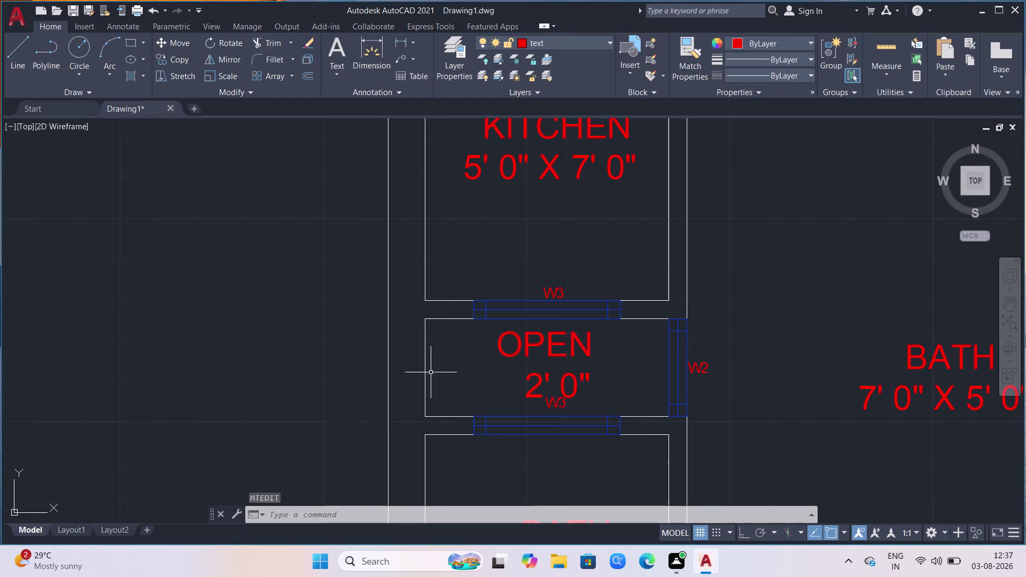
Move the W3 window tag down and center it beneath its window.
scroll(down, 3)
scroll(up, 3)
click(494, 352)
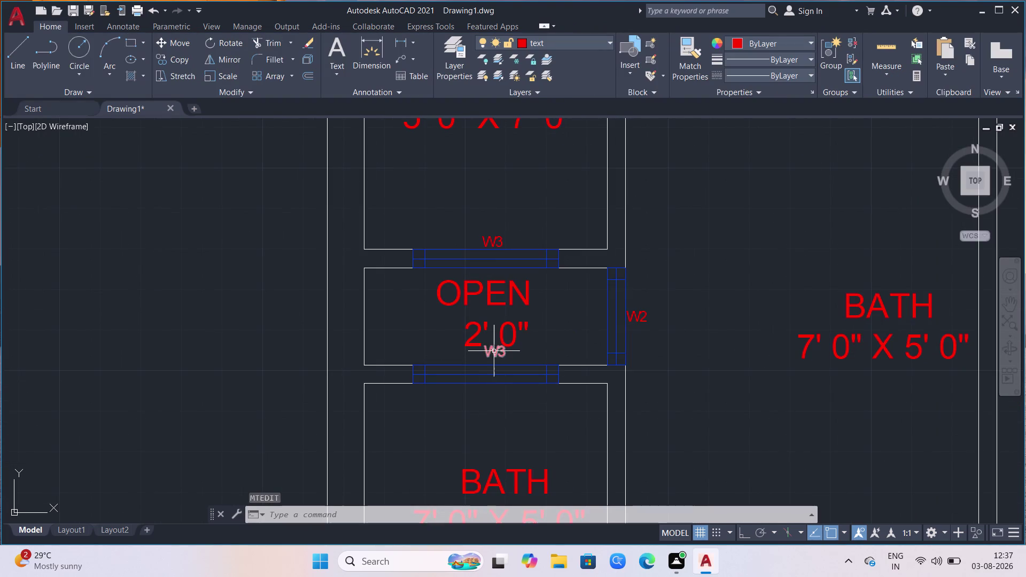
click(485, 346)
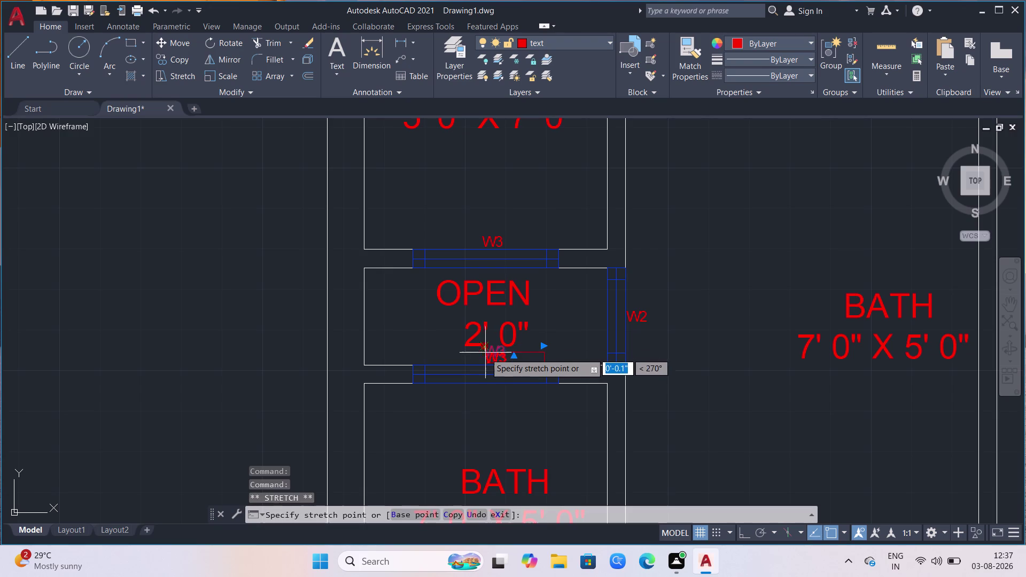
click(472, 384)
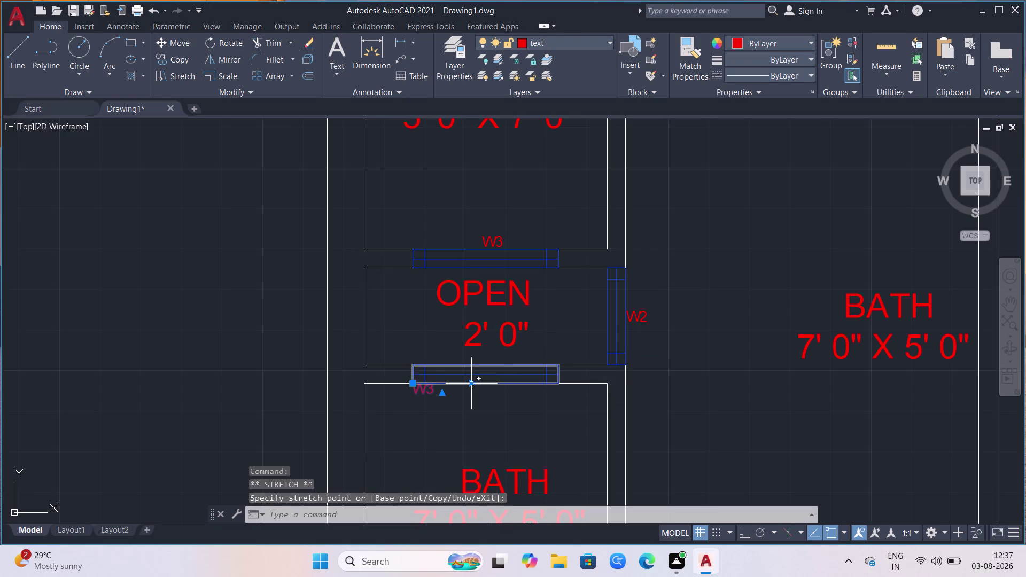
click(413, 384)
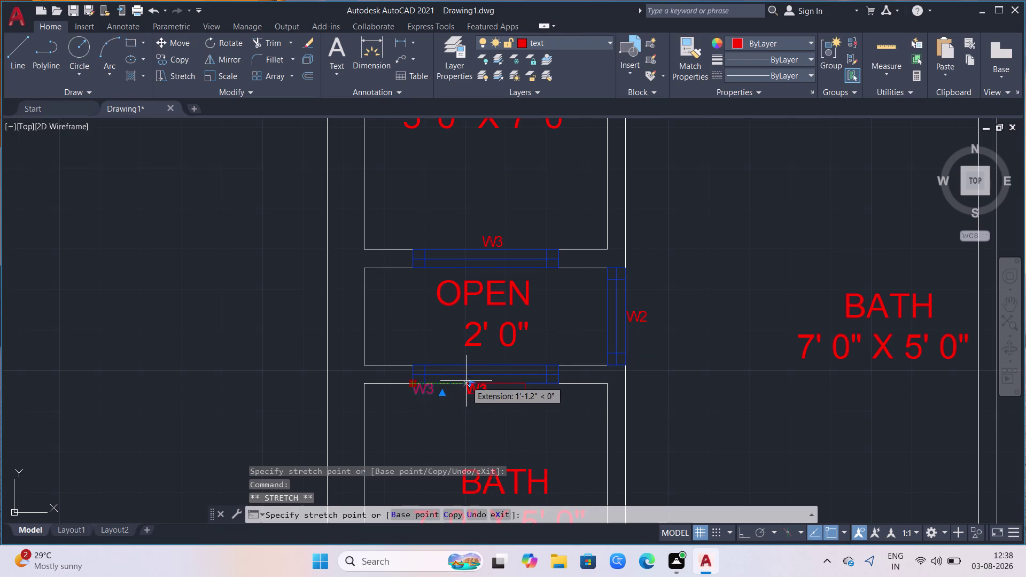
click(466, 382)
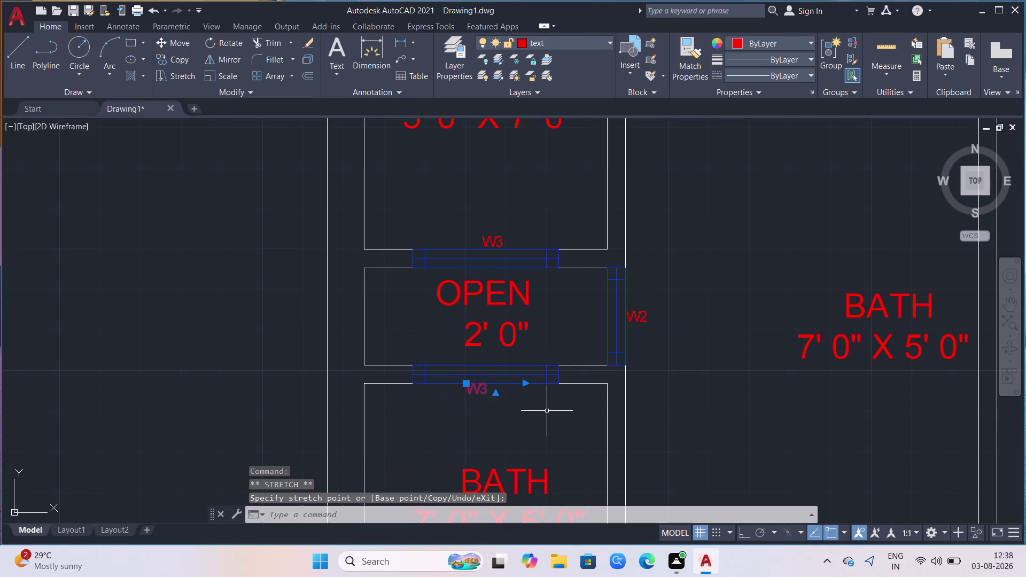
Clear a stray selection and open the lower BATH label for editing.
click(507, 419)
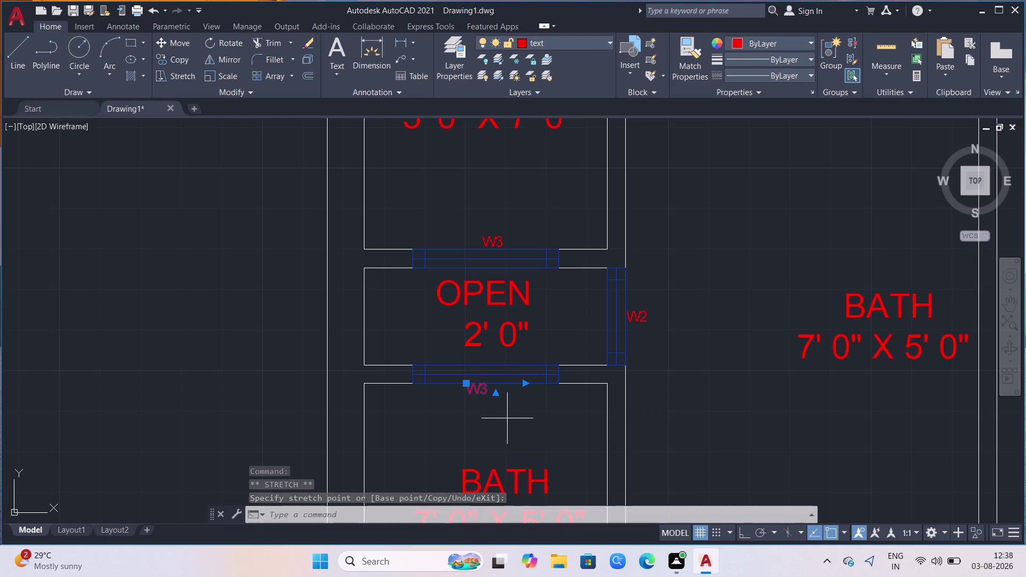
scroll(down, 3)
scroll(up, 3)
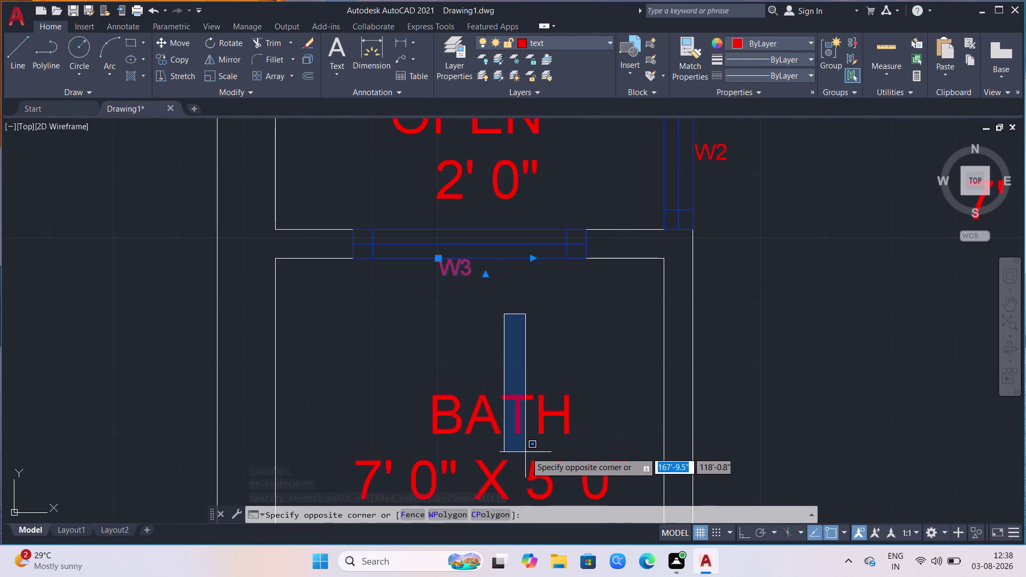
click(529, 449)
right_click(763, 339)
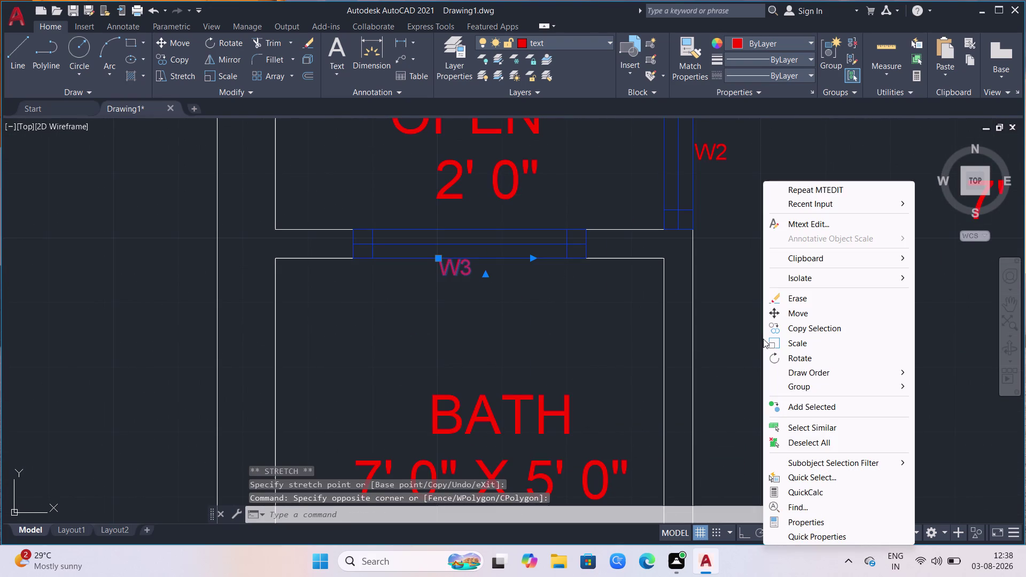
key(Escape)
key(Escape)
scroll(down, 3)
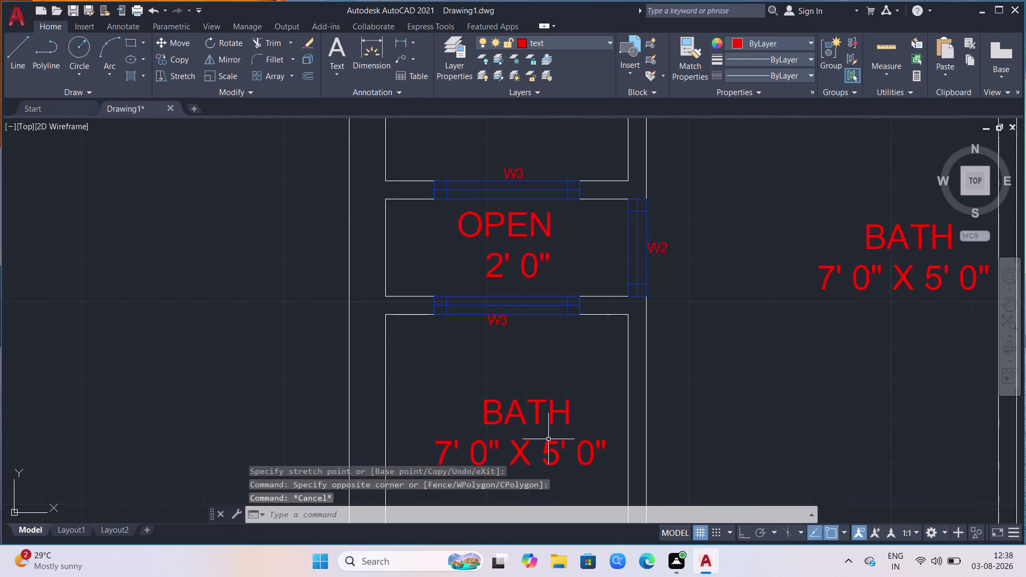
click(548, 440)
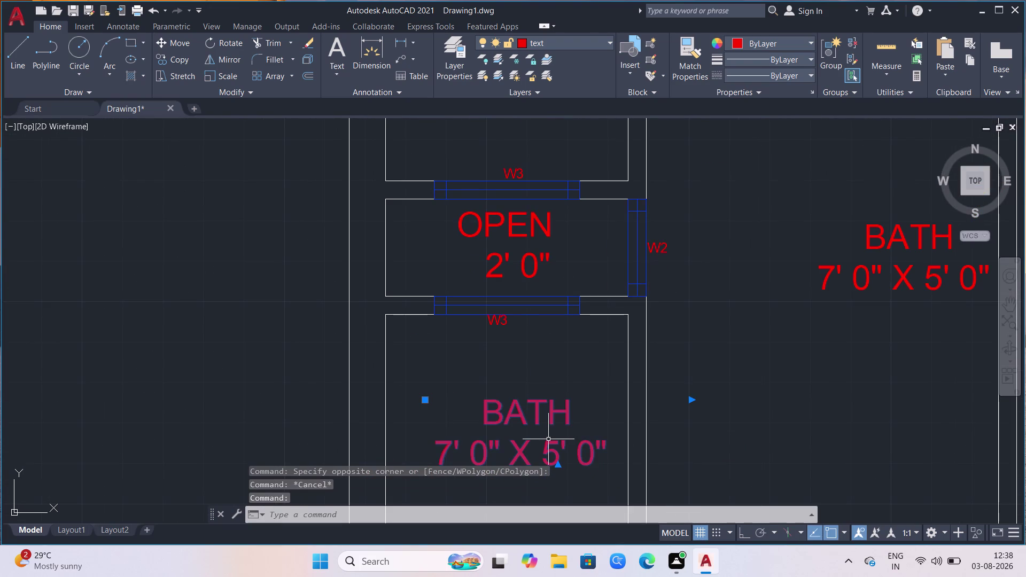
key(Return)
scroll(down, 3)
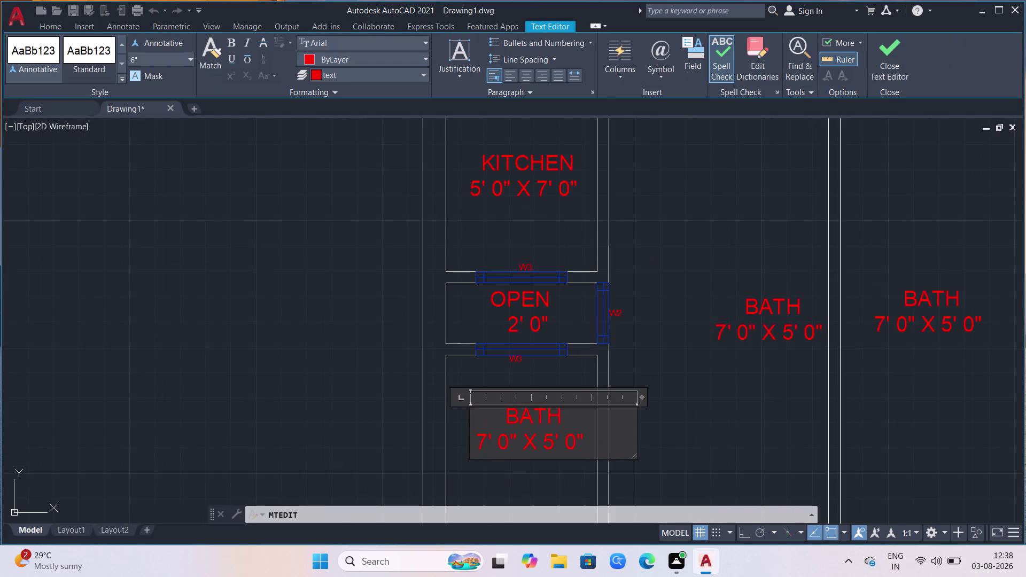
Delete the lower label's old first line and retype it as BATH.
click(576, 414)
key(BackSpace)
key(BackSpace)
key(BackSpace)
key(BackSpace)
key(BackSpace)
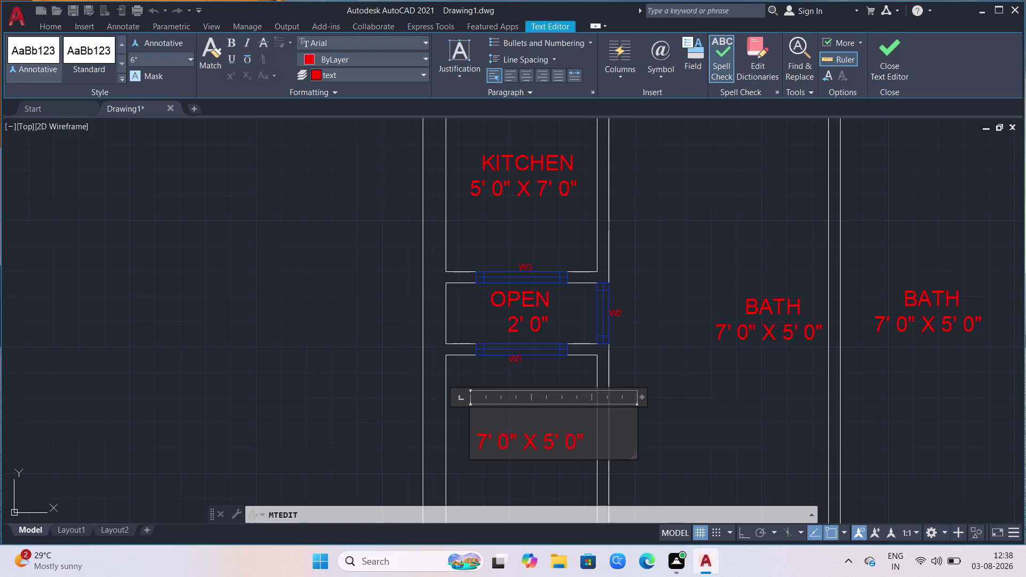
text(BA)
text(TH)
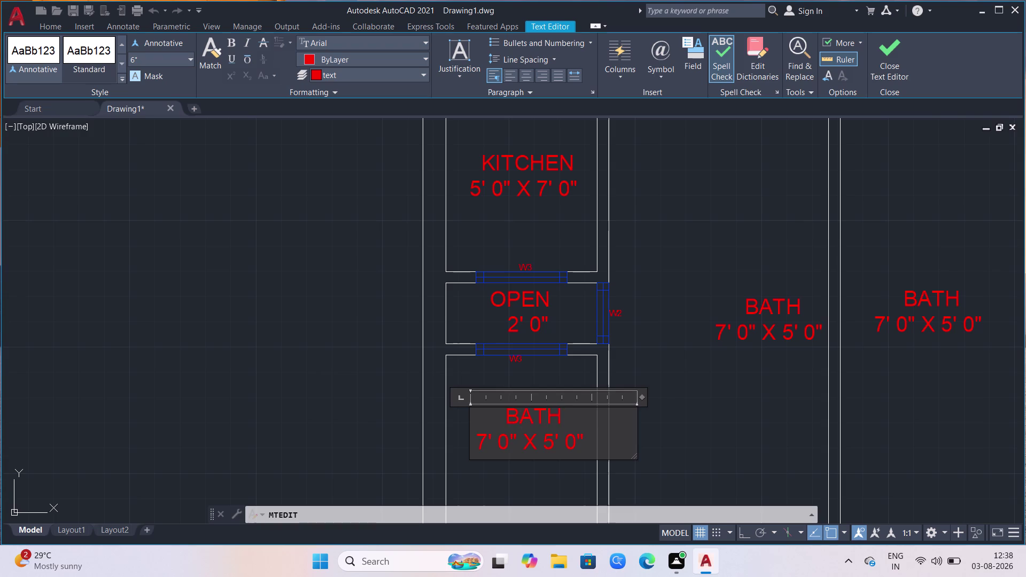
Change the size line to 5' 0" X 6' 0" and close the editor.
click(488, 445)
key(BackSpace)
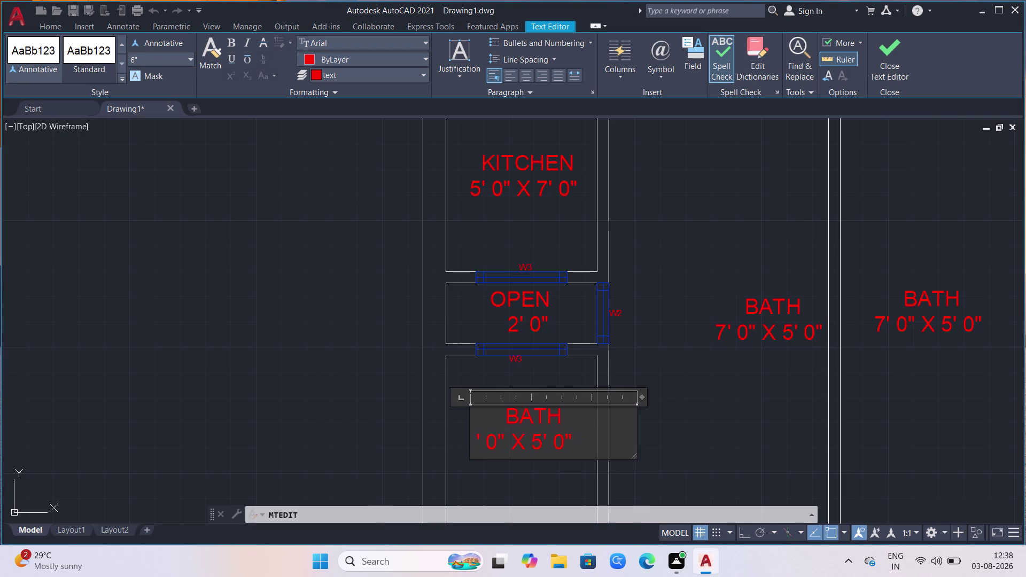
key(5)
key(apostrophe)
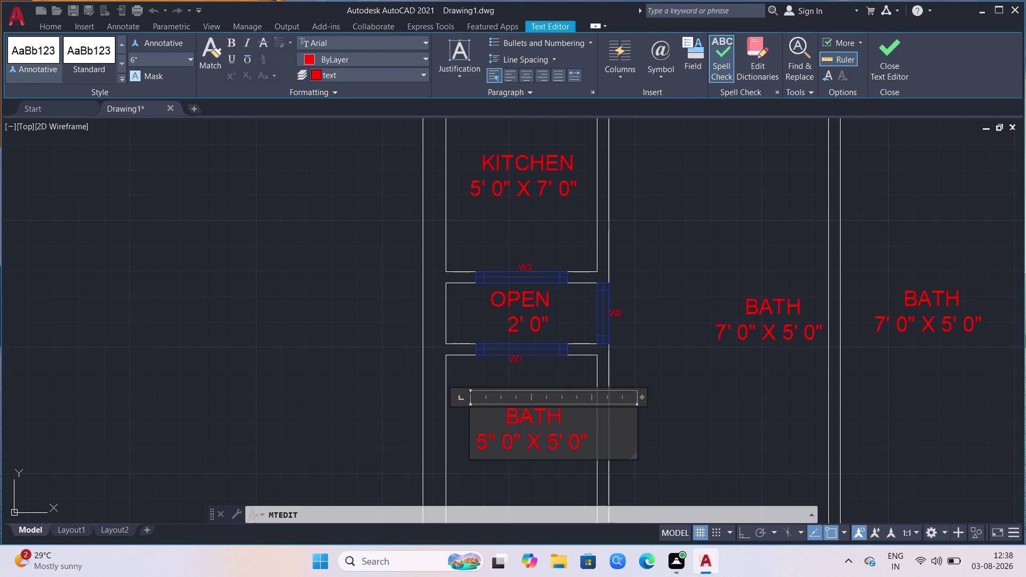
key(BackSpace)
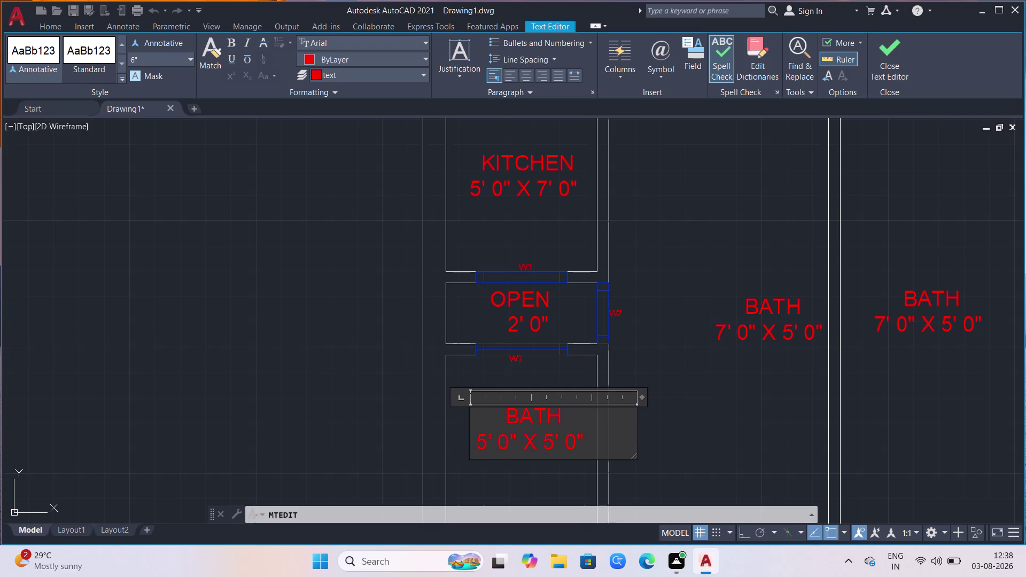
click(550, 430)
click(556, 444)
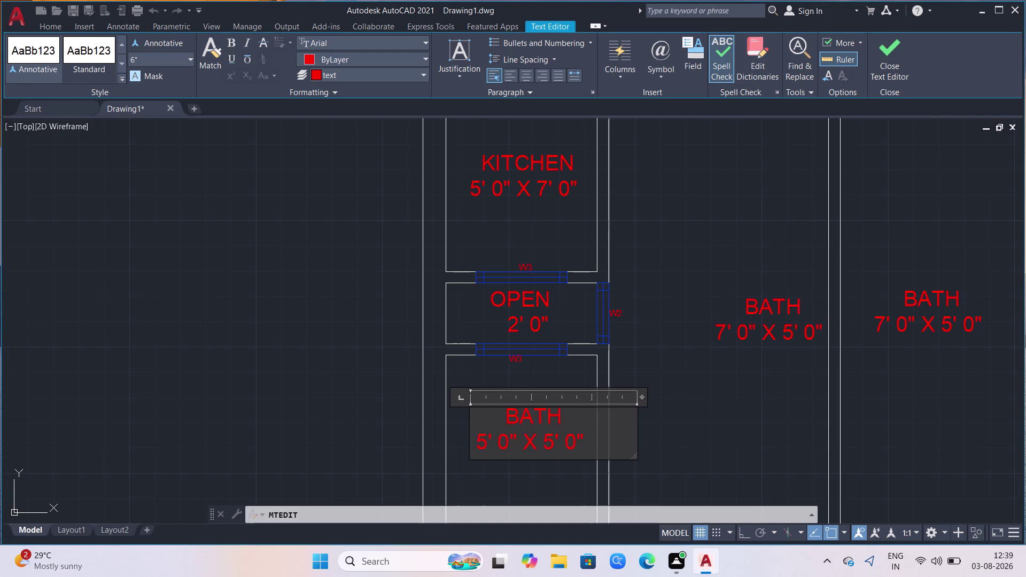
key(BackSpace)
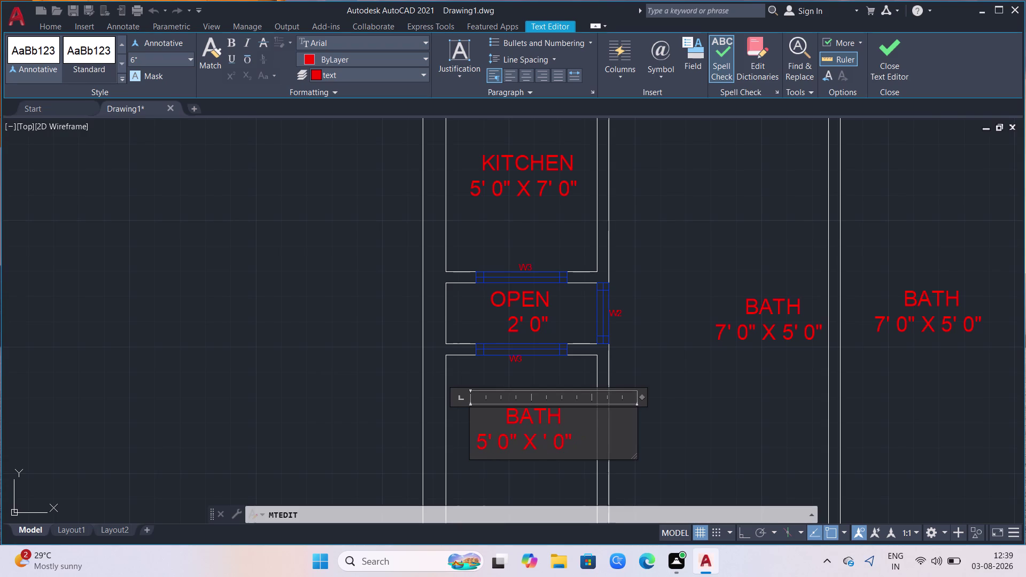
key(6)
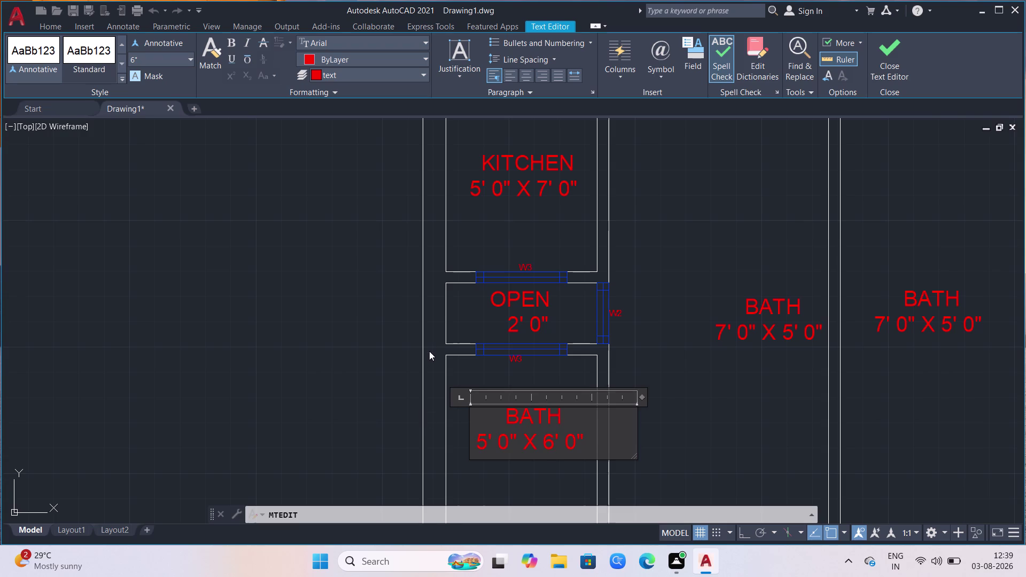
scroll(down, 3)
scroll(up, 3)
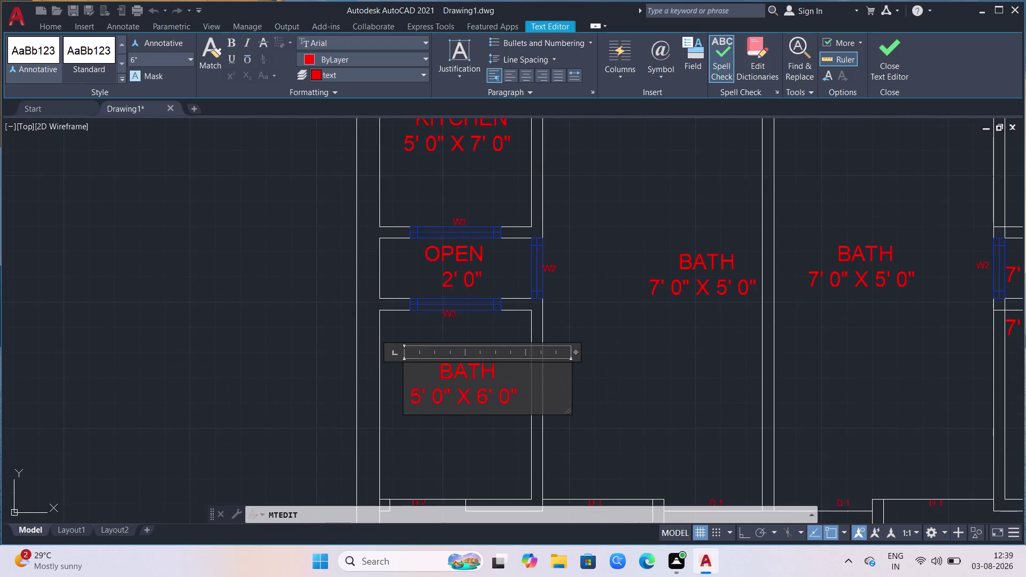
click(277, 309)
Zoom out and open the BATH 7' 0" X 5' 0" label in the left central room.
scroll(down, 3)
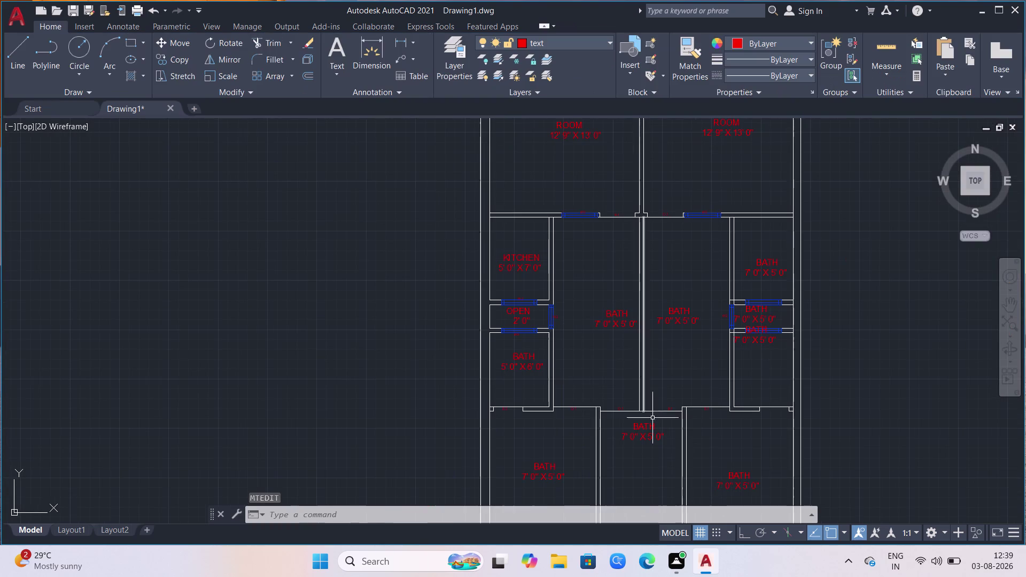
scroll(up, 3)
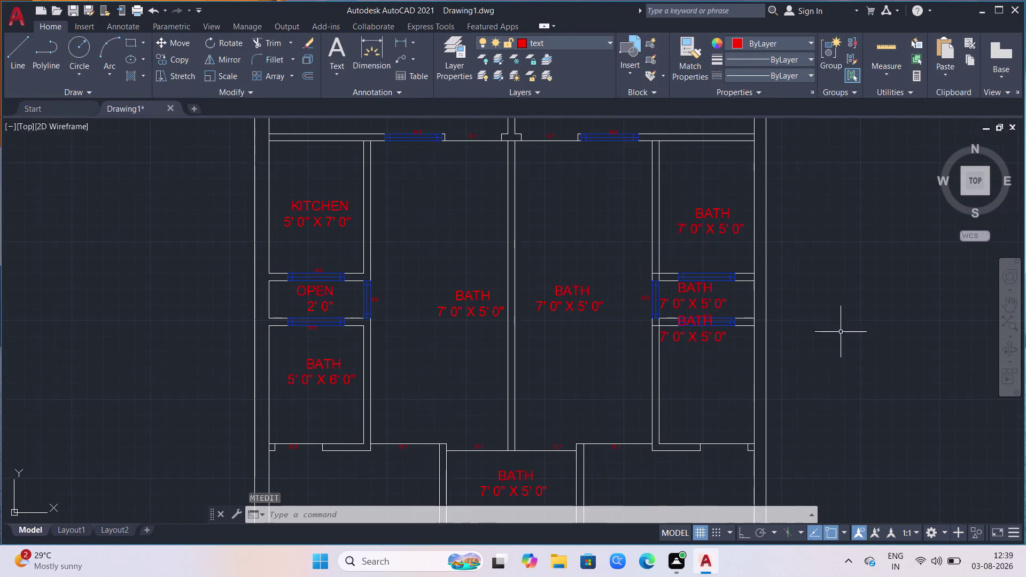
click(459, 309)
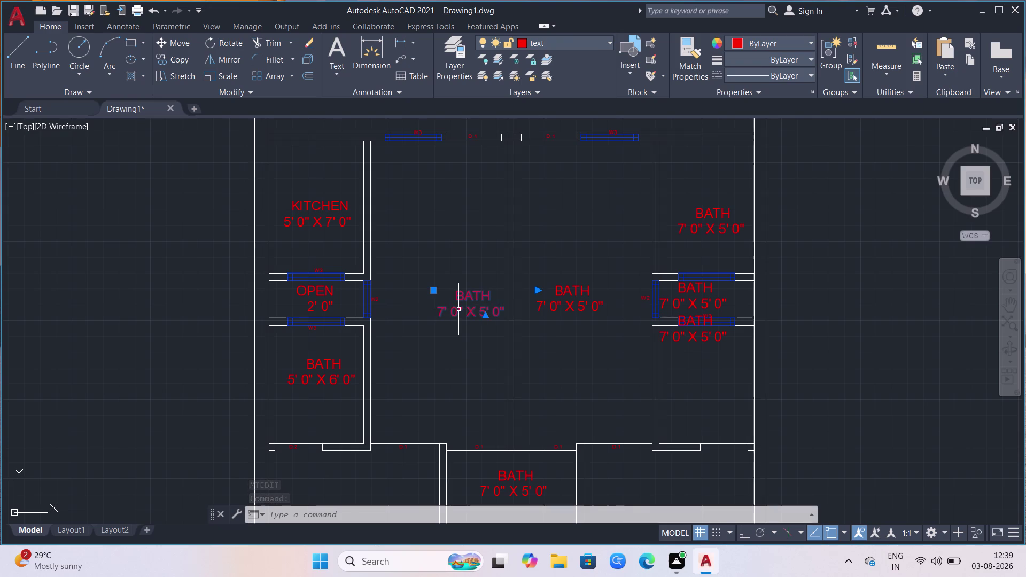
key(Return)
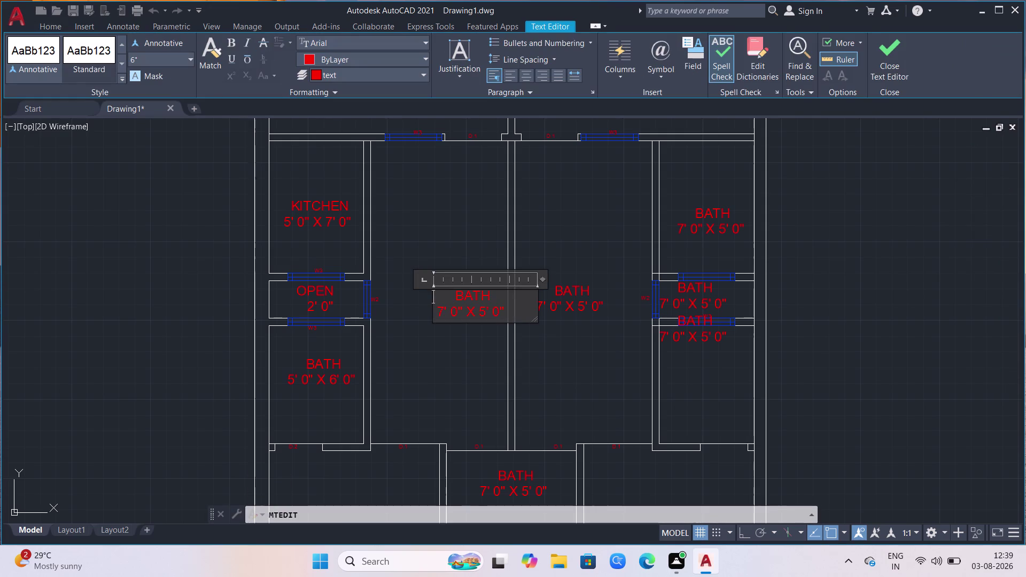
Rename the copied central label from BATH to LOUNGE/ PASSAGE on two lines.
click(491, 297)
key(BackSpace)
key(BackSpace)
key(BackSpace)
key(BackSpace)
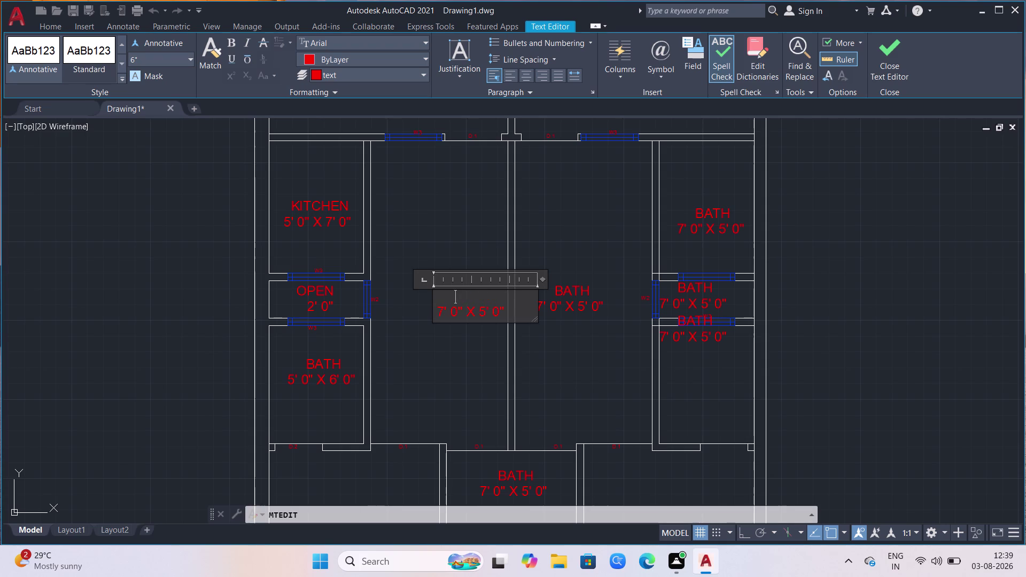
text(LO)
text(UN)
key(g)
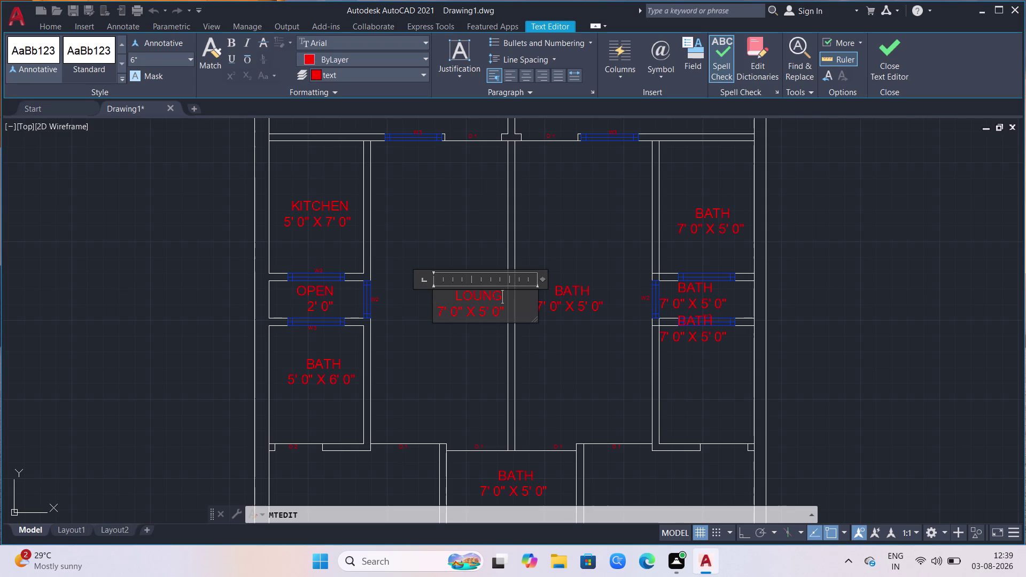
key(e)
key(slash)
key(Return)
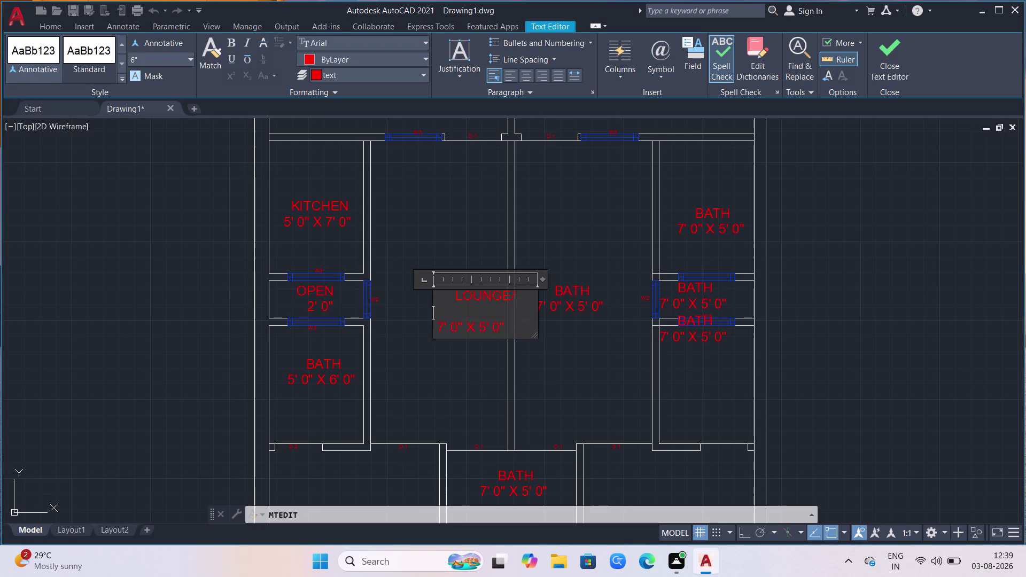
key(space)
key(space)
key(space)
key(space)
key(space)
key(space)
text(PA)
text(SS)
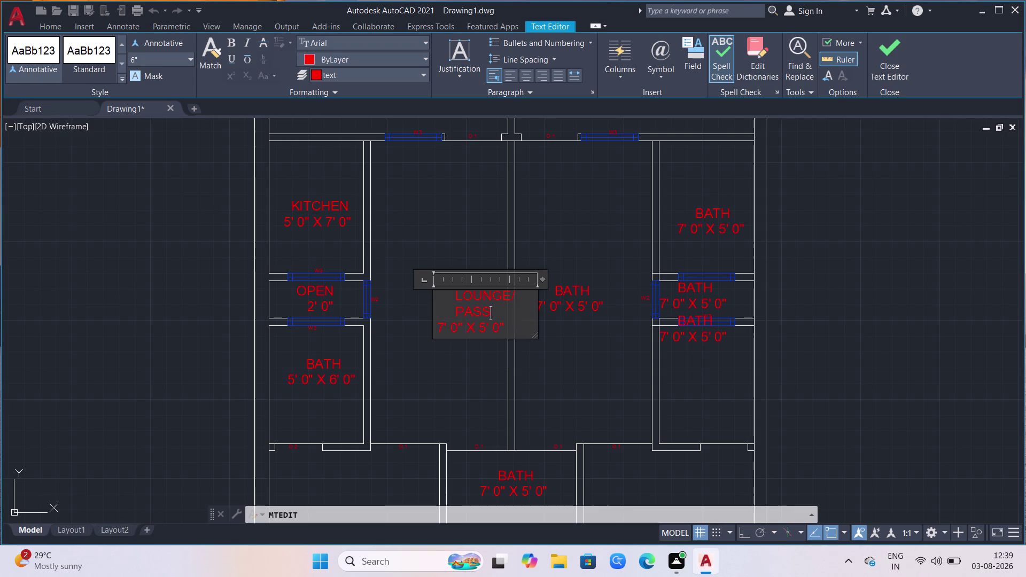
text(AGE)
Re-space the size line and set the width to 7' 3".
click(438, 324)
key(space)
key(space)
key(space)
key(space)
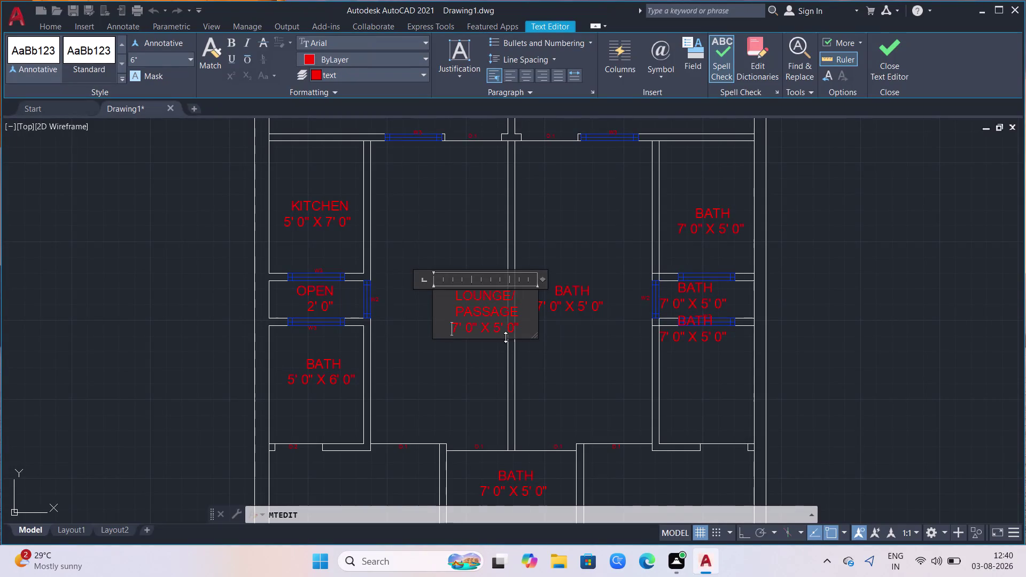
click(471, 324)
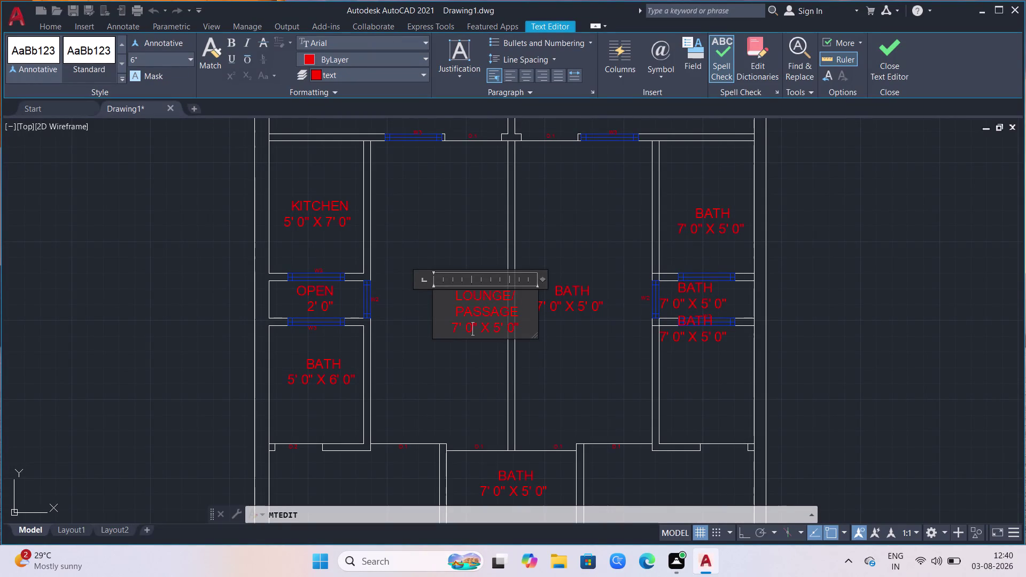
key(BackSpace)
key(3)
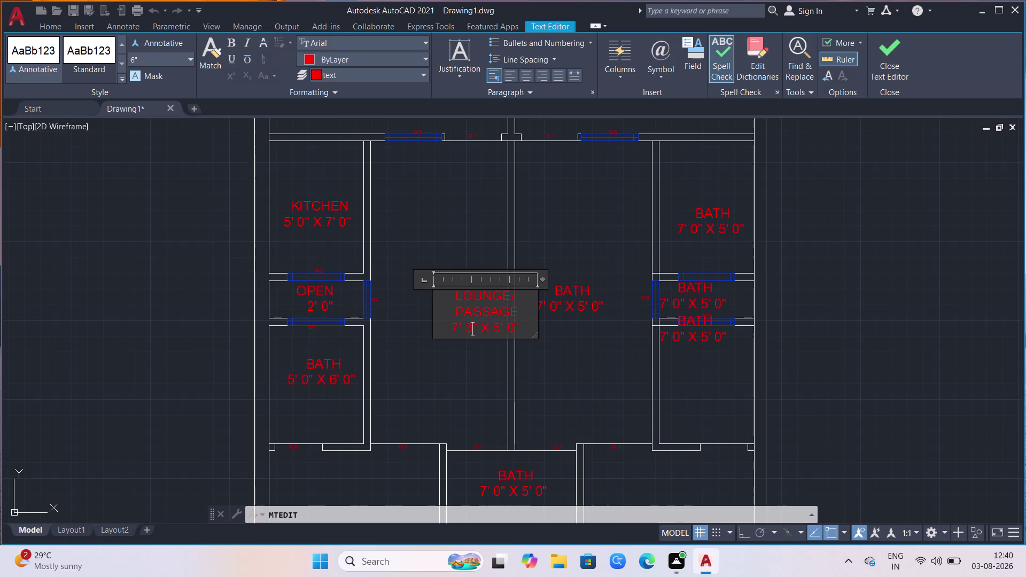
Change the length to 16' 0", close the editor and select the label.
click(498, 329)
key(BackSpace)
text(1)
text(6)
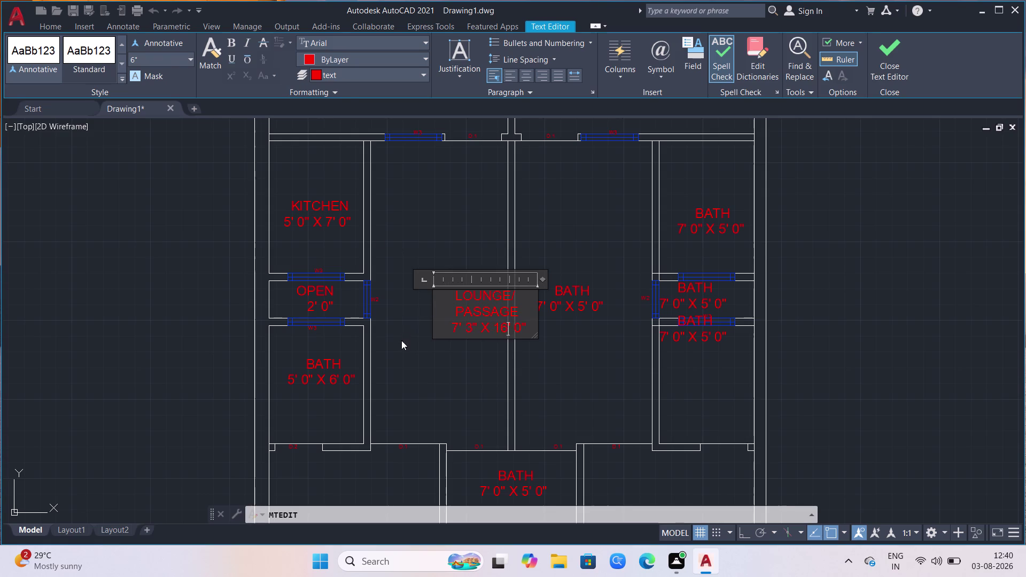
click(404, 344)
click(462, 303)
drag(484, 336, 489, 342)
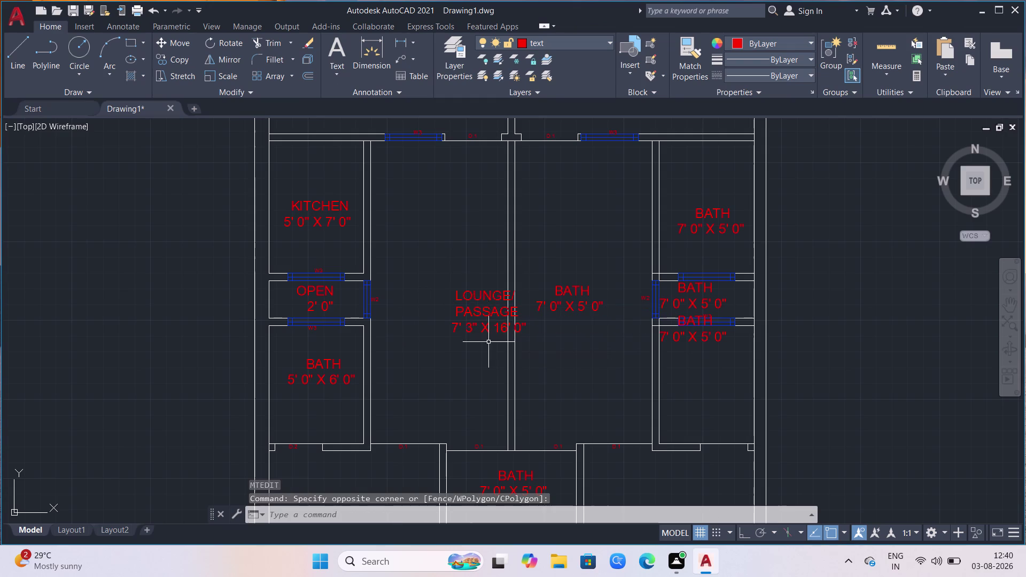
Move the LOUNGE/PASSAGE label left into the lounge space.
click(500, 319)
click(472, 295)
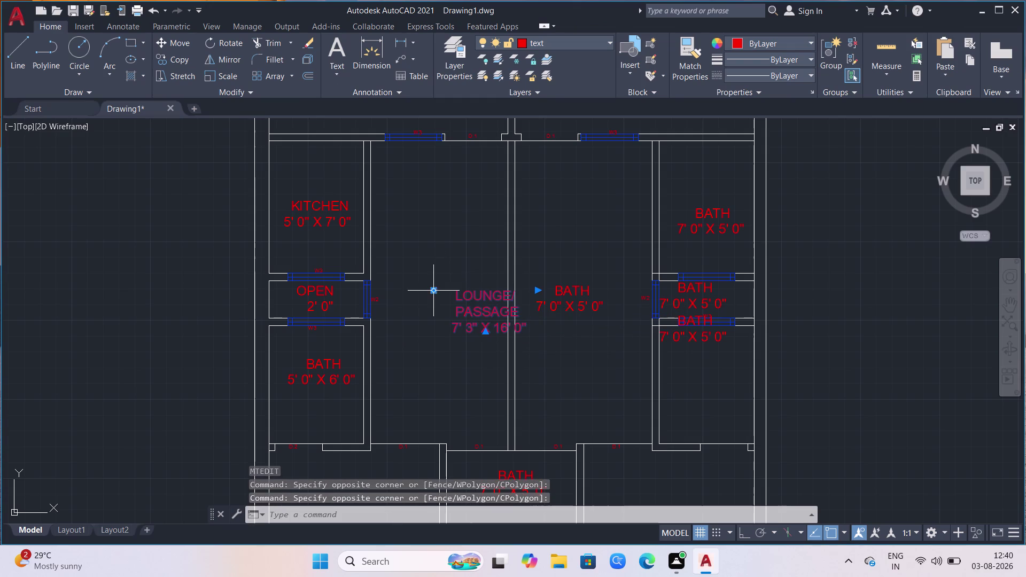
click(434, 290)
click(398, 290)
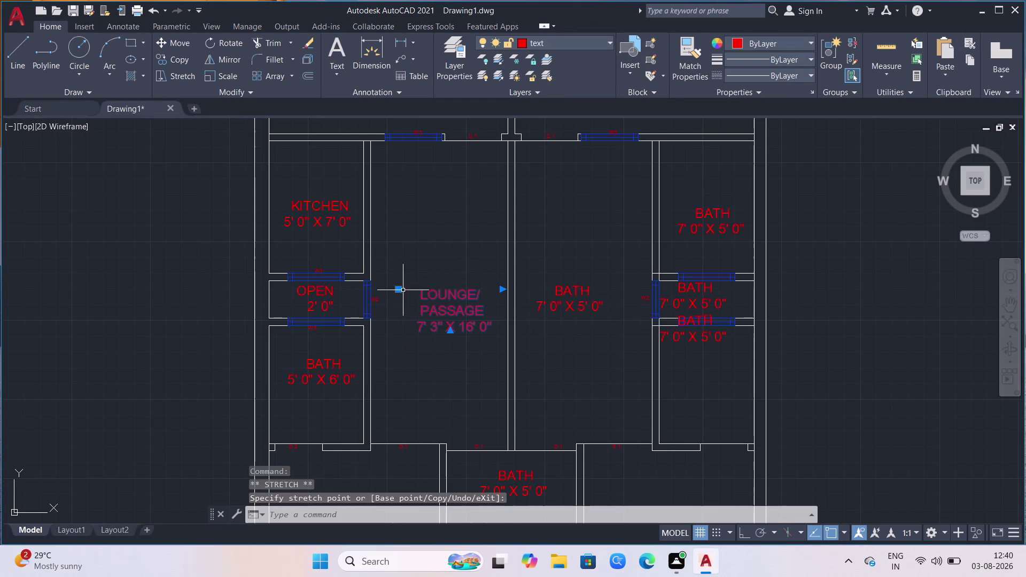
key(Escape)
Open the middle BATH label for text editing.
click(556, 291)
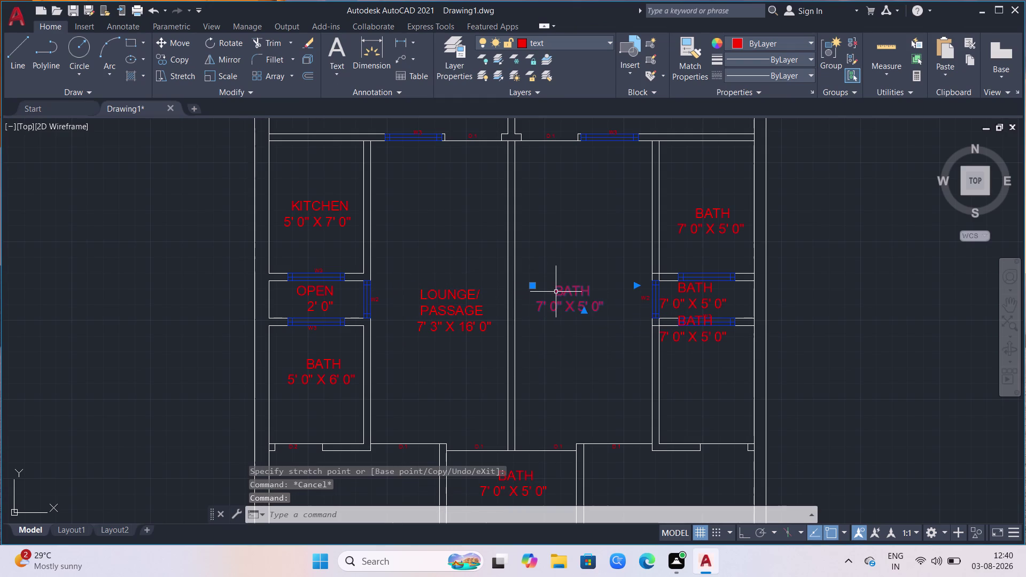
key(Return)
click(598, 294)
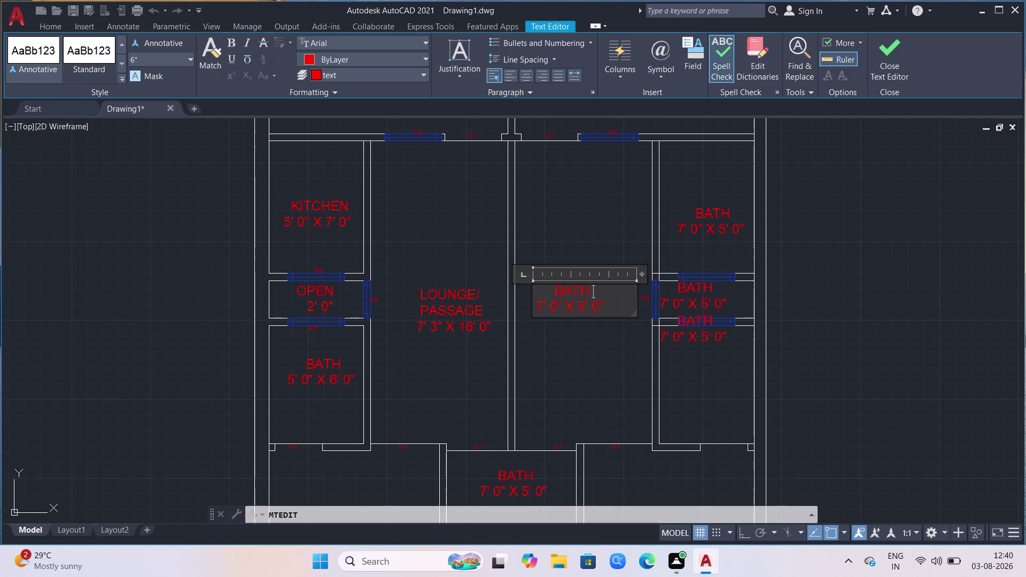
Replace BATH with LOUNGE/ PASSAGE on two lines.
key(BackSpace)
key(BackSpace)
key(BackSpace)
key(BackSpace)
key(BackSpace)
key(BackSpace)
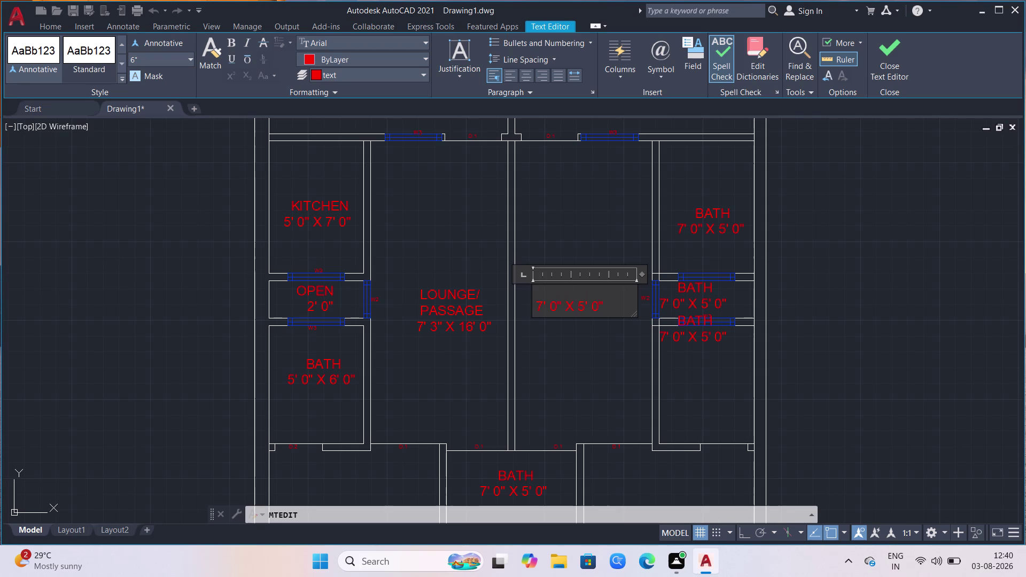
text(LOU)
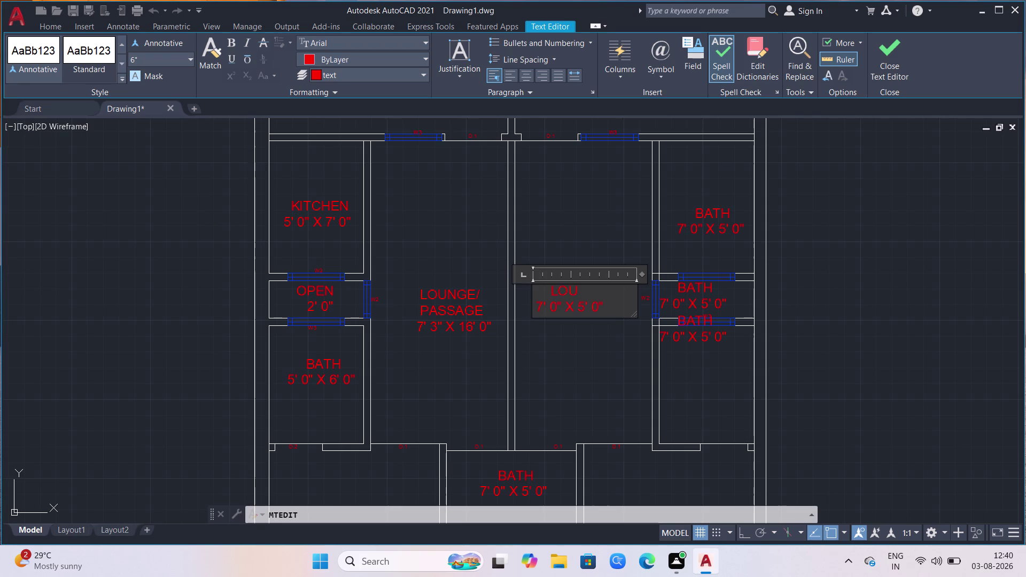
text(NG)
key(e)
key(slash)
key(space)
key(space)
key(Return)
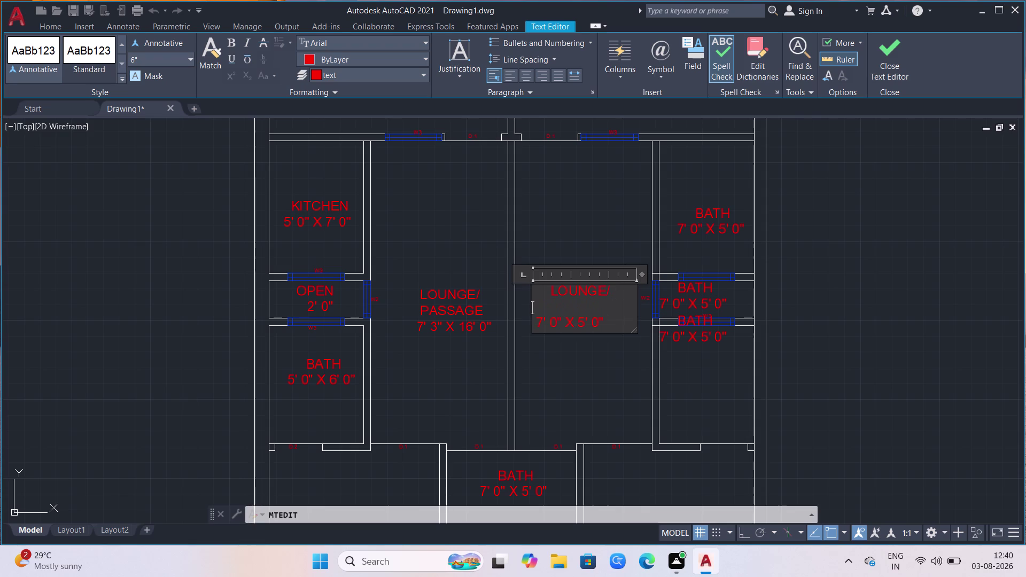
key(space)
key(space)
key(space)
key(space)
key(space)
text(PASS)
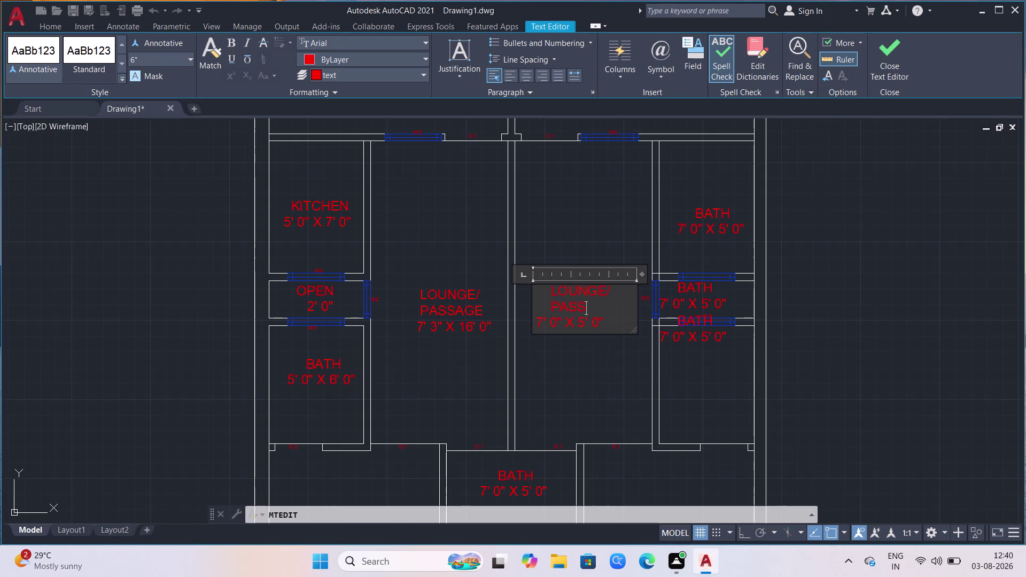
text(AGE)
Re-space the size line and set the width to 7' 3".
click(537, 315)
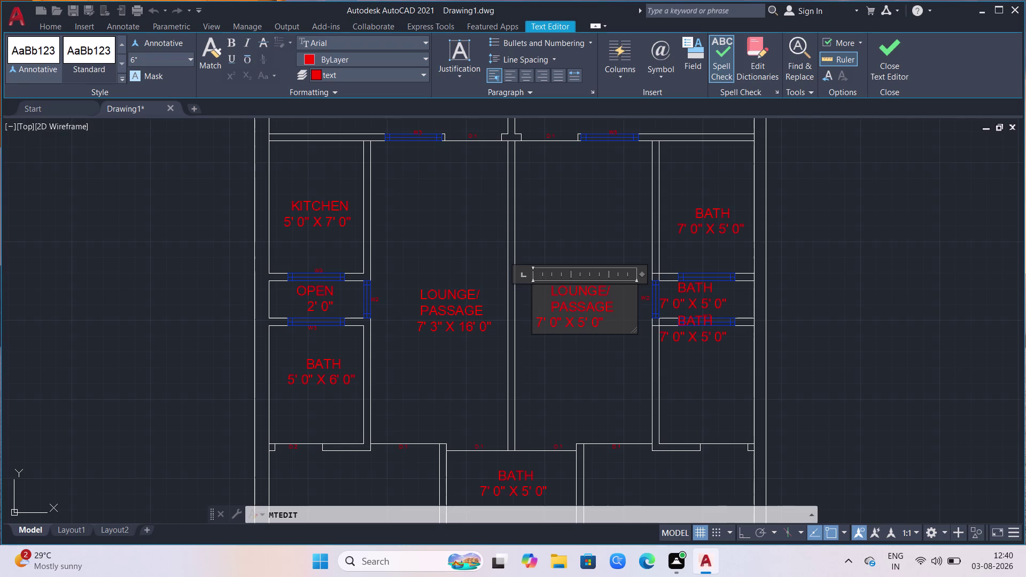
click(535, 319)
key(space)
key(space)
key(space)
key(space)
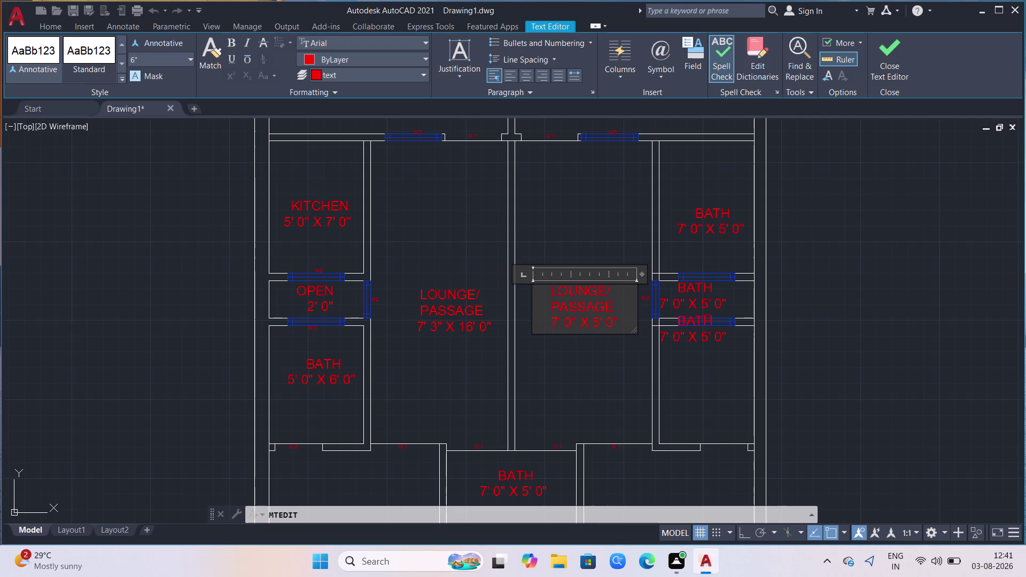
click(570, 320)
key(BackSpace)
key(3)
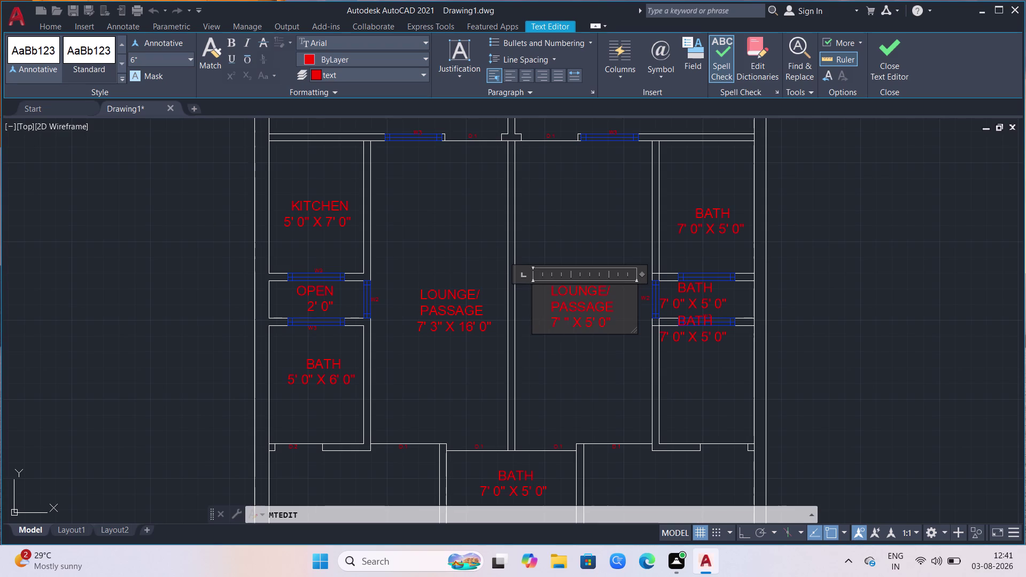
Change the length to 16' 0" and close the text editor.
click(598, 322)
key(BackSpace)
text(1)
text(6)
key(space)
key(BackSpace)
click(444, 230)
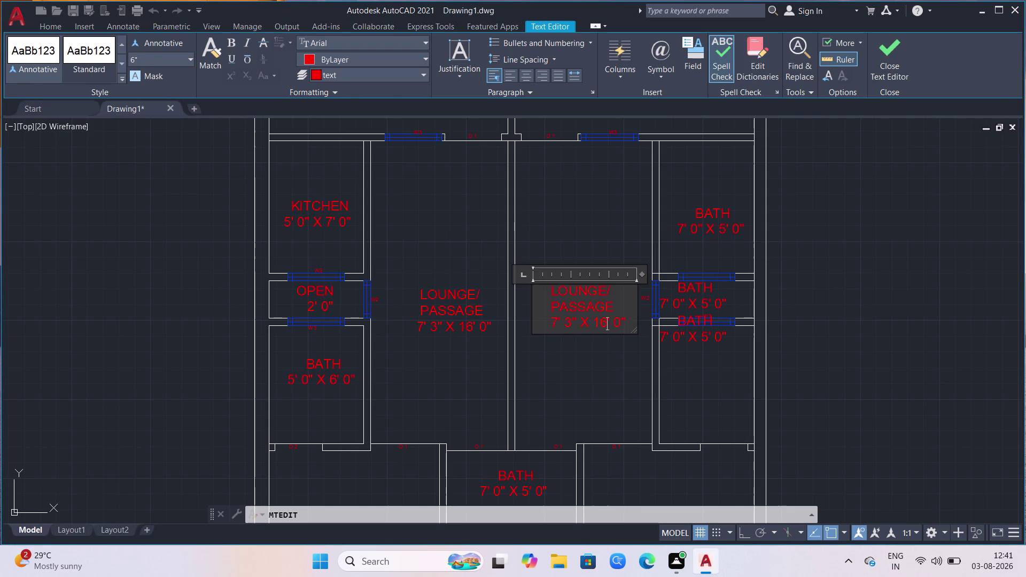
click(571, 280)
Shift the new LOUNGE/PASSAGE label slightly left, then clear the selection.
click(570, 296)
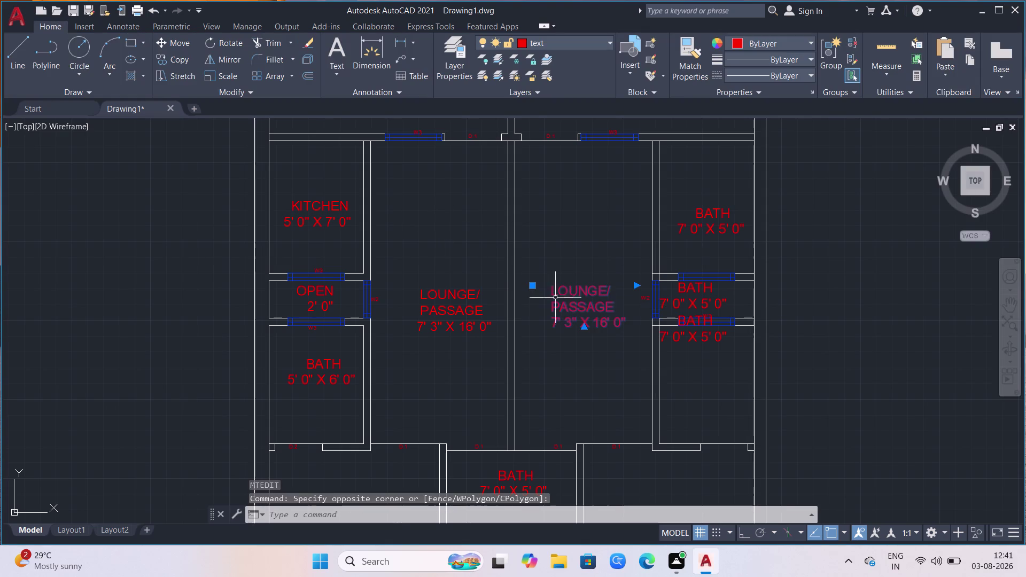
click(533, 286)
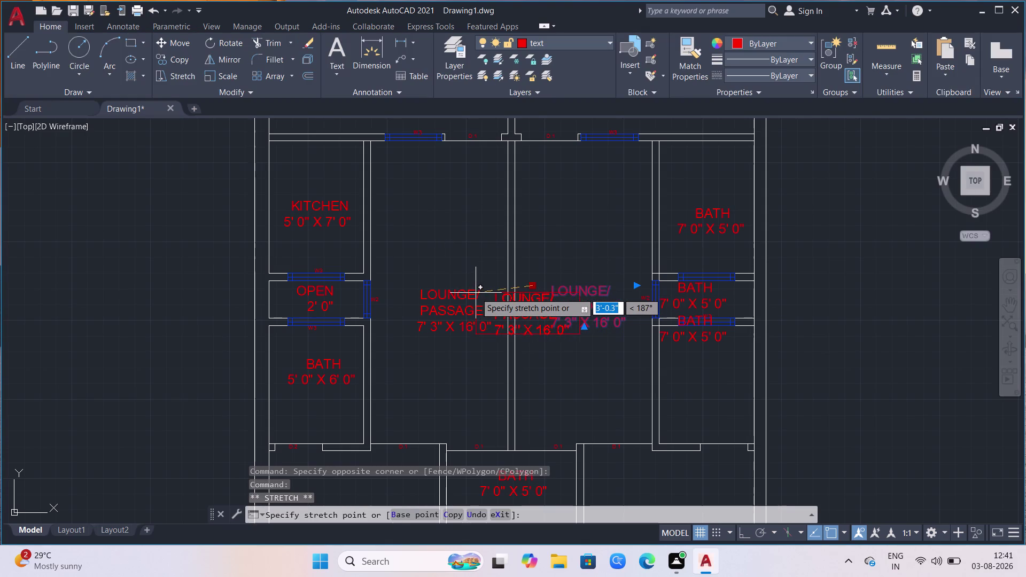
click(525, 291)
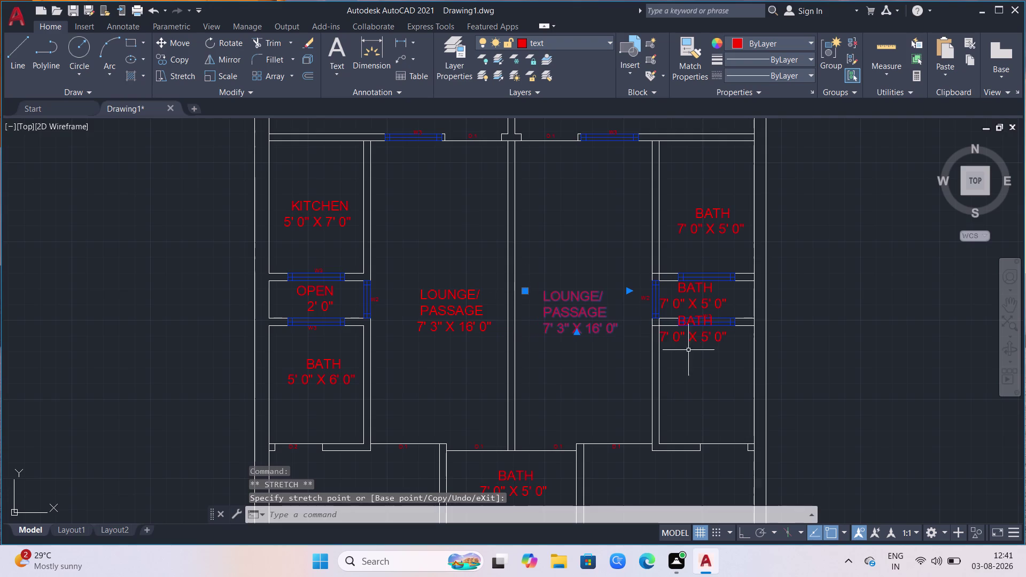
scroll(down, 3)
scroll(up, 3)
click(697, 205)
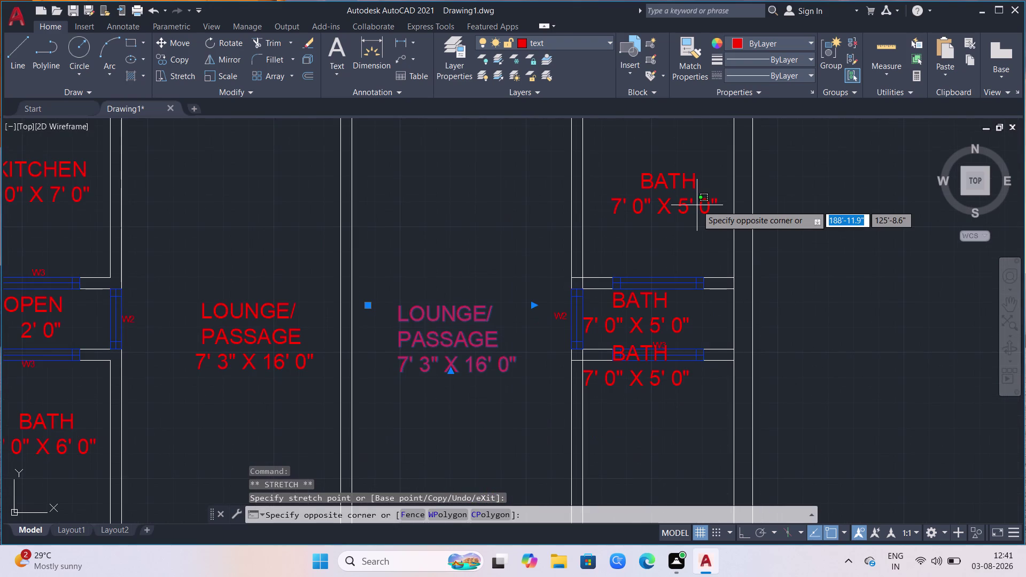
key(Escape)
key(Escape)
Rename the upper BATH label to KITCHEN.
click(697, 205)
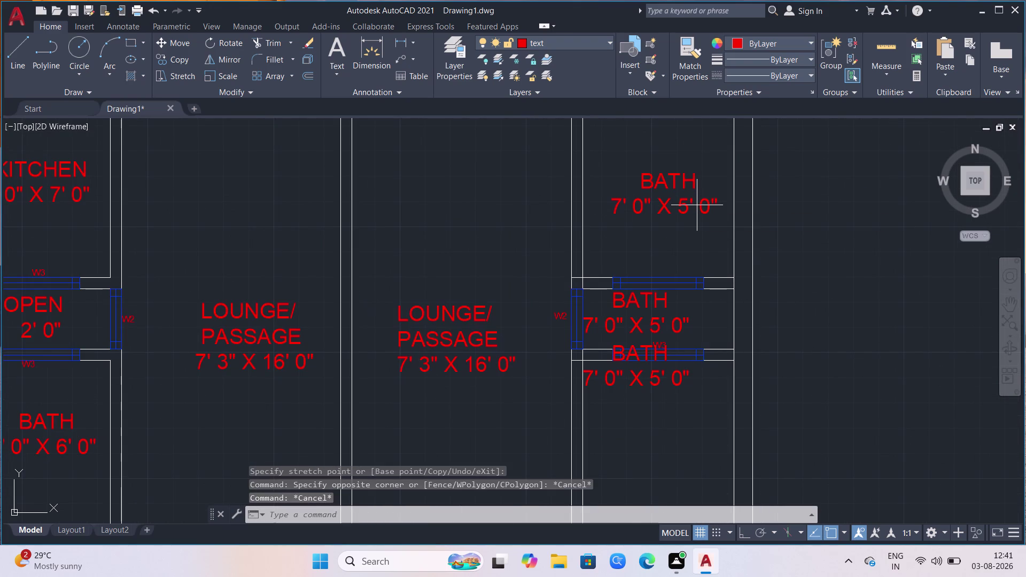
click(671, 205)
key(Return)
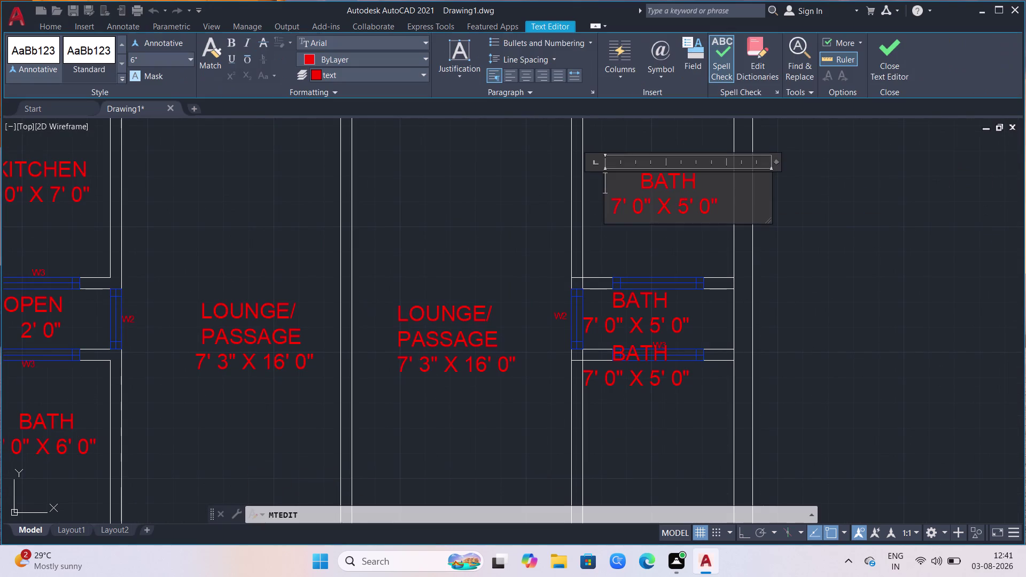
click(701, 180)
key(BackSpace)
key(BackSpace)
key(BackSpace)
key(BackSpace)
key(backslash)
key(BackSpace)
key(BackSpace)
key(BackSpace)
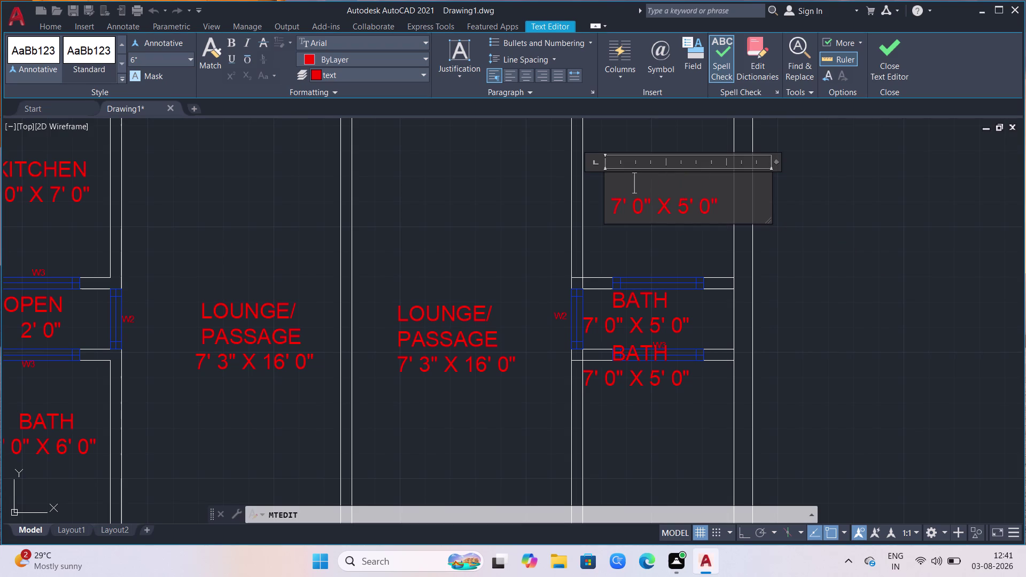
text(KI)
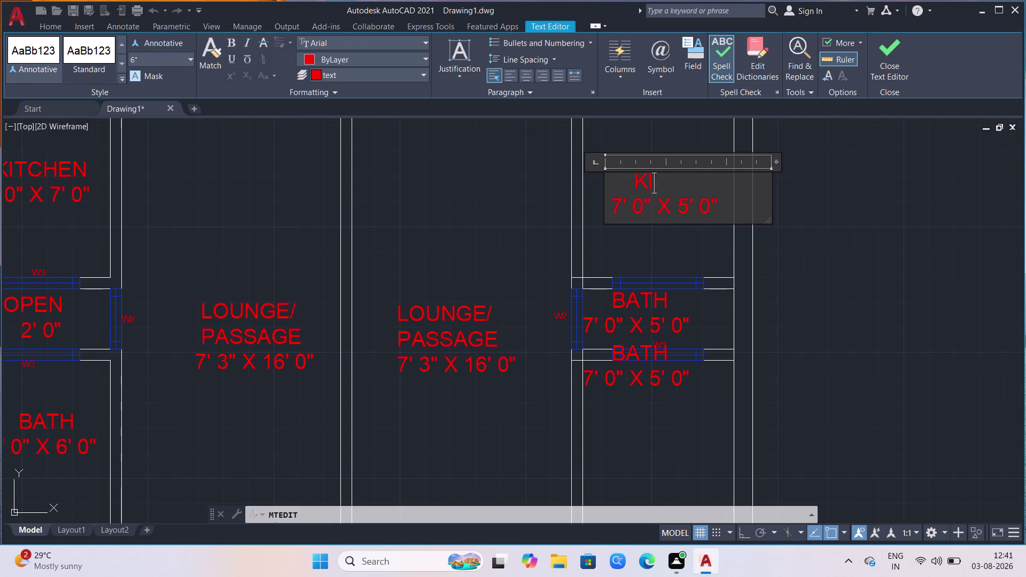
text(TCHE)
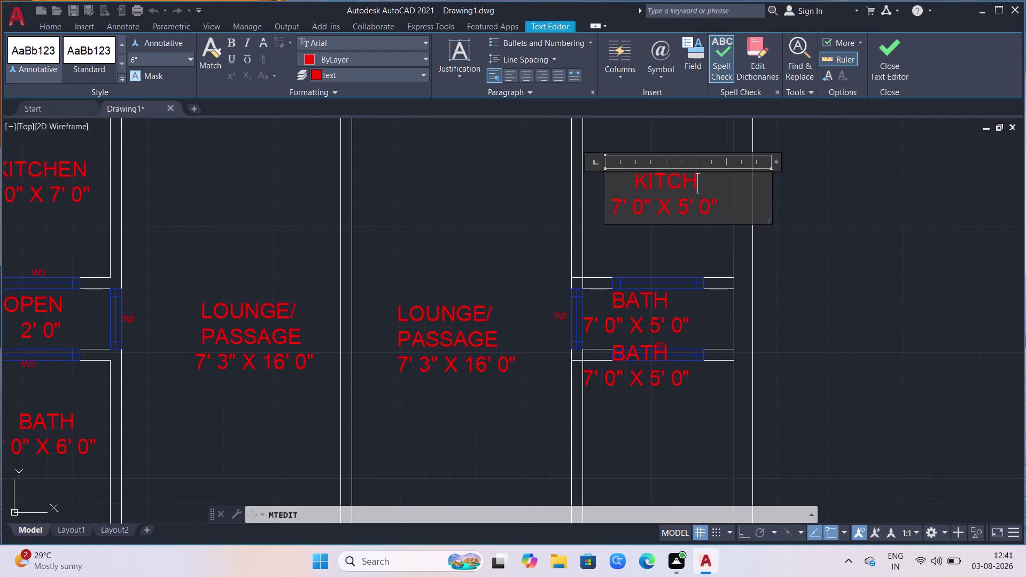
text(N)
Center the size line under KITCHEN and set the first dimension to 5' 0".
click(605, 205)
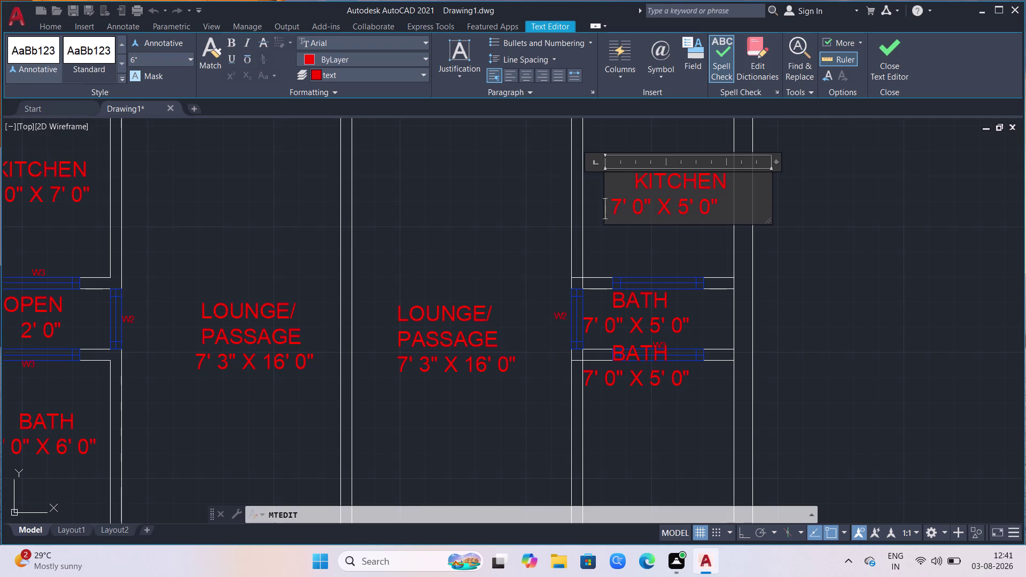
key(space)
key(space)
key(space)
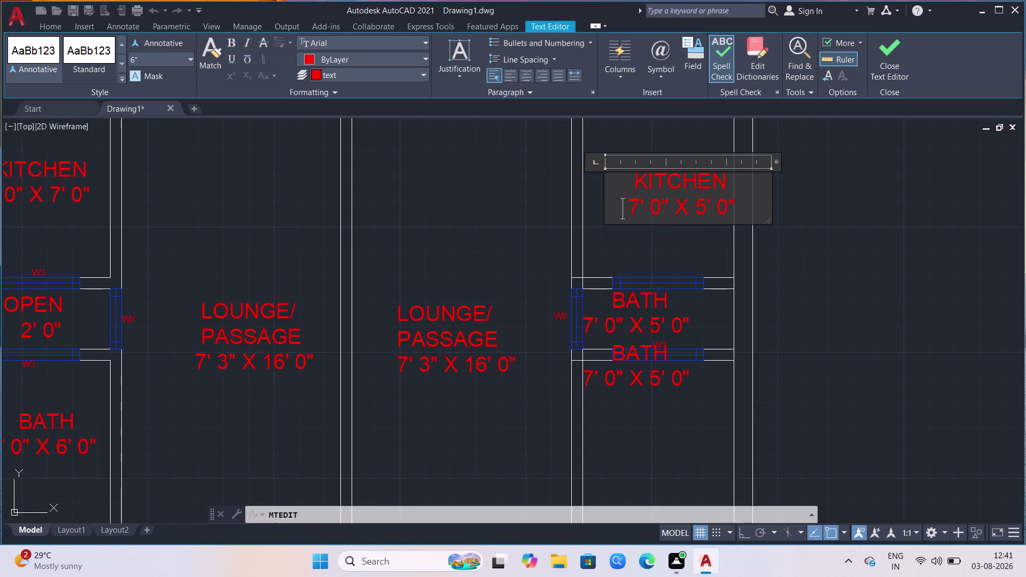
click(639, 209)
key(BackSpace)
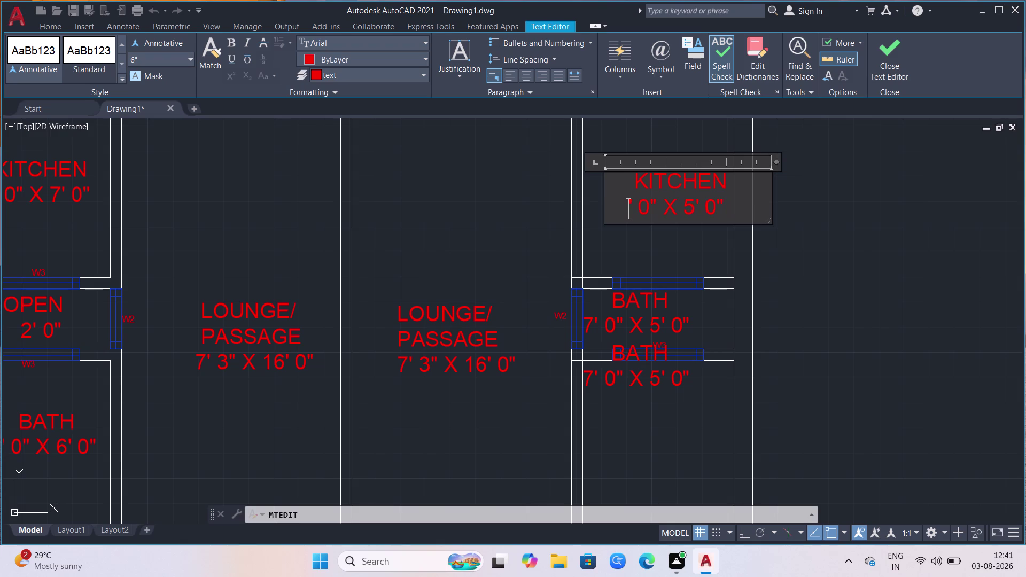
key(7)
key(BackSpace)
key(5)
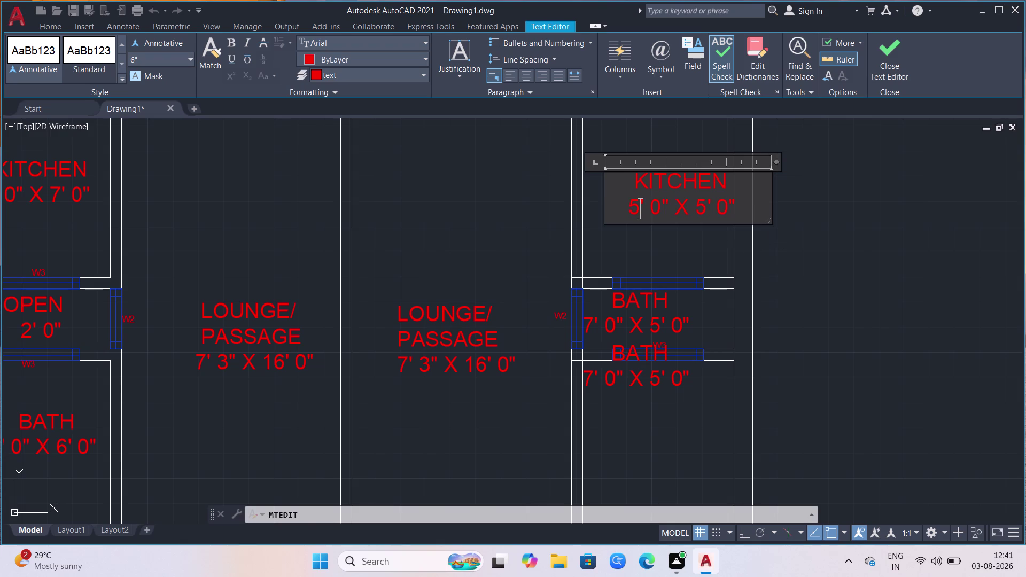
Set the second dimension to 7' 0" and close the text editor.
click(707, 205)
key(BackSpace)
key(7)
click(623, 254)
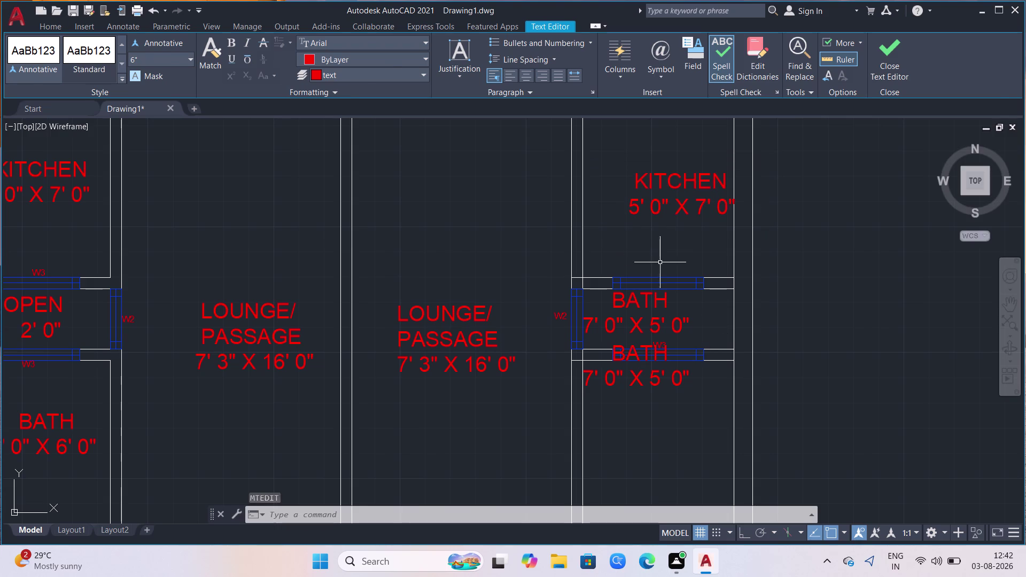
scroll(up, 3)
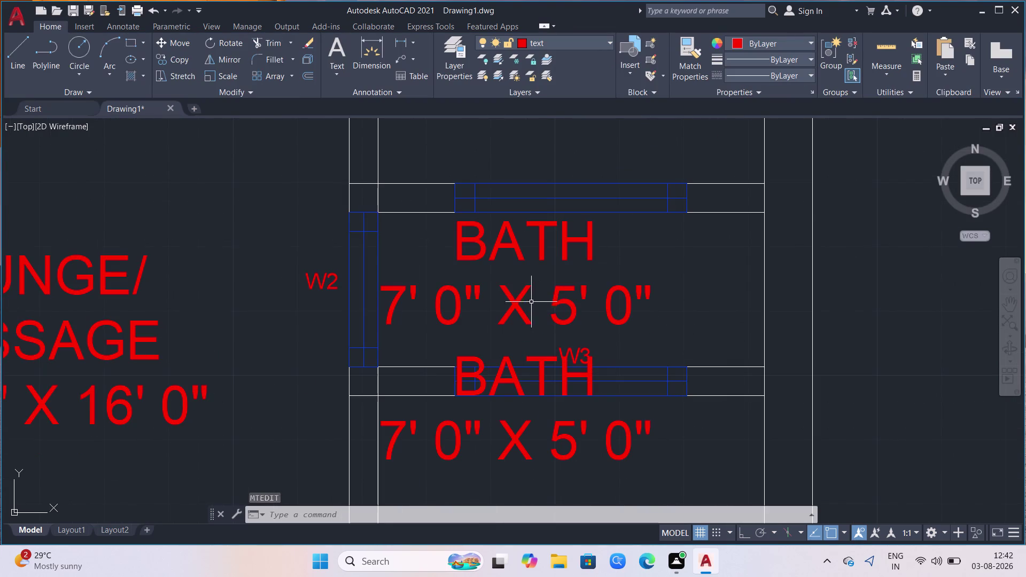
Replace the word BATH in the copied label with OPEN.
click(521, 302)
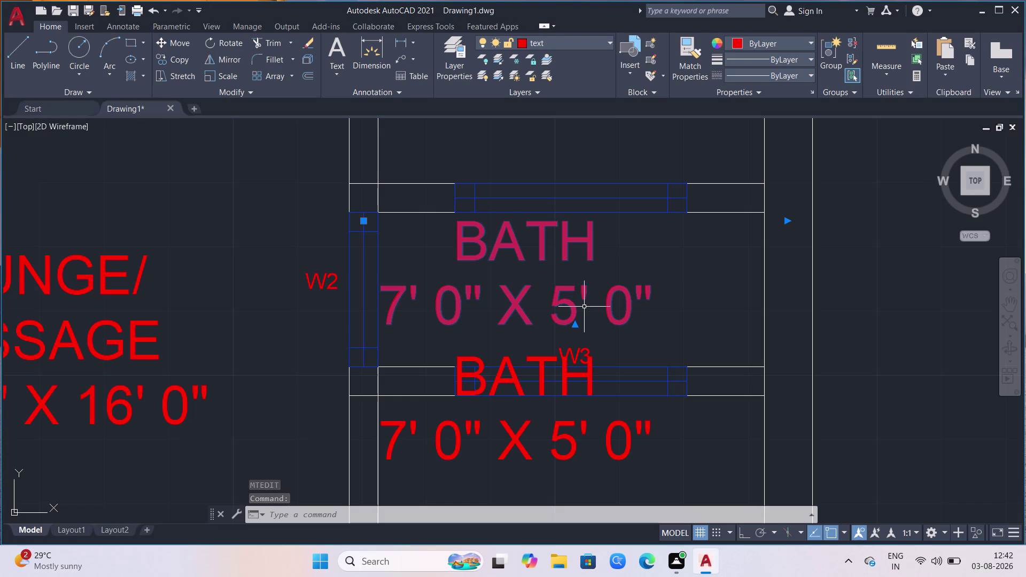
key(Return)
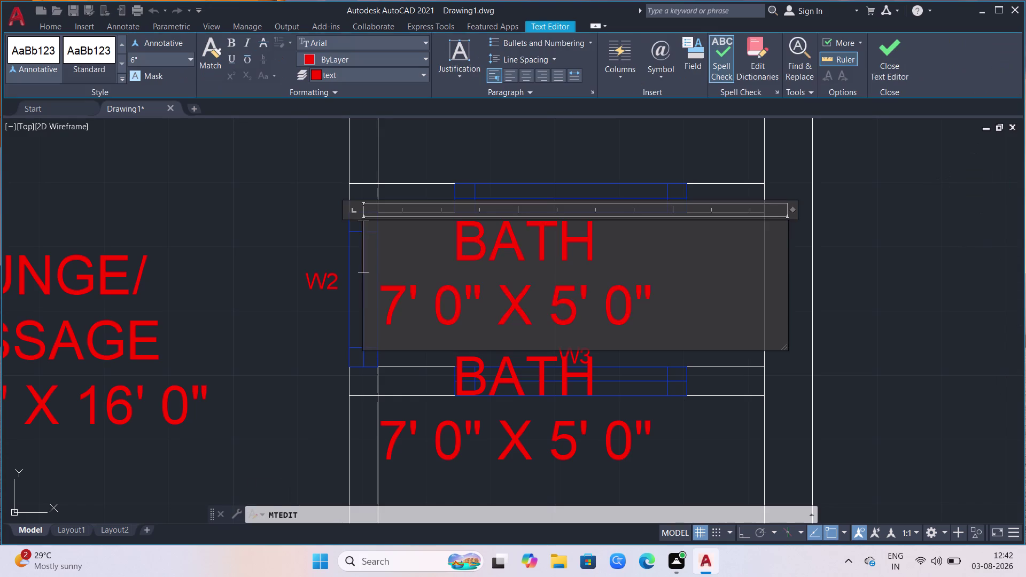
click(688, 245)
key(BackSpace)
key(BackSpace)
key(BackSpace)
key(BackSpace)
key(BackSpace)
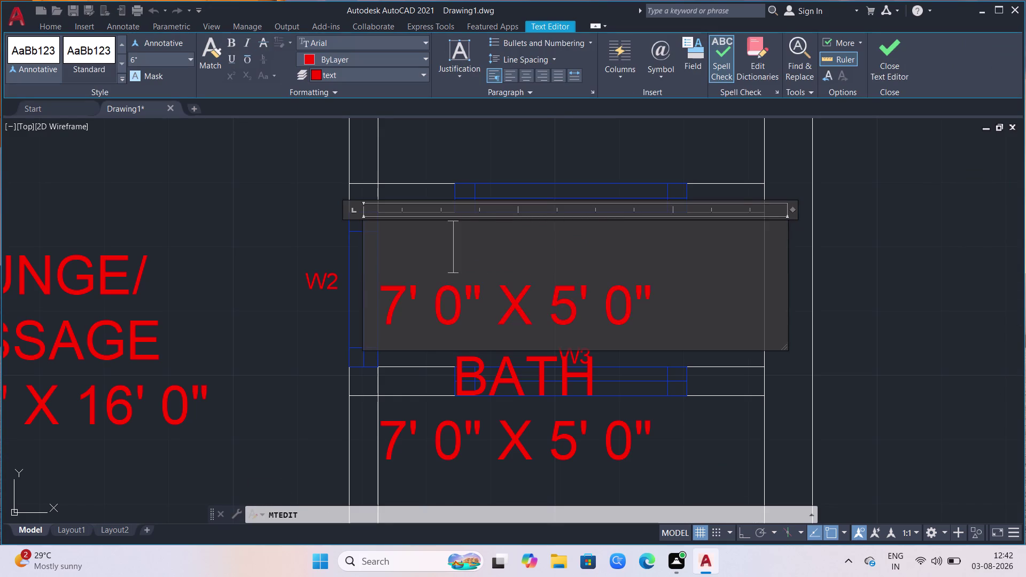
text(OP)
text(EN)
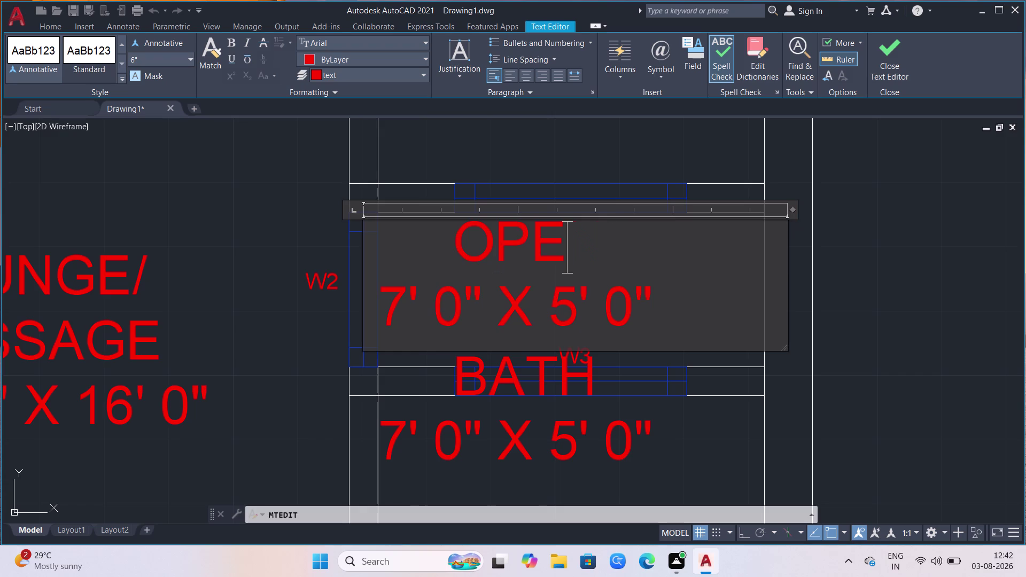
click(375, 303)
key(space)
key(space)
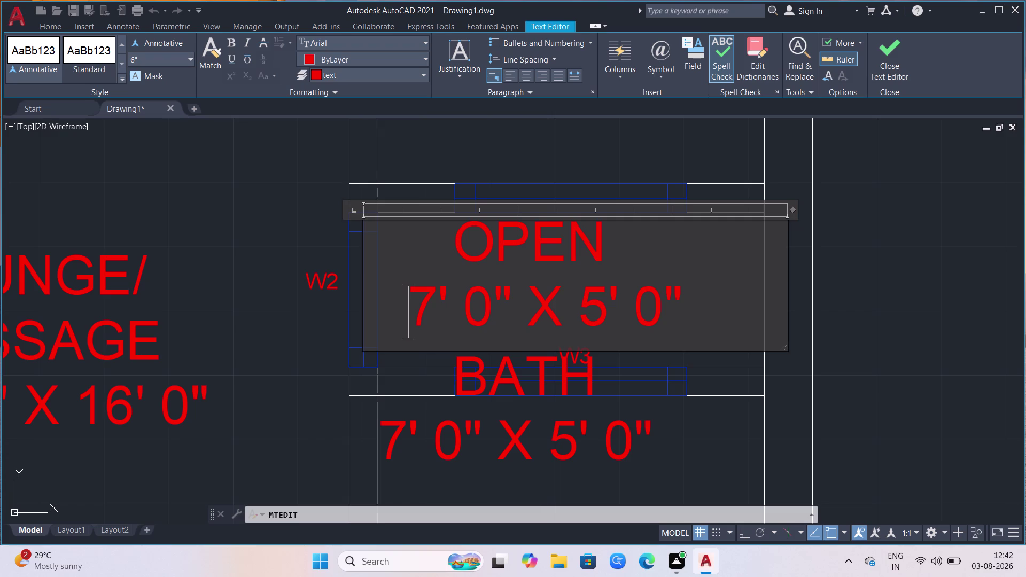
Change the dimension line from 7' 0" X 5' 0" to 2' 0".
click(437, 318)
key(BackSpace)
key(2)
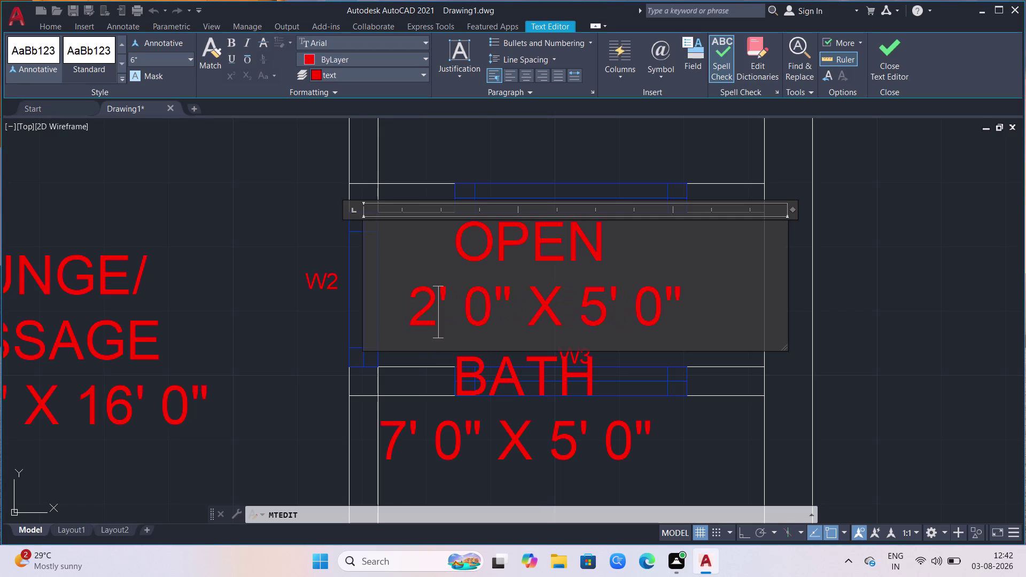
click(693, 296)
key(BackSpace)
key(BackSpace)
key(BackSpace)
key(BackSpace)
key(BackSpace)
key(BackSpace)
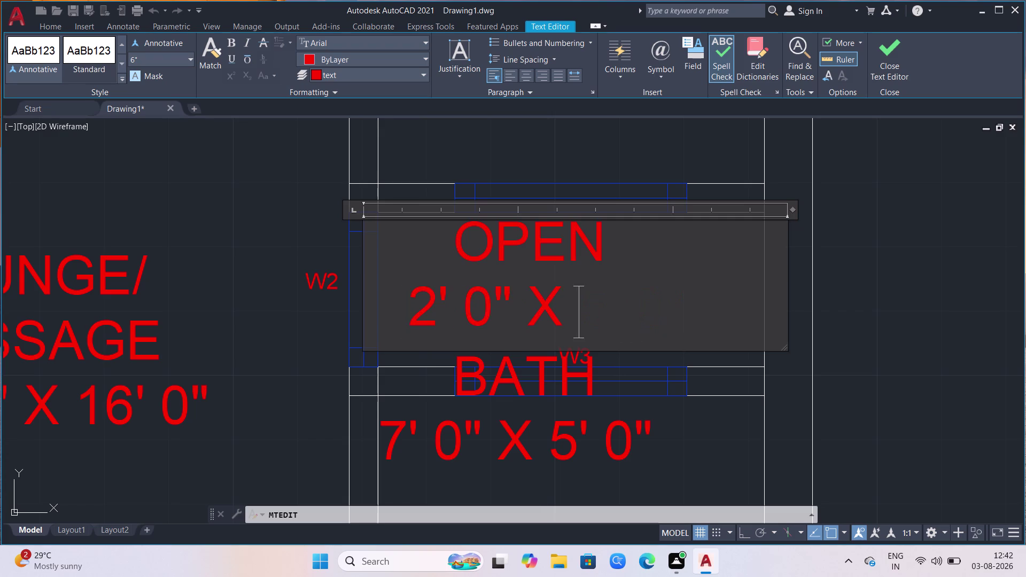
key(BackSpace)
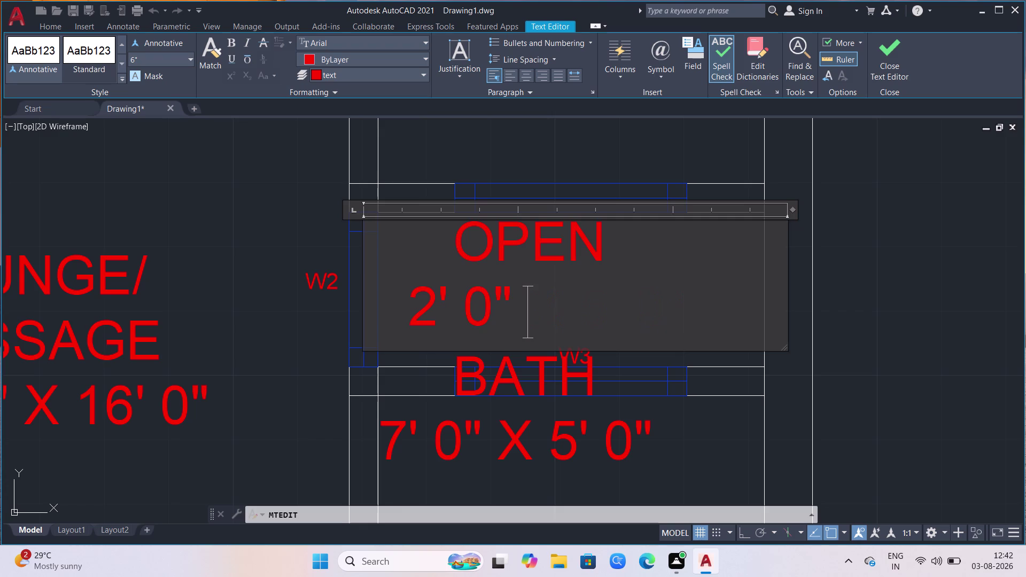
Center 2' 0" under OPEN and close the text editor.
click(381, 316)
key(space)
key(space)
key(space)
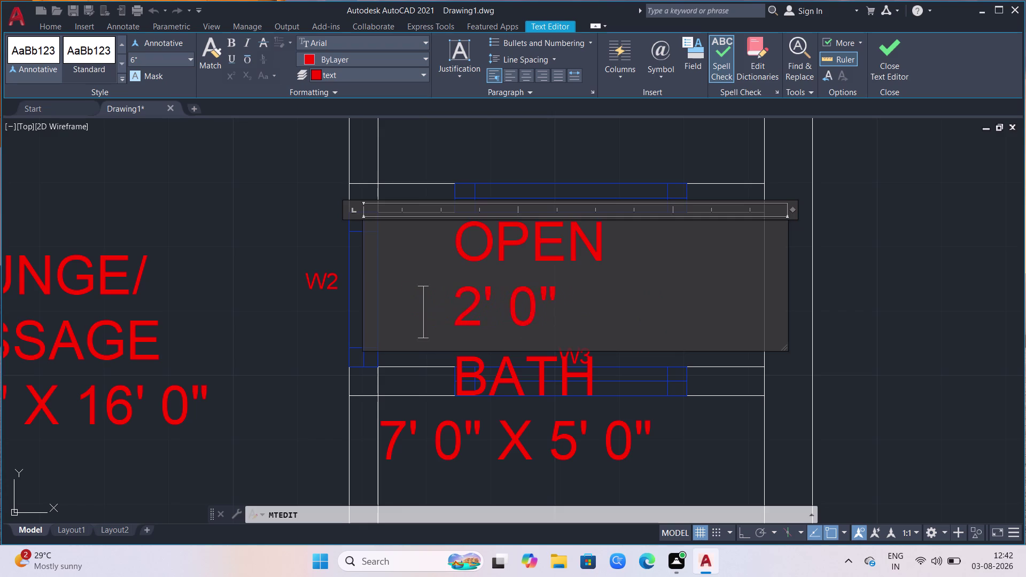
key(space)
key(space)
key(space)
click(939, 300)
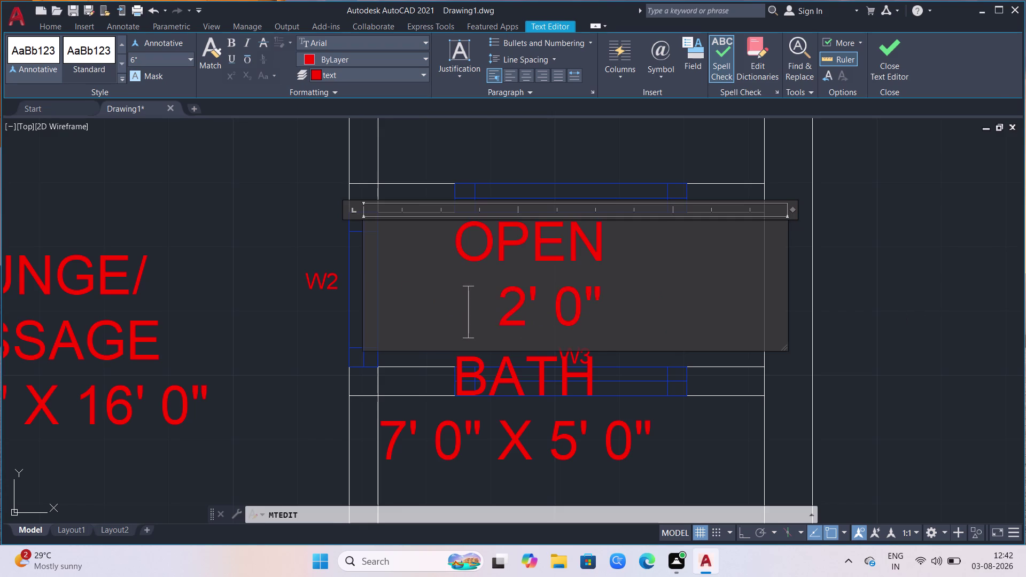
scroll(down, 3)
click(629, 377)
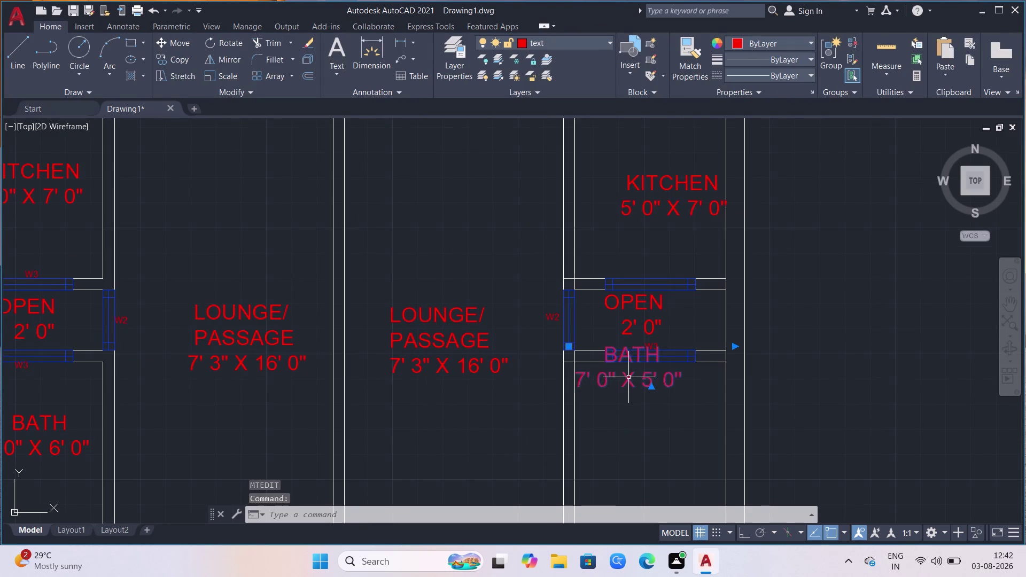
Move the BATH 7' 0" X 5' 0" label down into the bath room below OPEN.
click(568, 348)
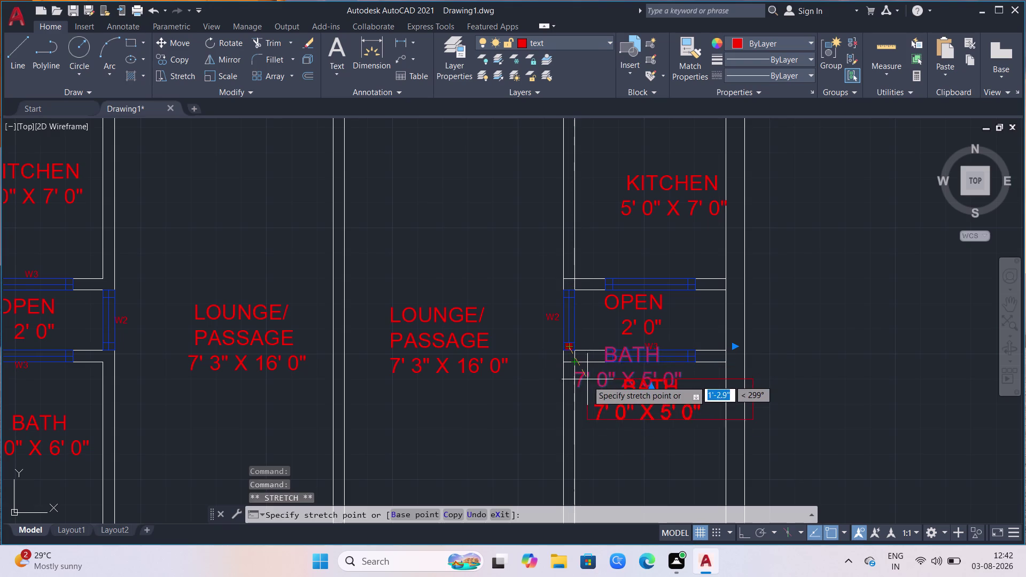
click(587, 386)
scroll(up, 3)
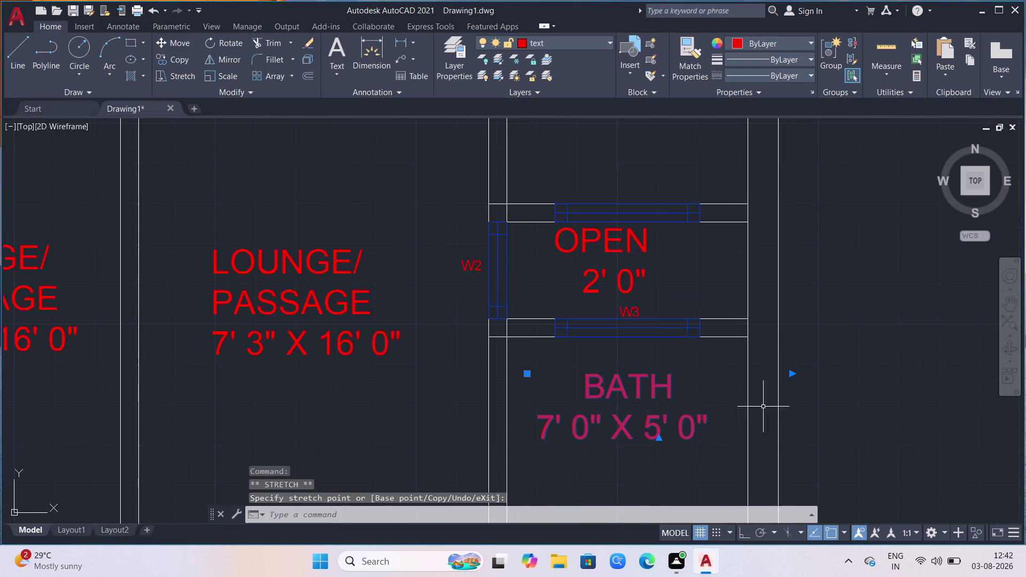
scroll(down, 3)
scroll(down, 3)
scroll(up, 3)
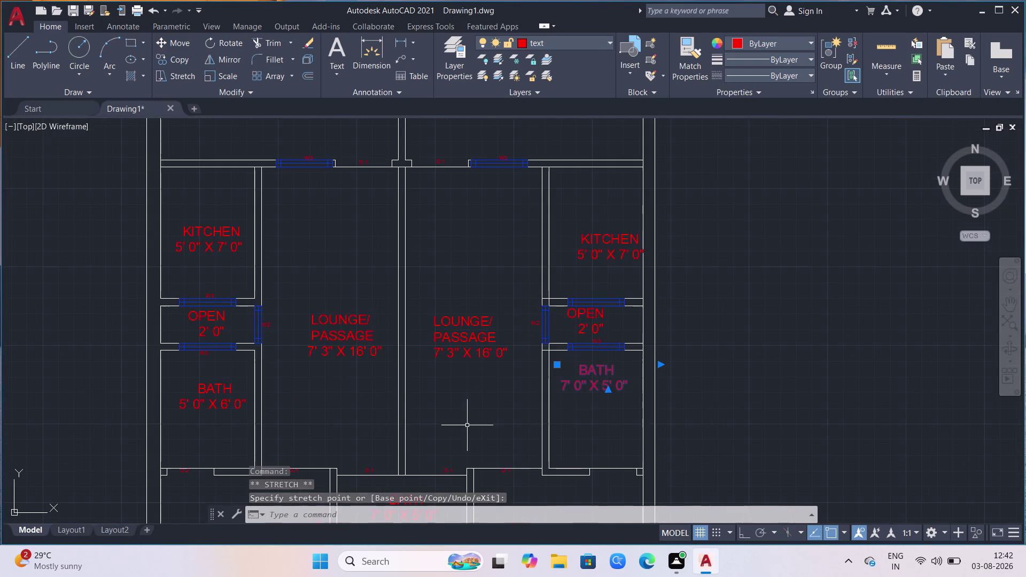
click(558, 365)
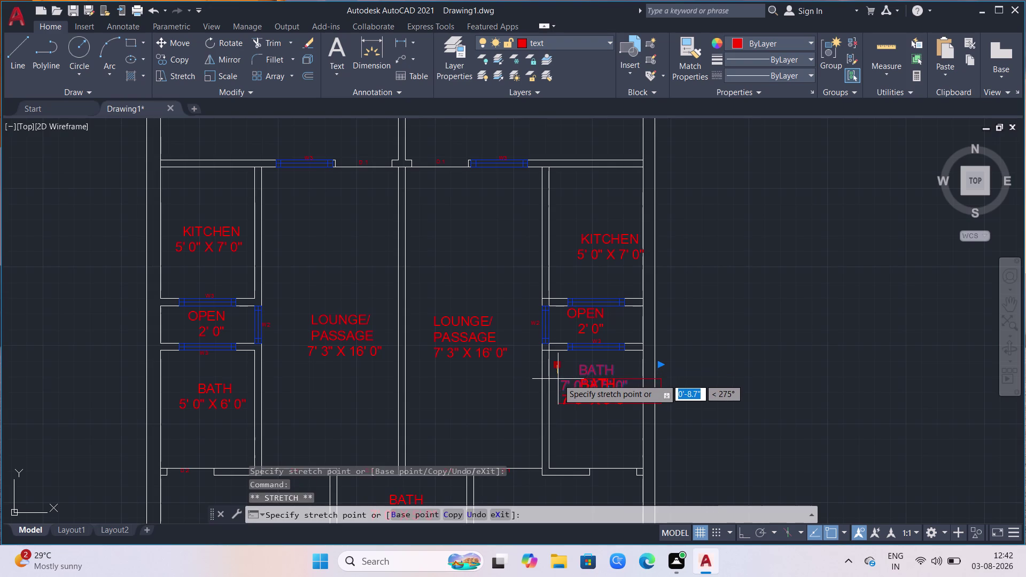
click(558, 379)
scroll(down, 3)
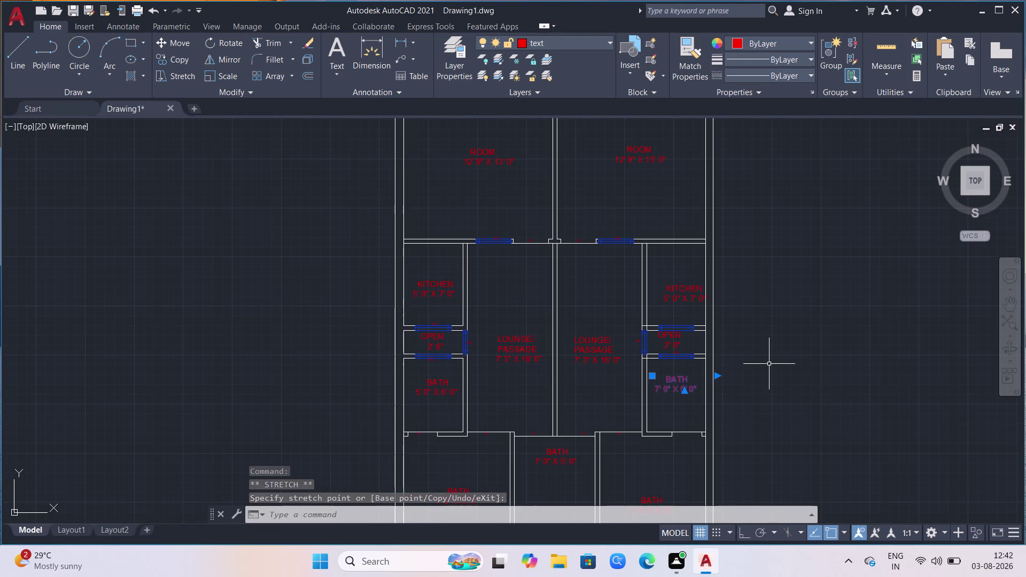
key(Escape)
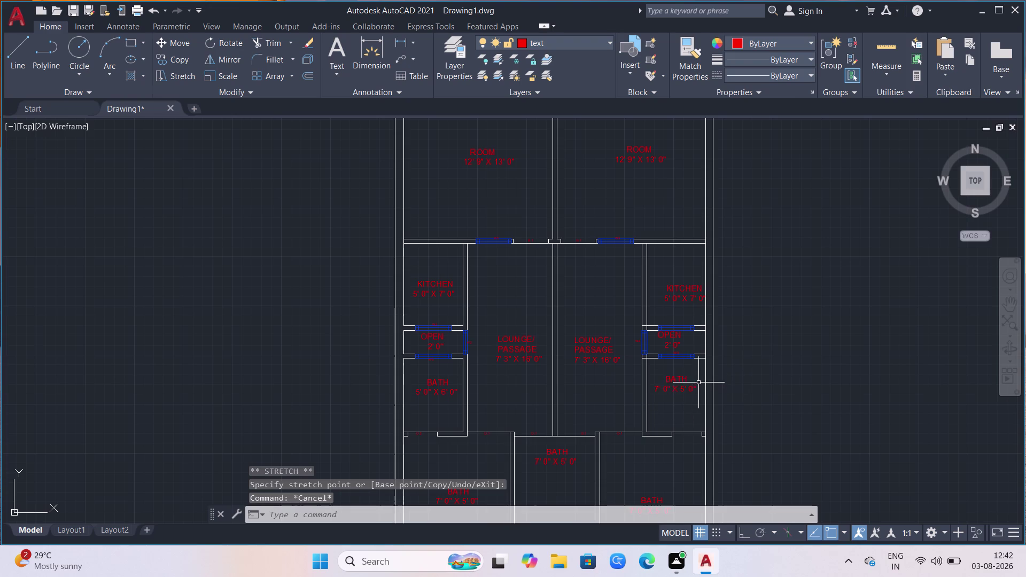
scroll(up, 3)
click(673, 393)
Edit the right-hand BATH label from 7' 0" X 5' 0" to 5' 0" X 6' 0".
click(649, 400)
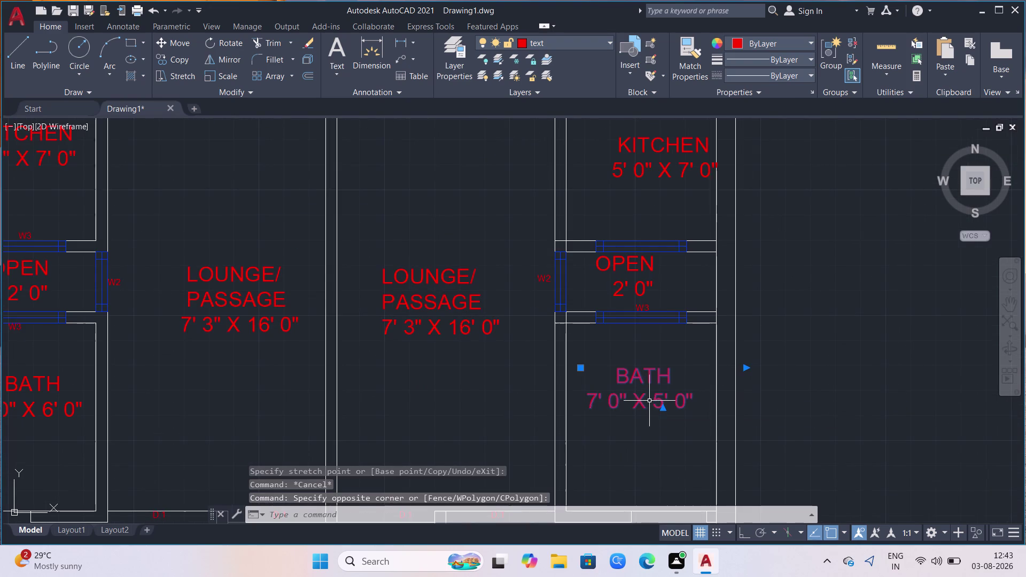
key(Return)
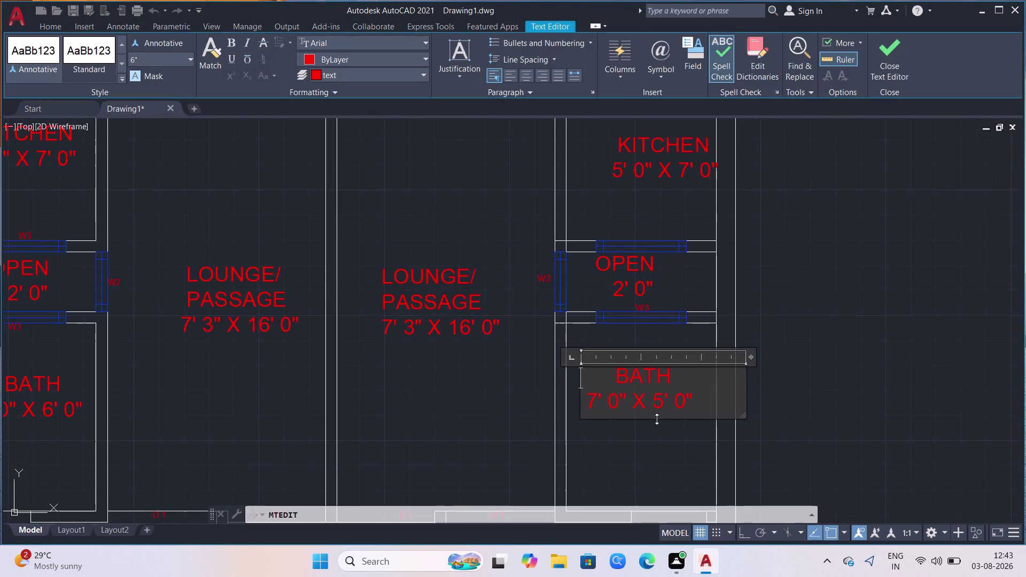
click(598, 404)
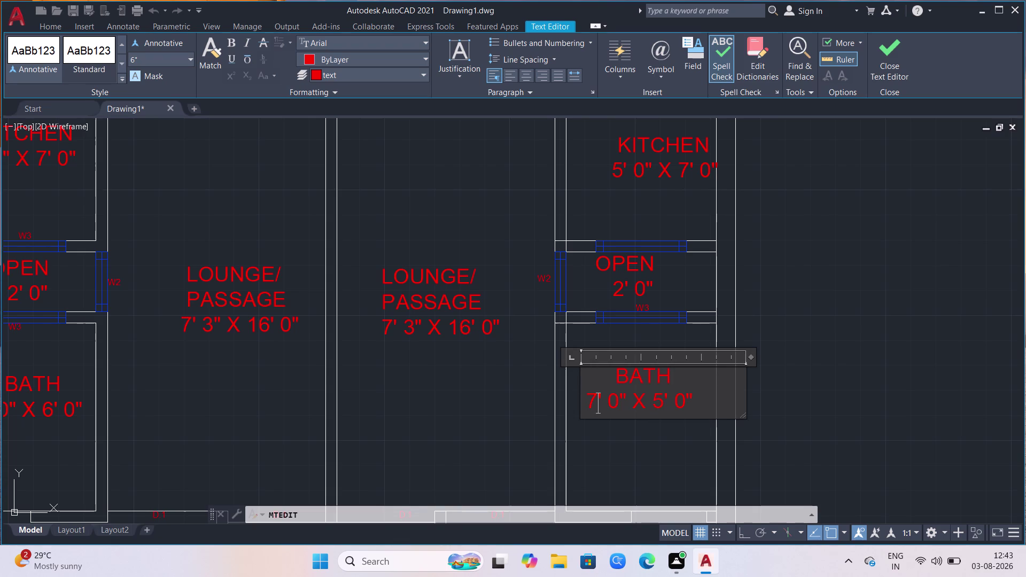
key(BackSpace)
key(5)
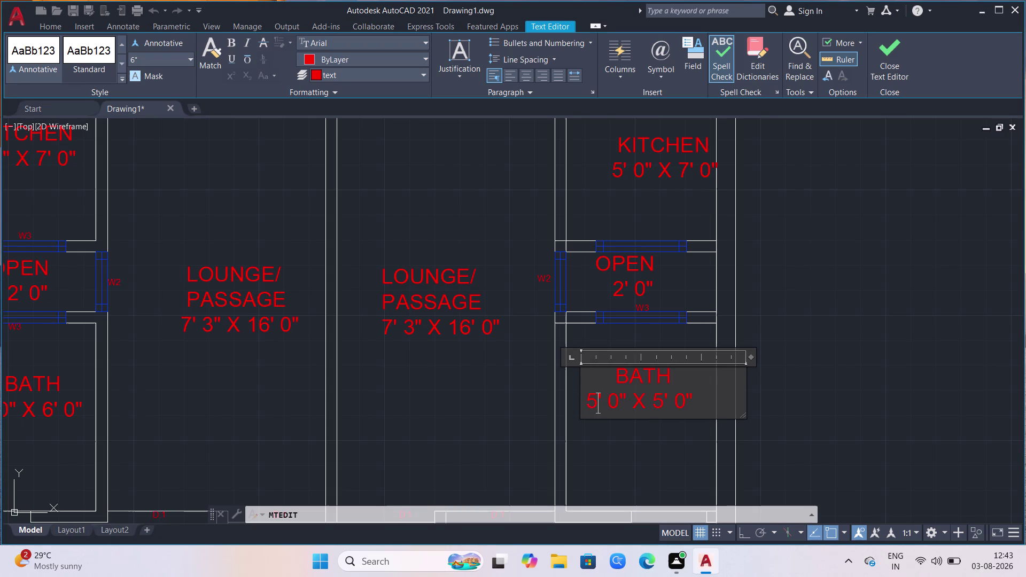
click(664, 400)
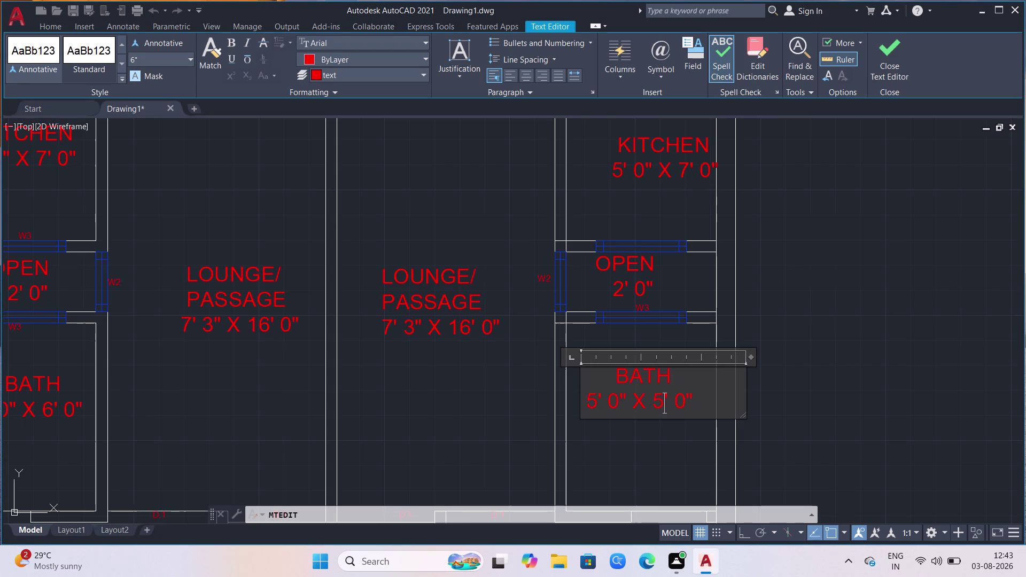
key(BackSpace)
key(6)
scroll(down, 3)
click(819, 372)
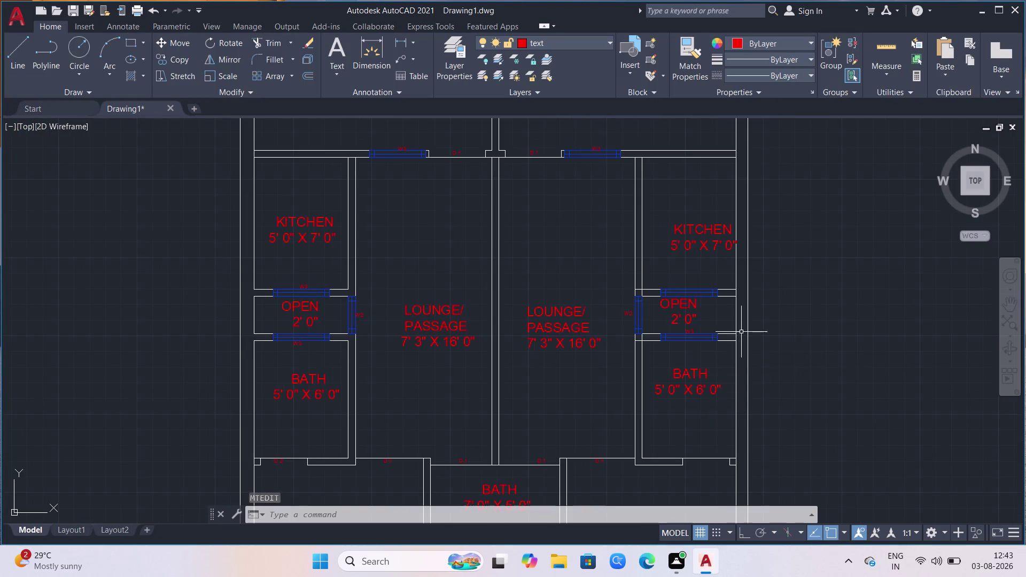
Zoom to the lower-left room's BATH 7' 0" X 5' 0" label and start editing it.
scroll(down, 3)
scroll(up, 3)
scroll(up, 3)
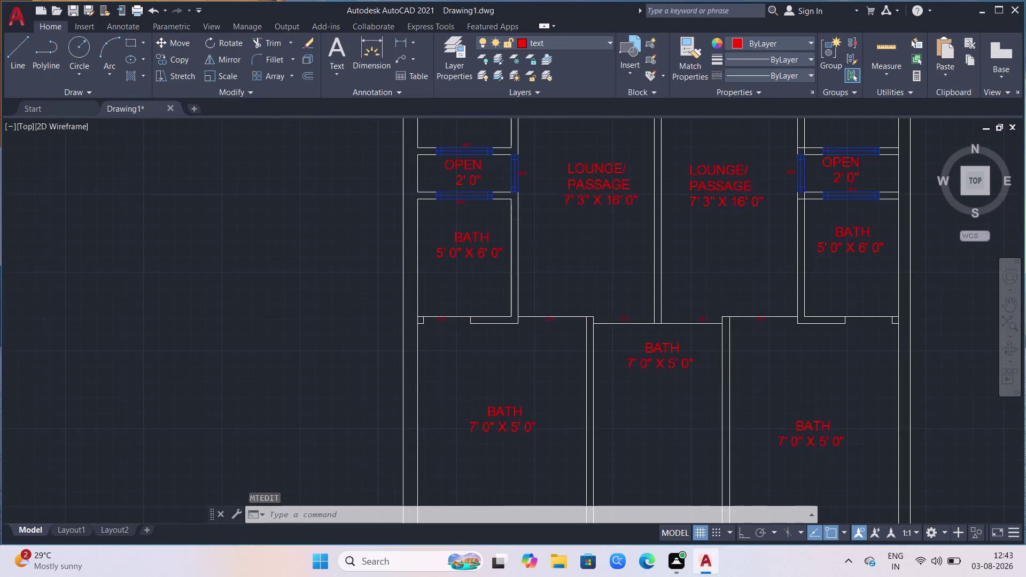
scroll(down, 3)
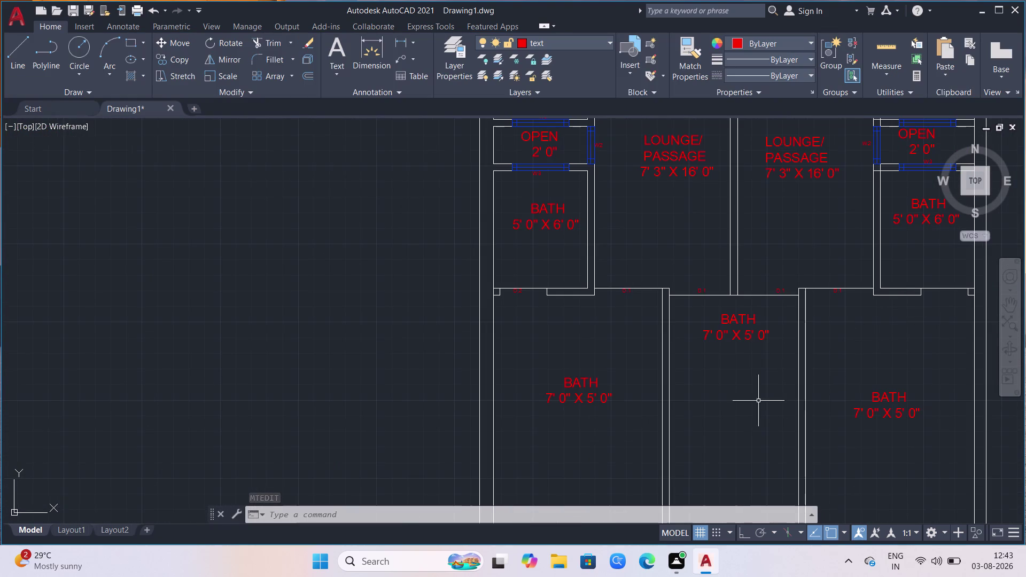
scroll(down, 3)
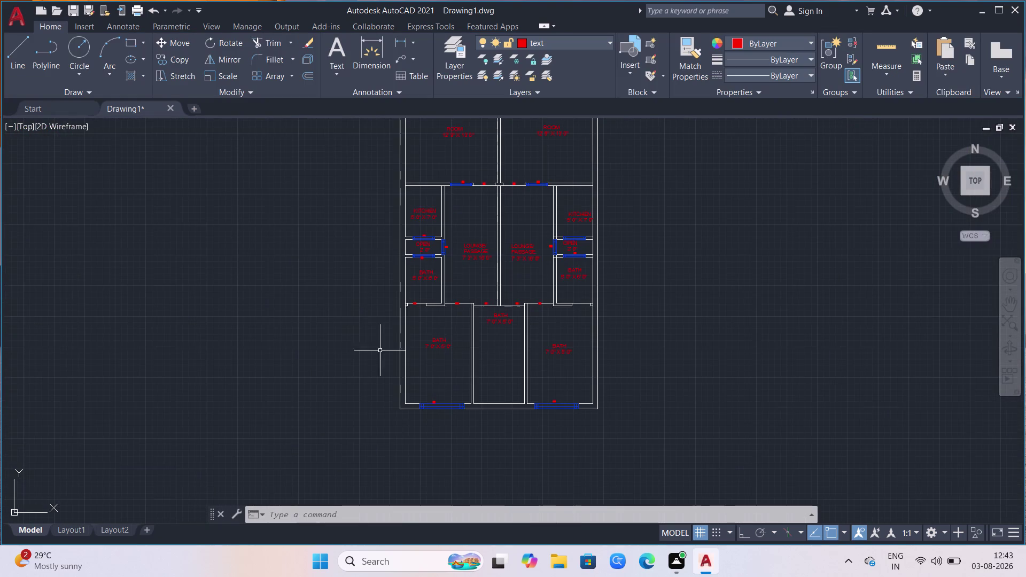
scroll(up, 3)
click(480, 330)
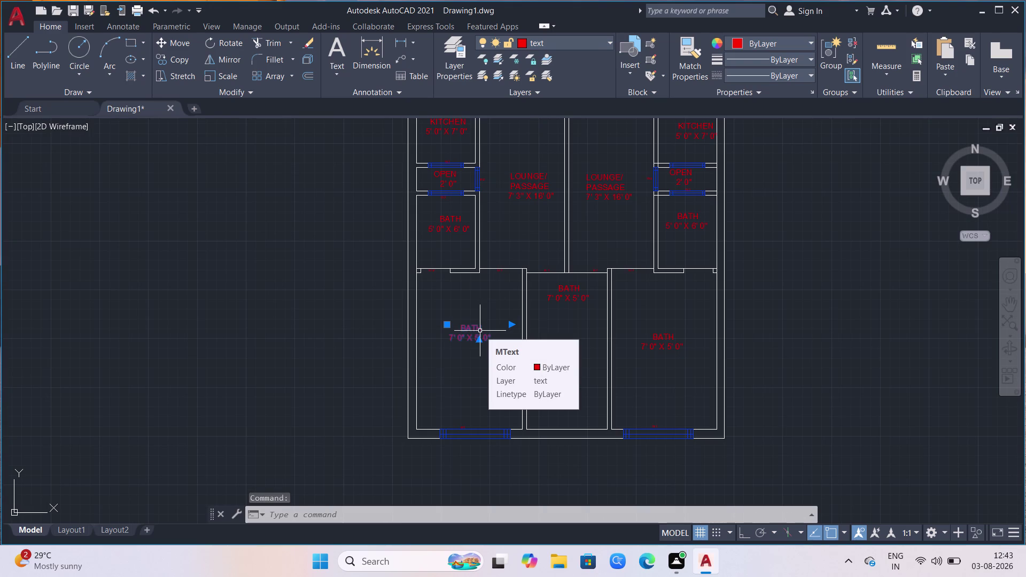
key(Return)
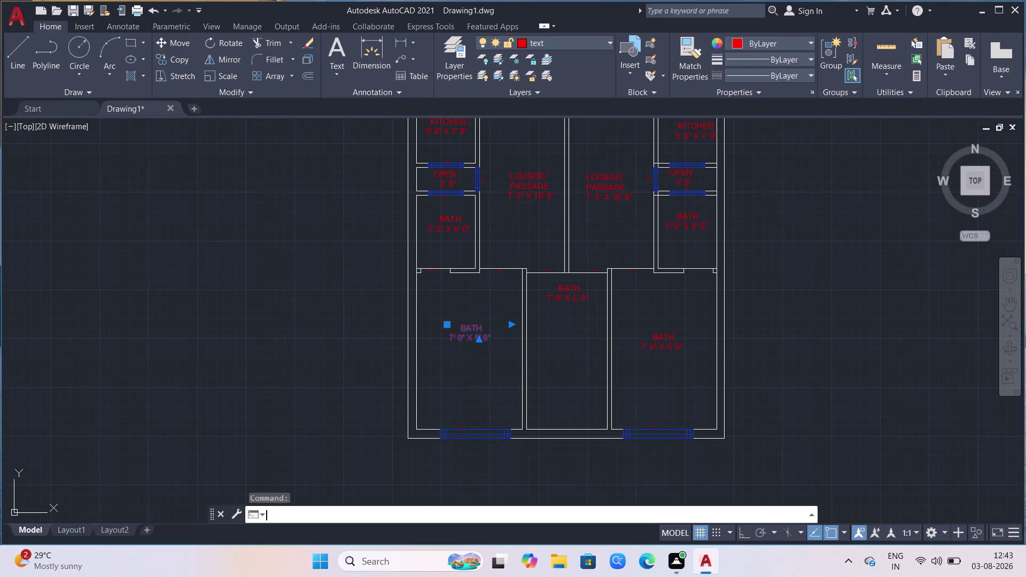
click(491, 324)
key(BackSpace)
Replace the word BATH with DRAWING.
key(BackSpace)
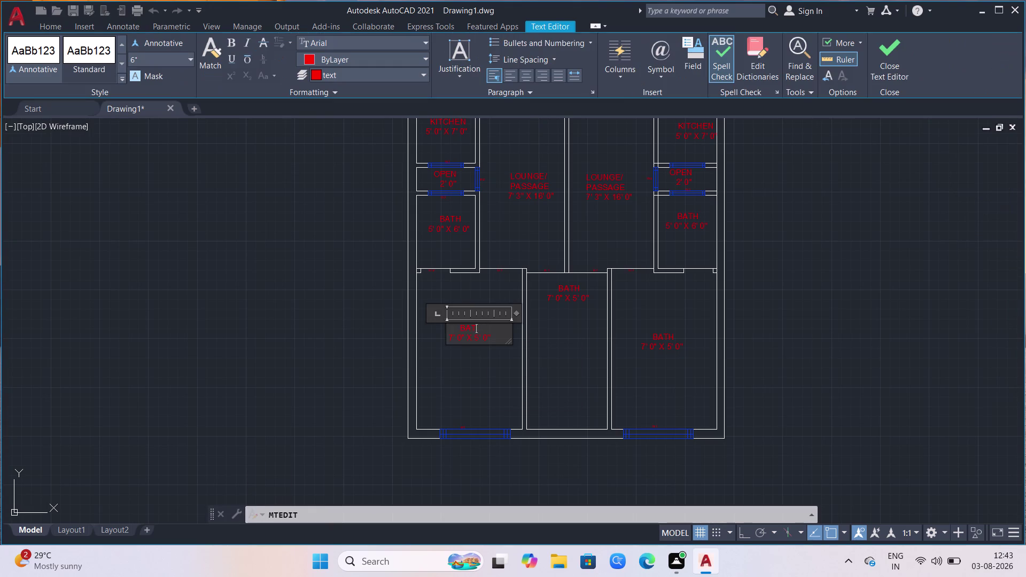
key(BackSpace)
key(BackSpace)
key(BackSpace)
key(d)
text(RA)
text(WING)
click(453, 329)
key(space)
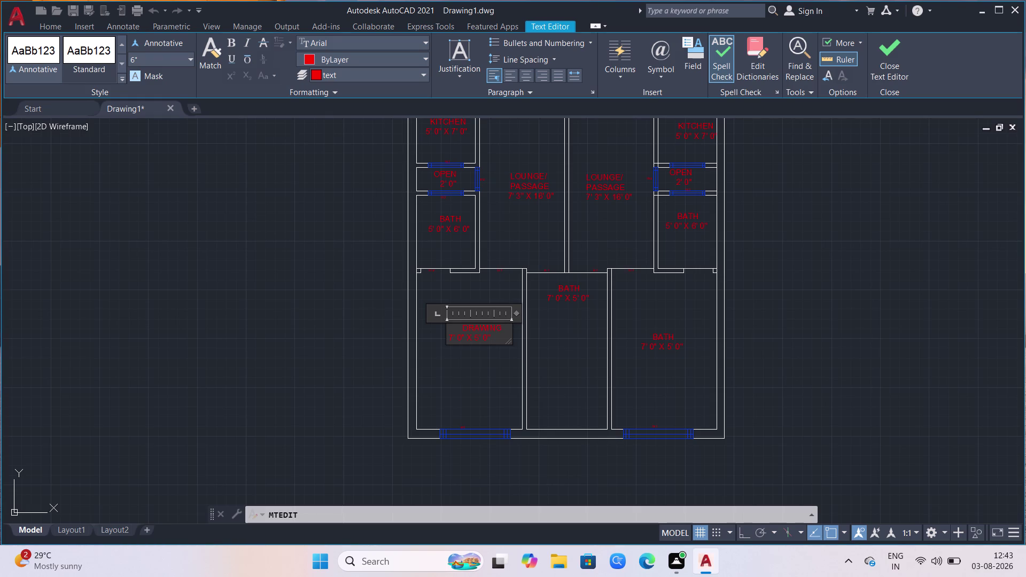
Adjust the spacing after DRAWING and start a new line below it.
key(BackSpace)
key(BackSpace)
key(BackSpace)
key(BackSpace)
key(BackSpace)
key(BackSpace)
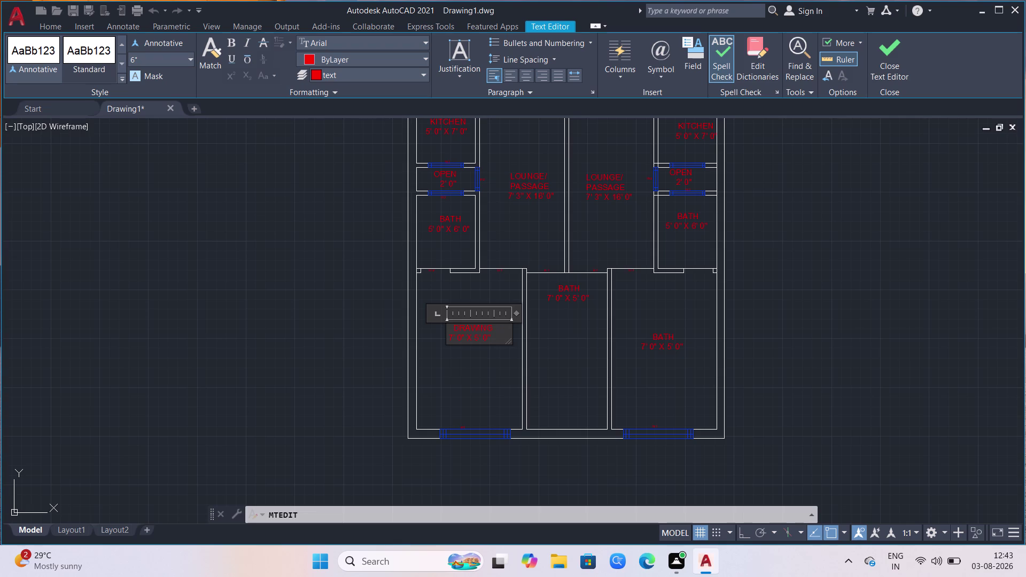
click(446, 334)
key(space)
key(space)
scroll(up, 3)
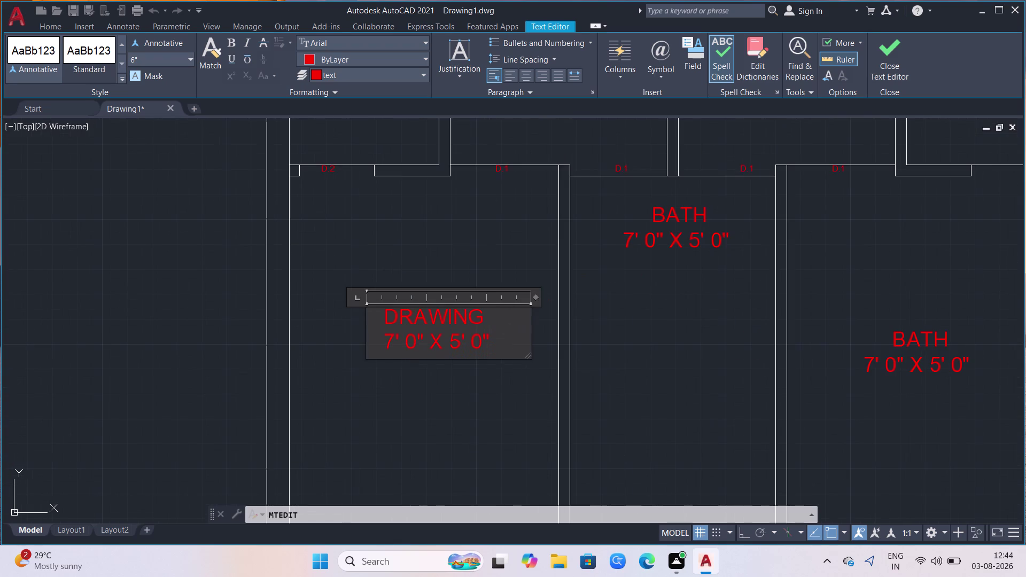
click(395, 328)
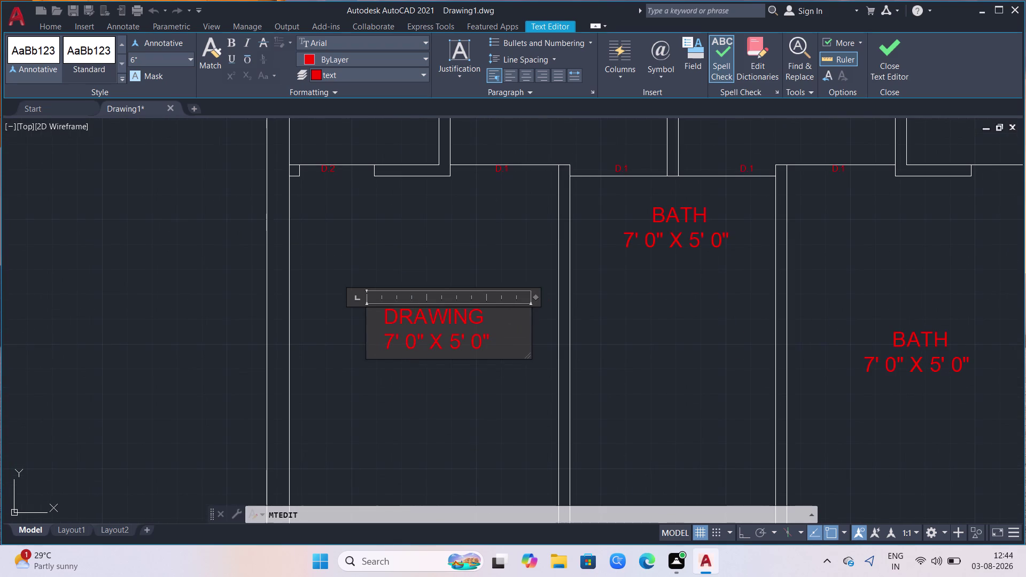
click(385, 335)
click(484, 322)
key(Return)
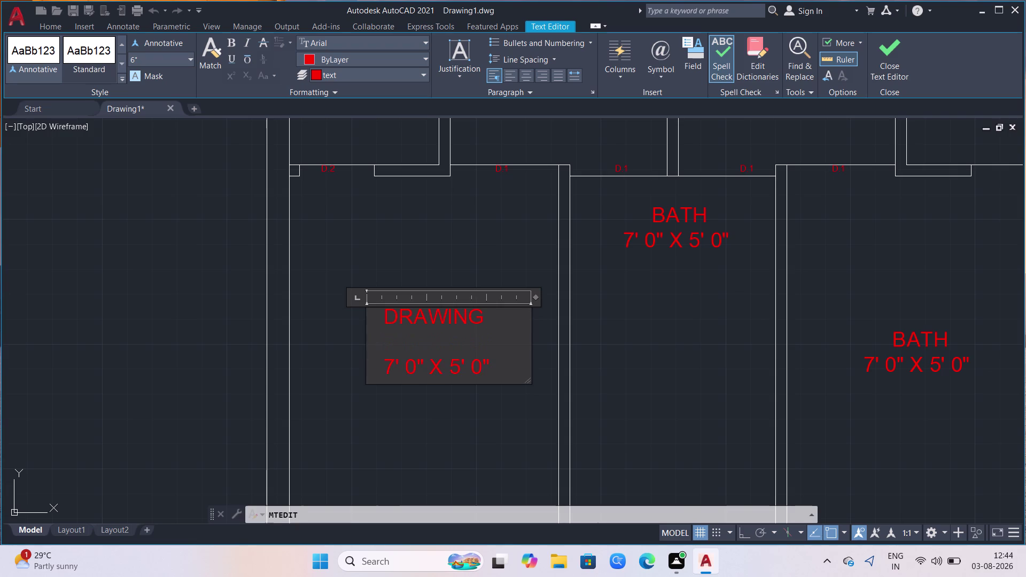
Add ROOM on the second line, aligned under DRAWING.
key(space)
key(space)
key(space)
key(space)
text(R)
text(OOM)
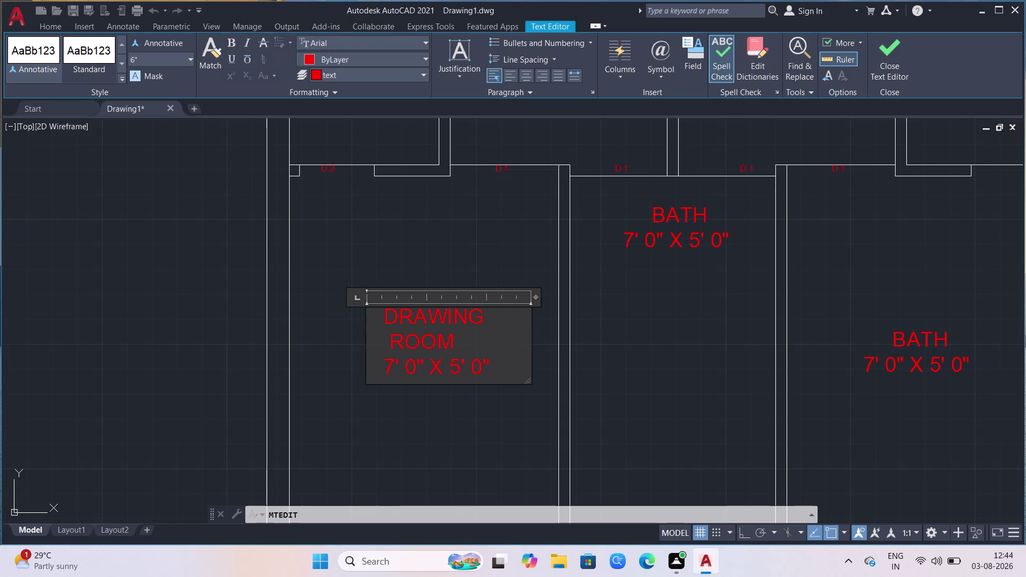
Change the dimensions to 9' 0" X 14' 0" and close the editor.
click(379, 374)
click(395, 369)
key(BackSpace)
key(9)
click(459, 368)
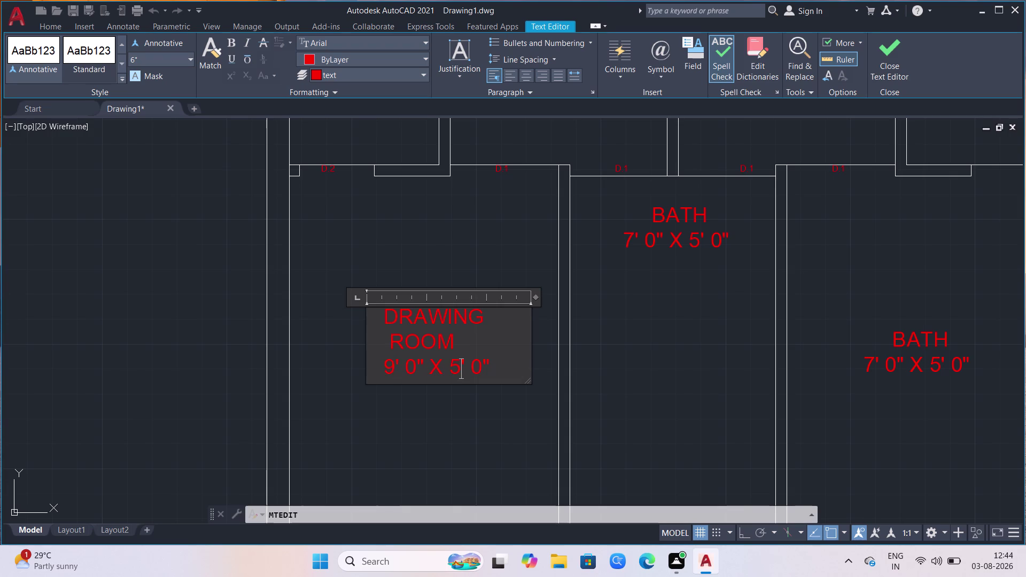
key(BackSpace)
text(14)
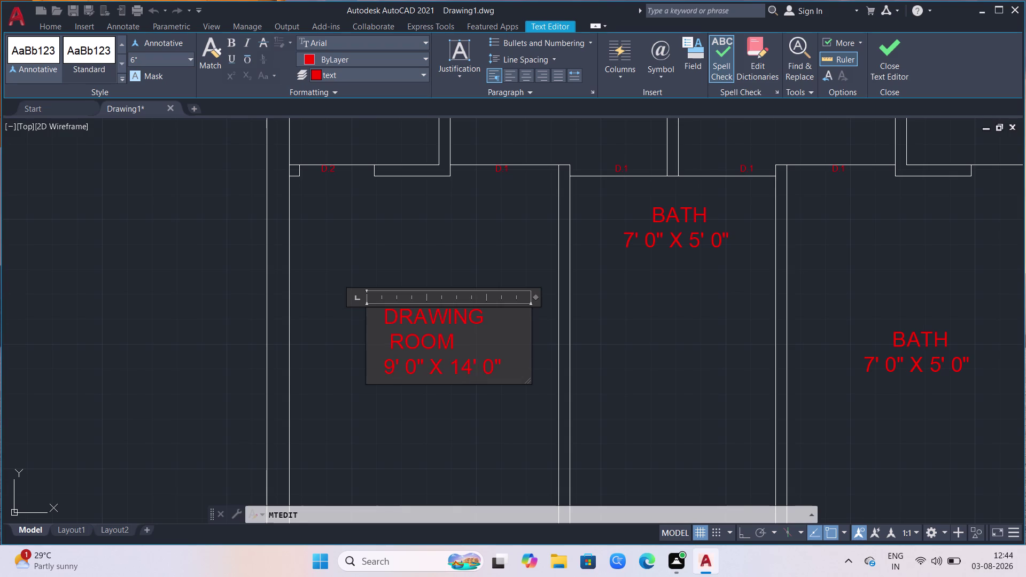
click(335, 427)
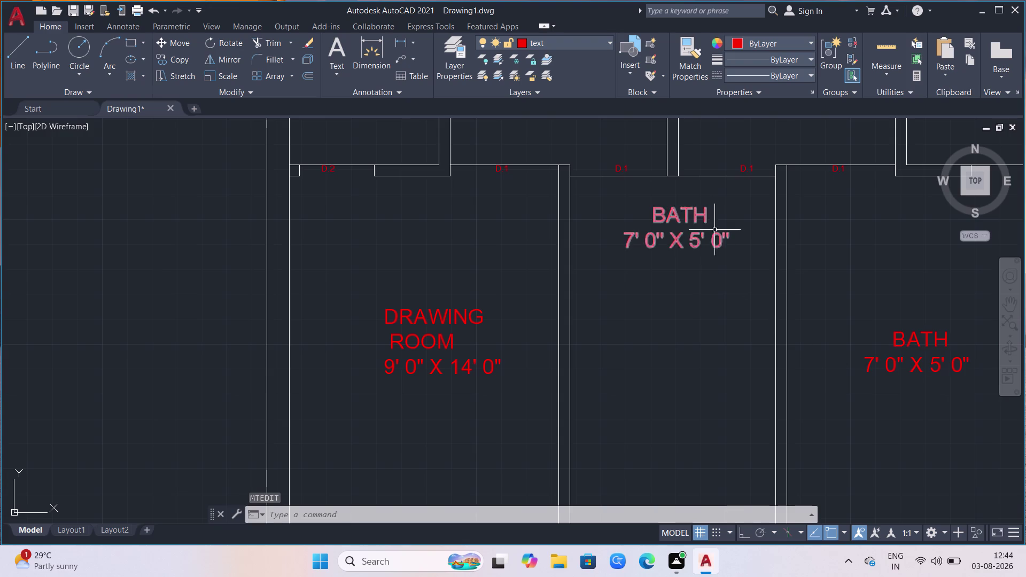
Move the BATH label lower within the middle space.
click(698, 223)
click(644, 231)
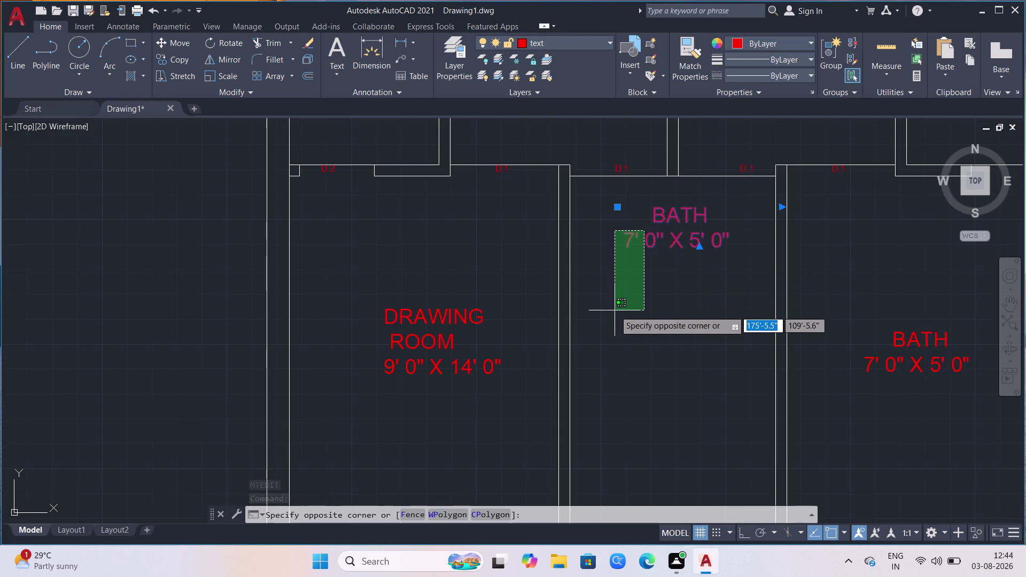
click(652, 344)
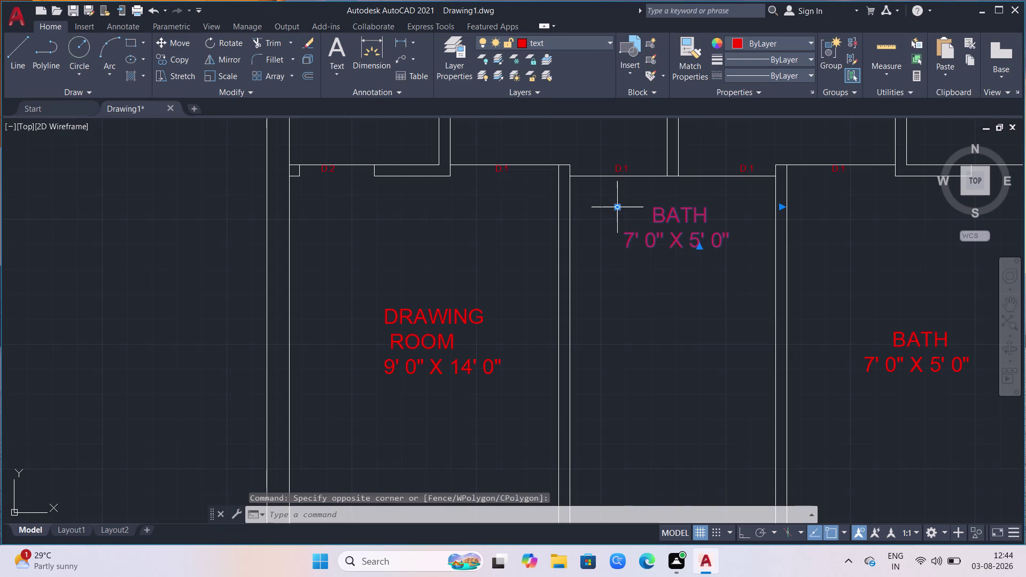
click(619, 210)
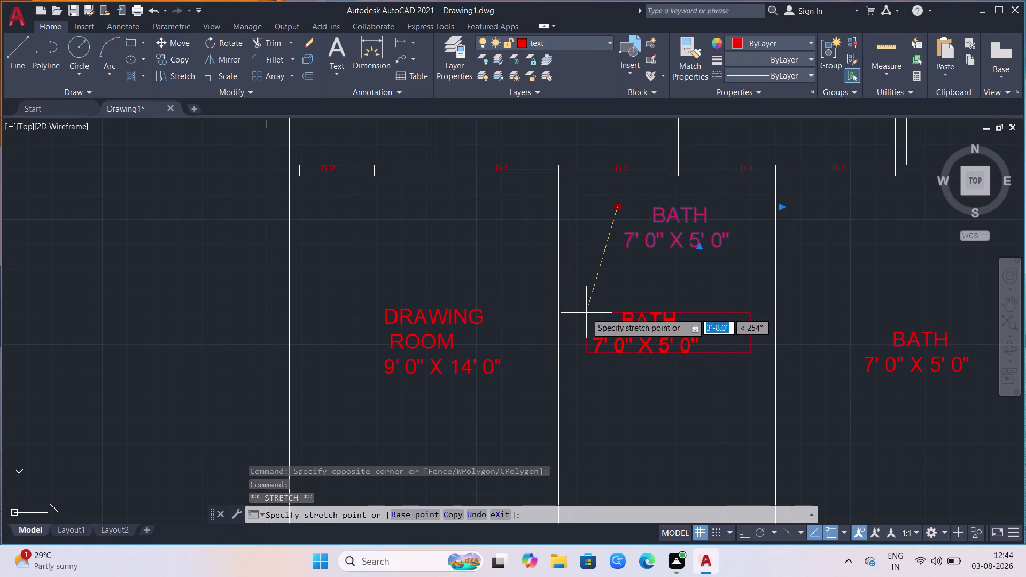
click(586, 312)
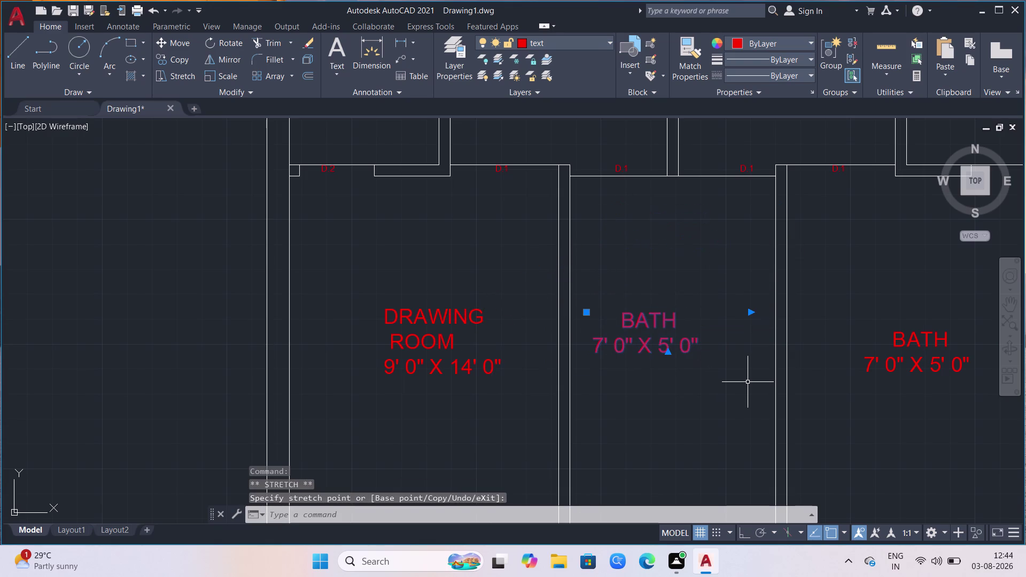
key(space)
Replace the label name BATH with ST.CASE.
click(715, 306)
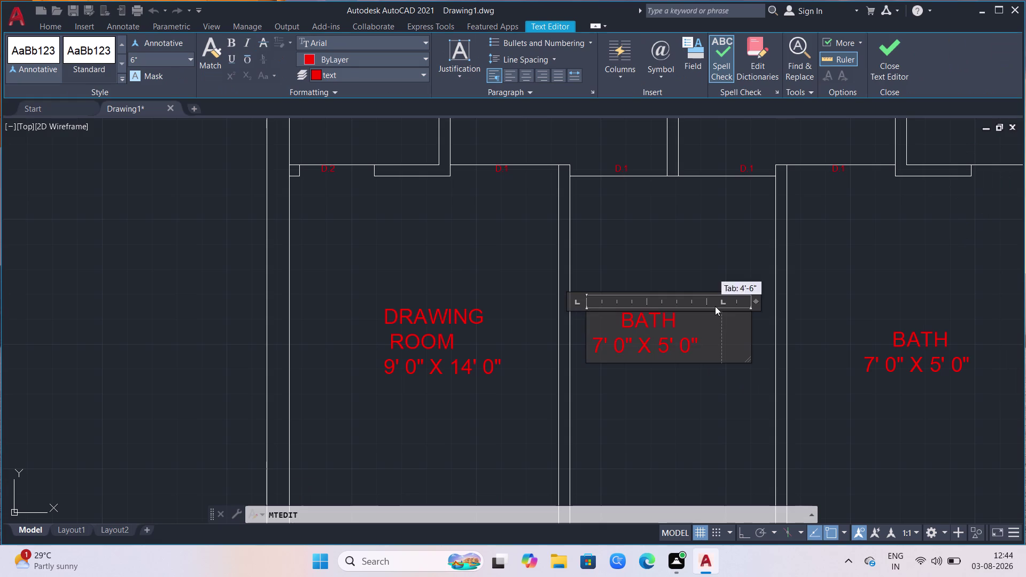
click(698, 319)
key(Return)
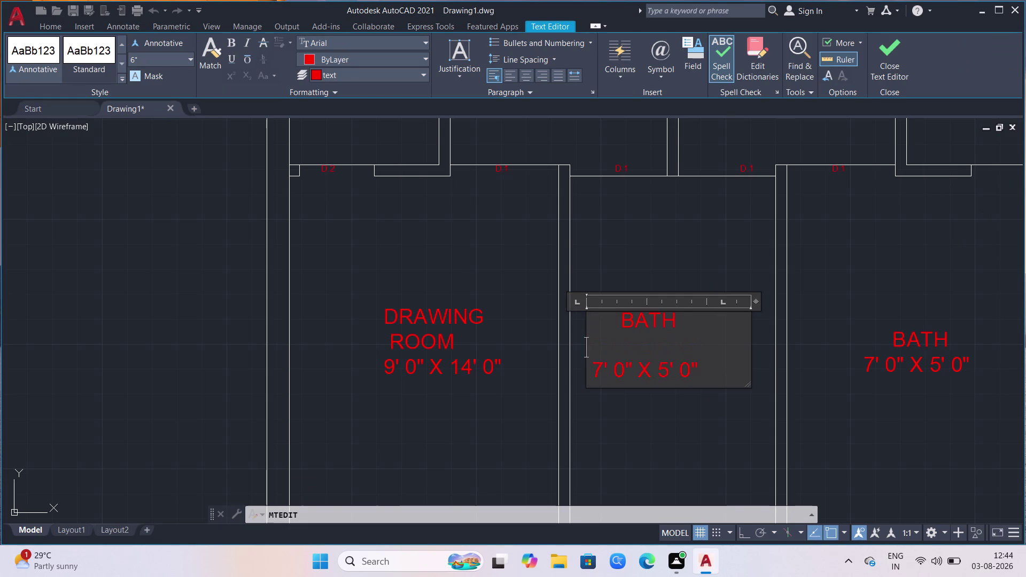
key(BackSpace)
key(BackSpace)
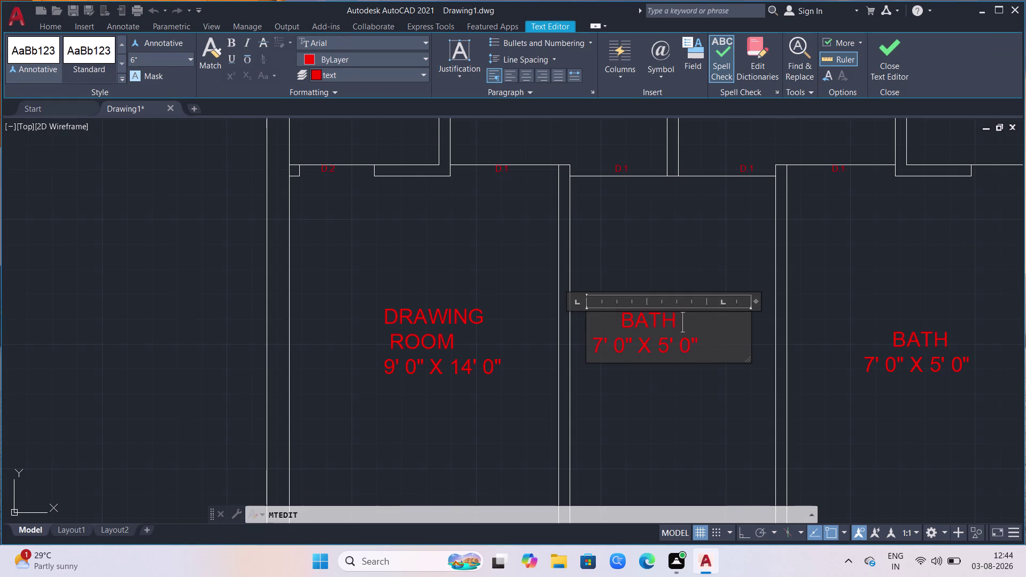
key(BackSpace)
key(BackSpace)
key(BackSpace)
key(BackSpace)
key(BackSpace)
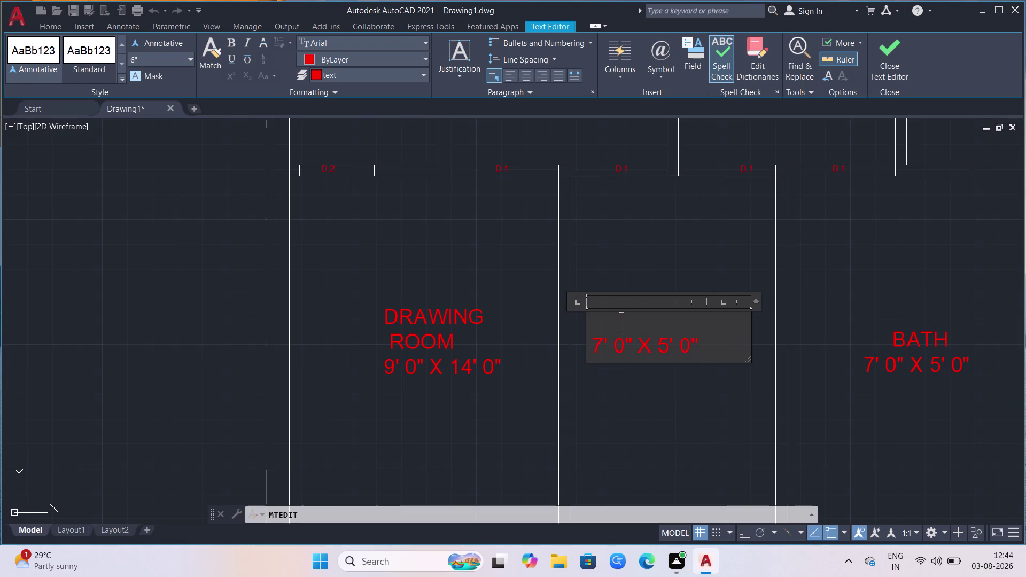
key(s)
key(t)
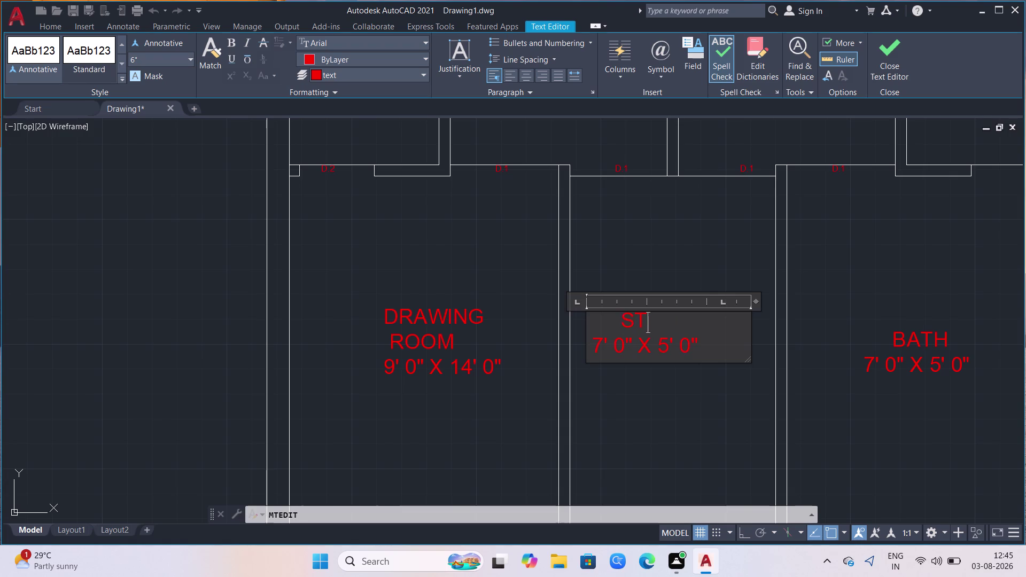
text(.CASE)
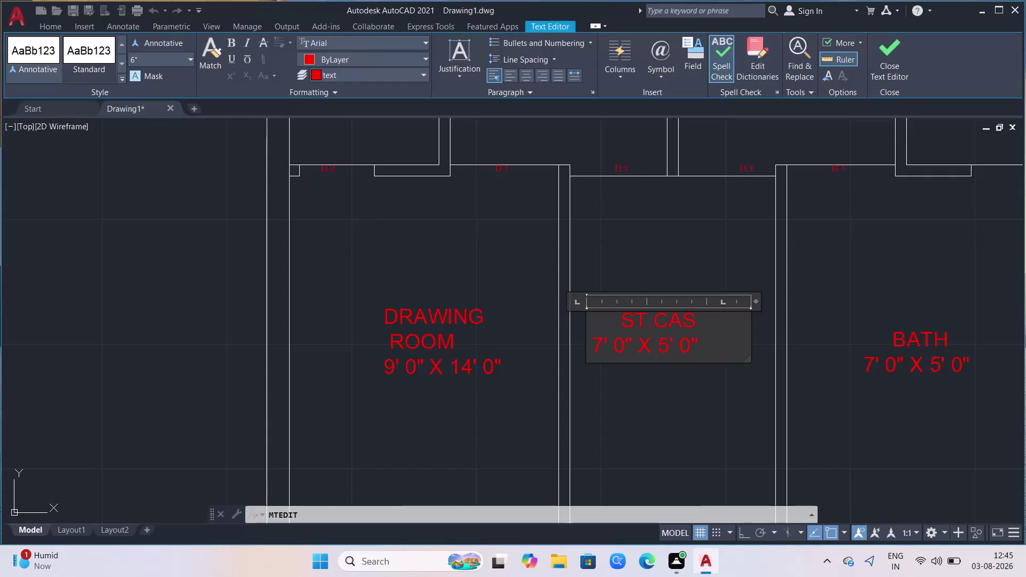
Indent the dimensions and change them to 7' 6" X 14' 0", then close the editor.
click(594, 346)
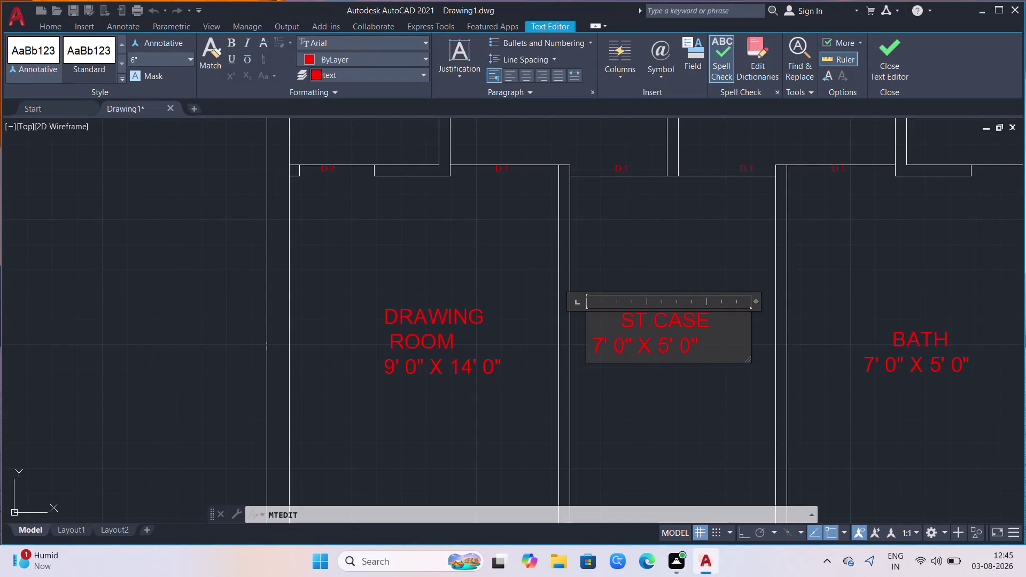
key(space)
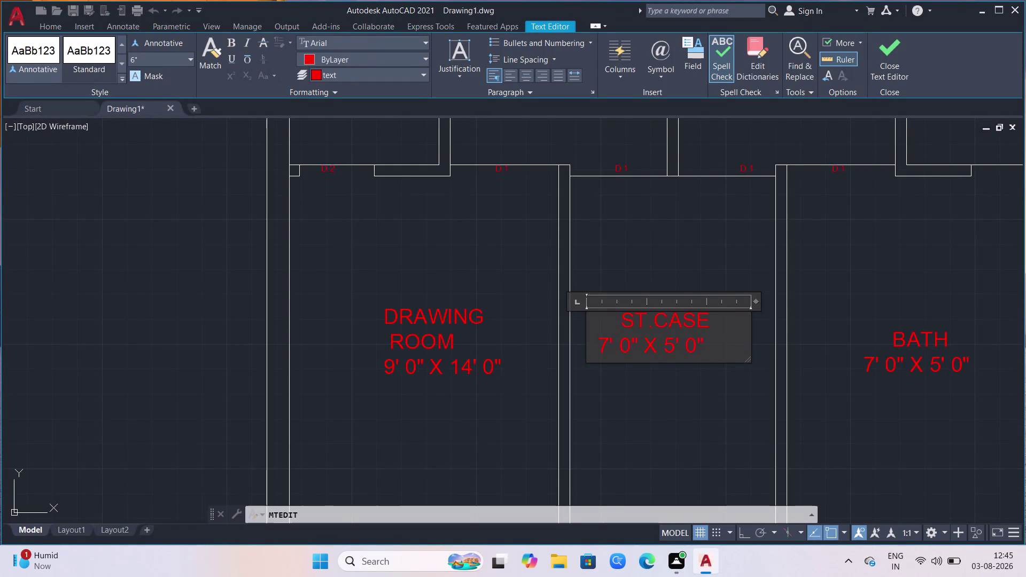
key(space)
key(space)
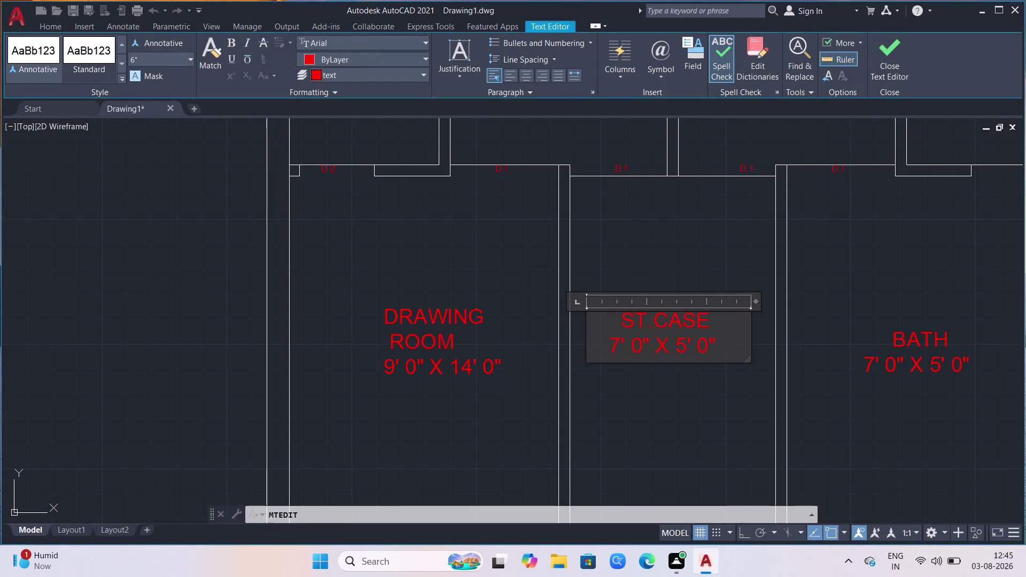
click(643, 340)
key(BackSpace)
key(6)
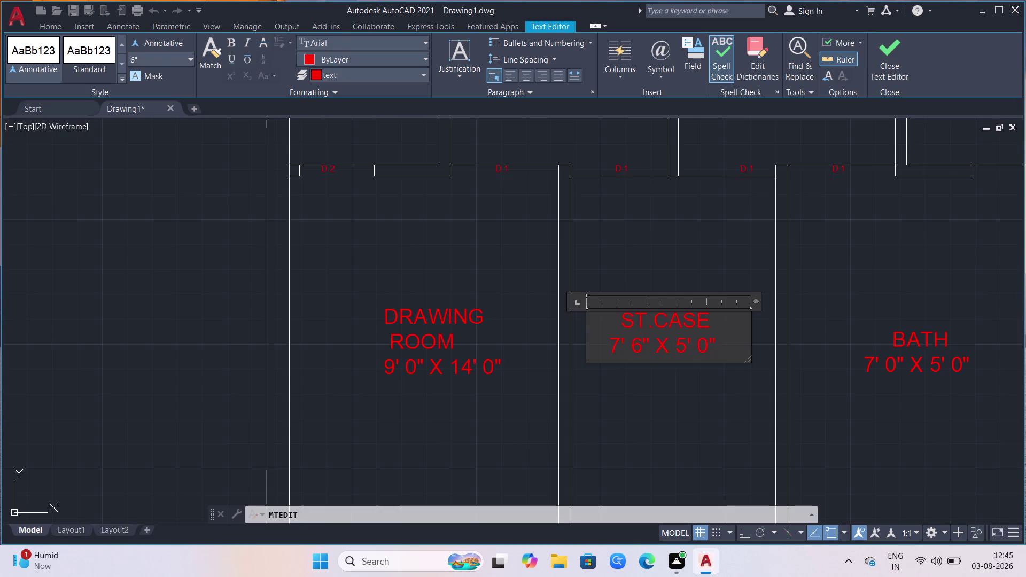
click(686, 346)
key(BackSpace)
text(14)
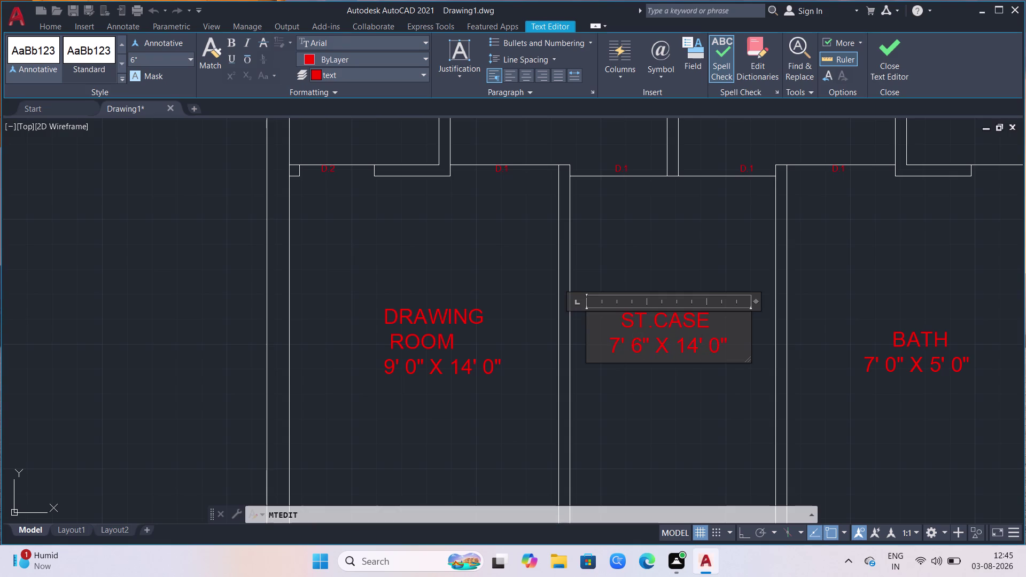
click(728, 416)
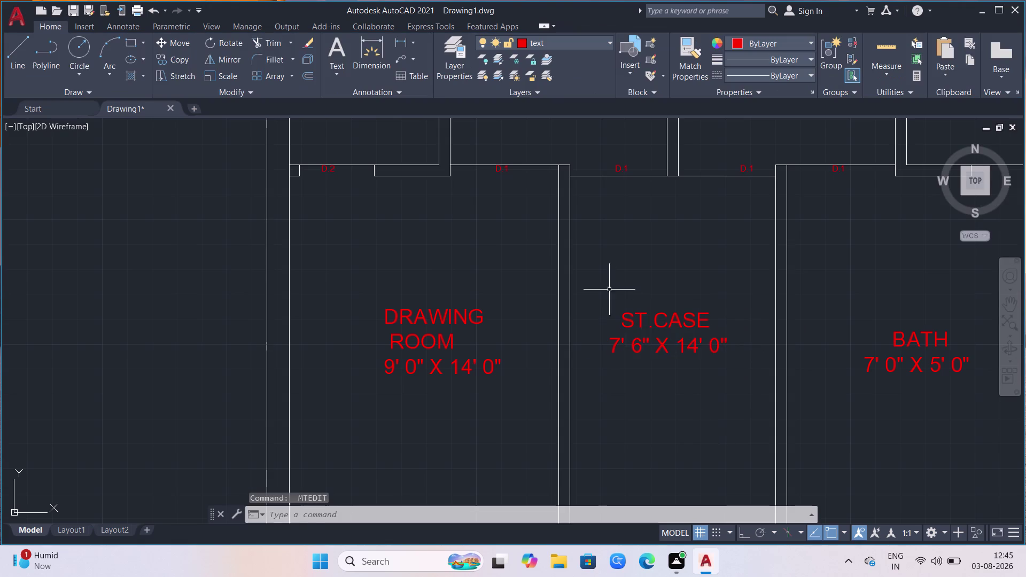
Move the ST.CASE label up near the doors.
click(648, 333)
click(629, 327)
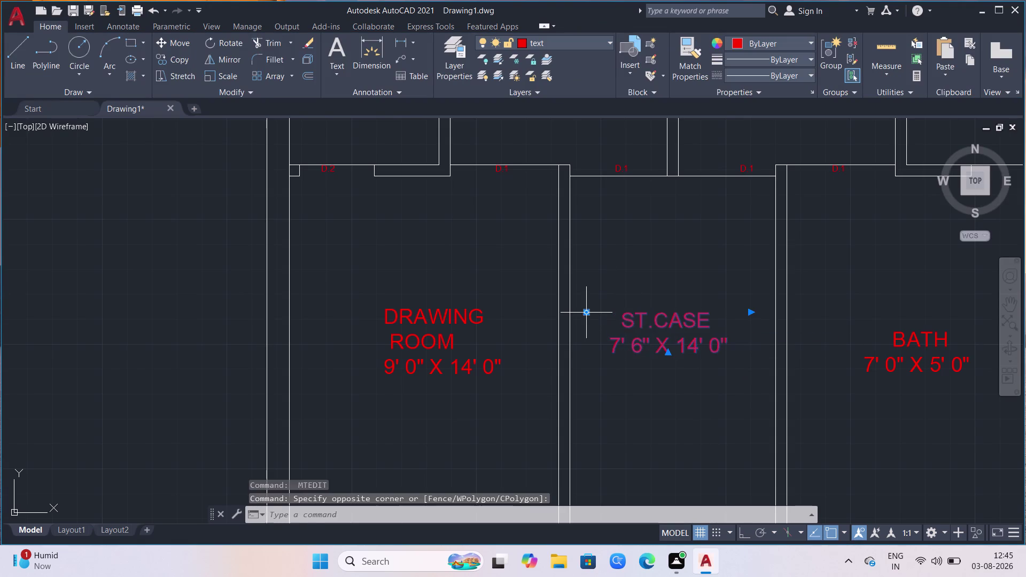
click(587, 313)
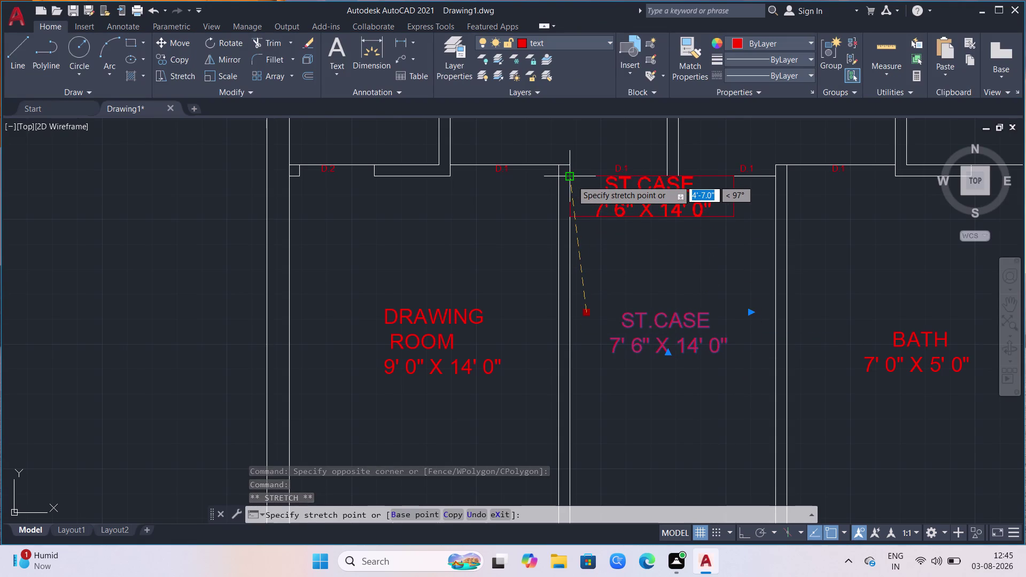
click(571, 180)
key(space)
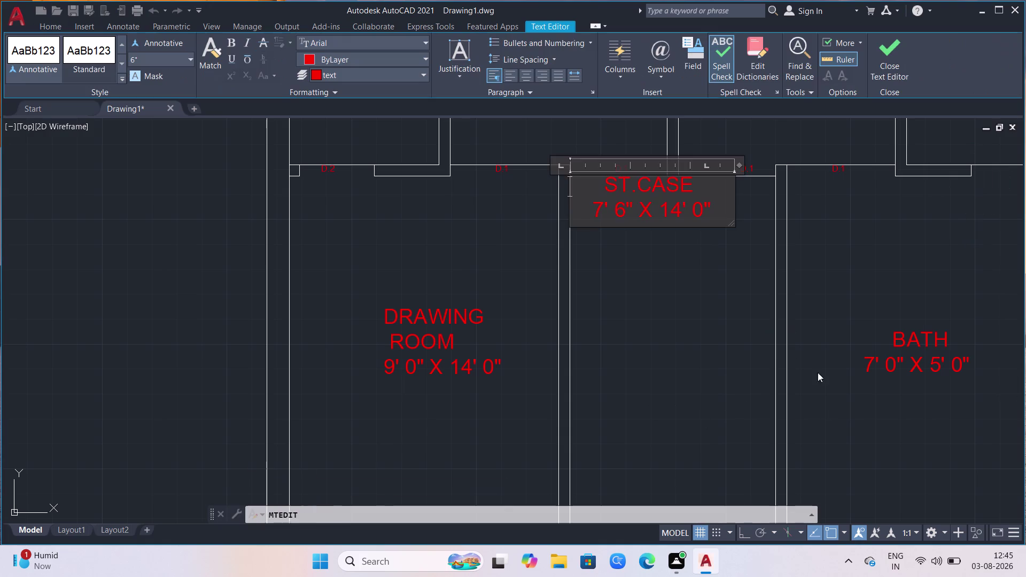
click(726, 356)
scroll(down, 3)
scroll(up, 3)
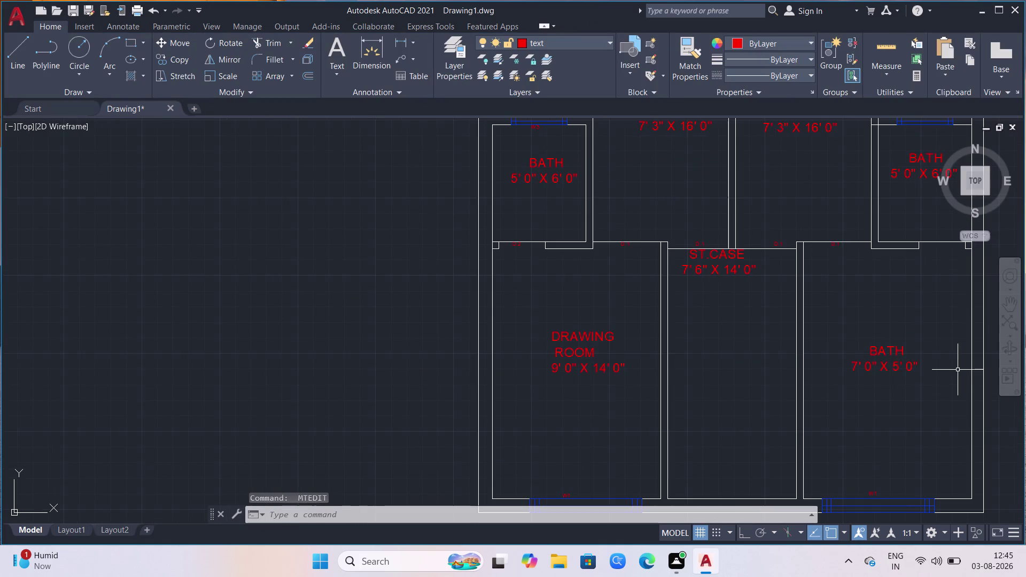
Replace BATH with DRAWING in the right-hand copied label.
click(867, 360)
key(space)
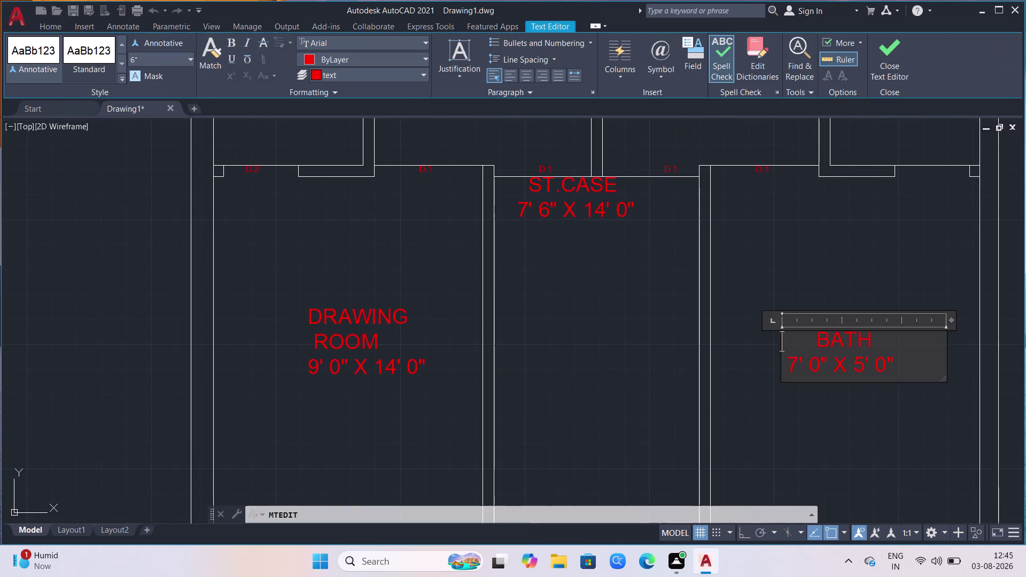
click(900, 344)
key(BackSpace)
key(BackSpace)
key(BackSpace)
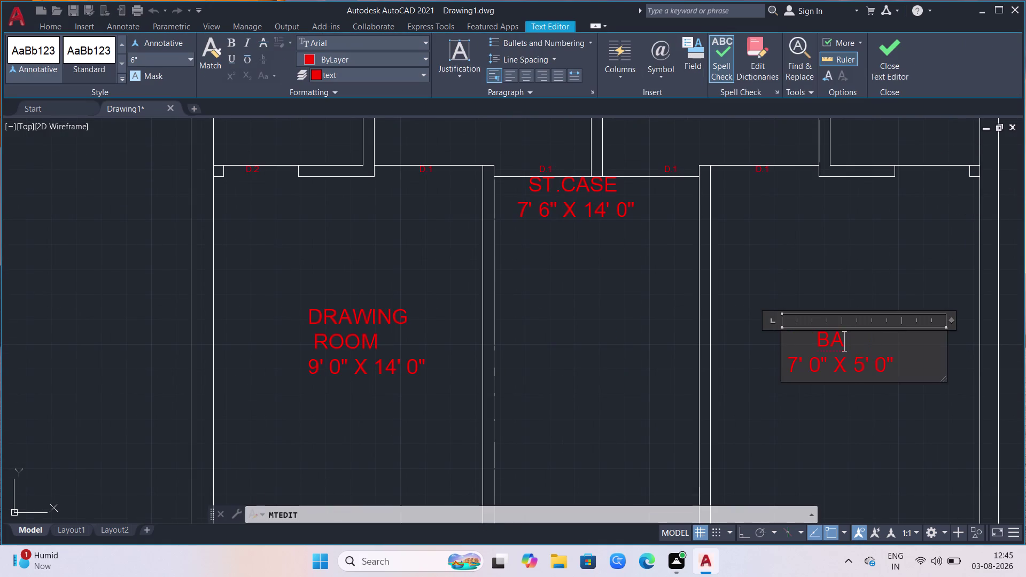
key(BackSpace)
key(BackSpace)
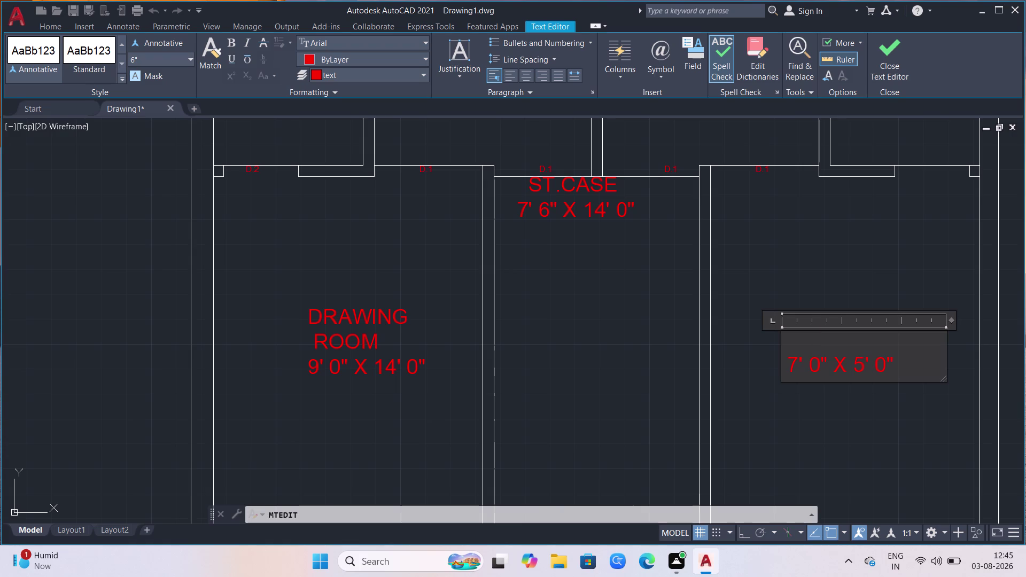
key(BackSpace)
key(BackSpace)
key(BackSpace)
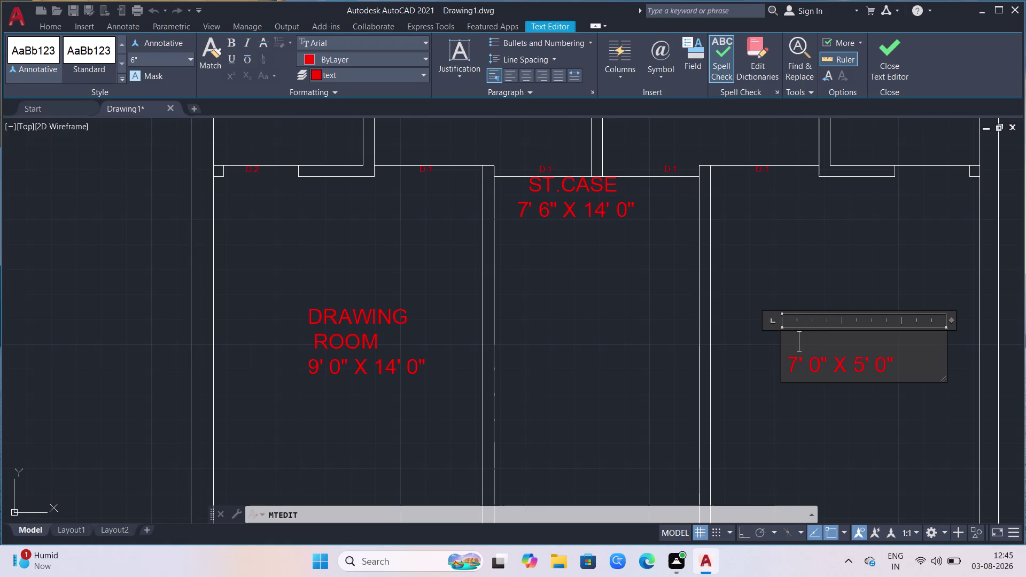
text(DR)
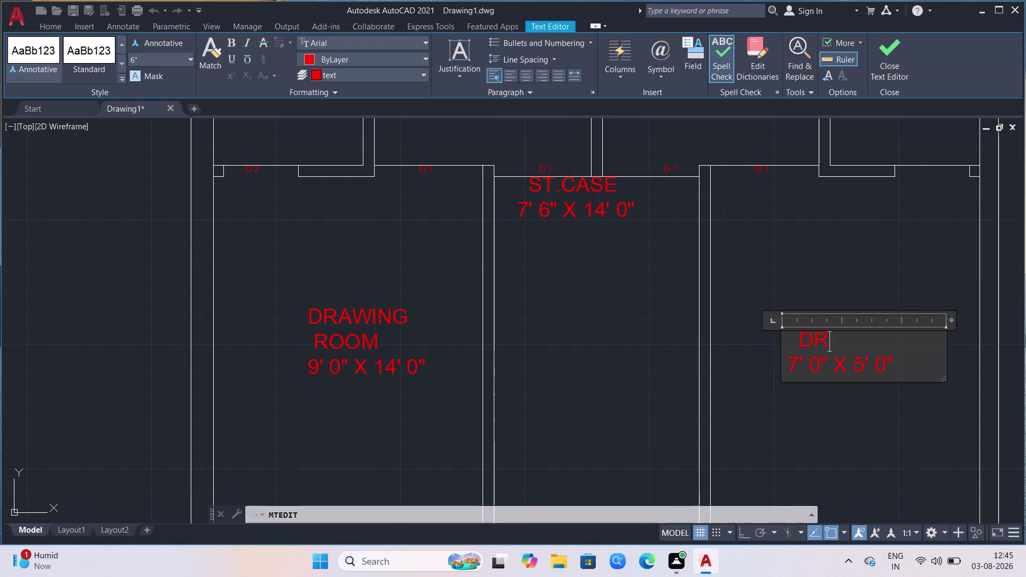
text(A)
text(WI)
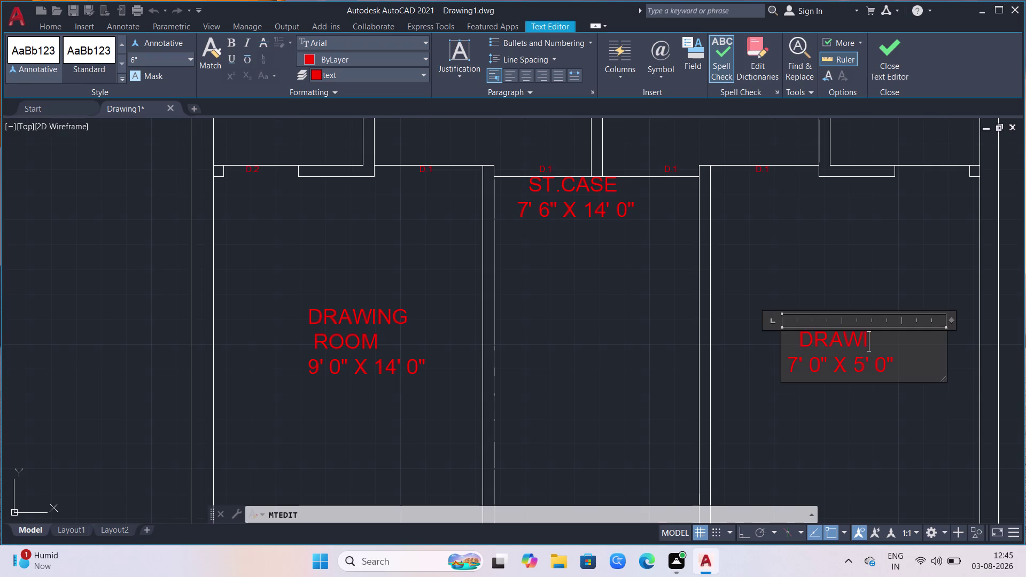
text(NG)
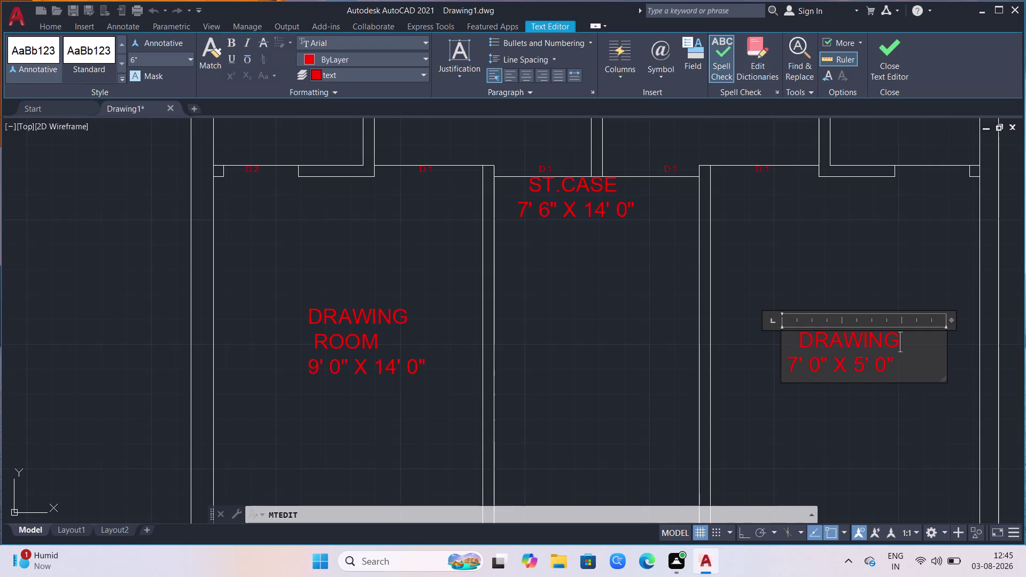
Change the label's size line to 9' 0" X 14' 0".
click(787, 365)
key(space)
key(space)
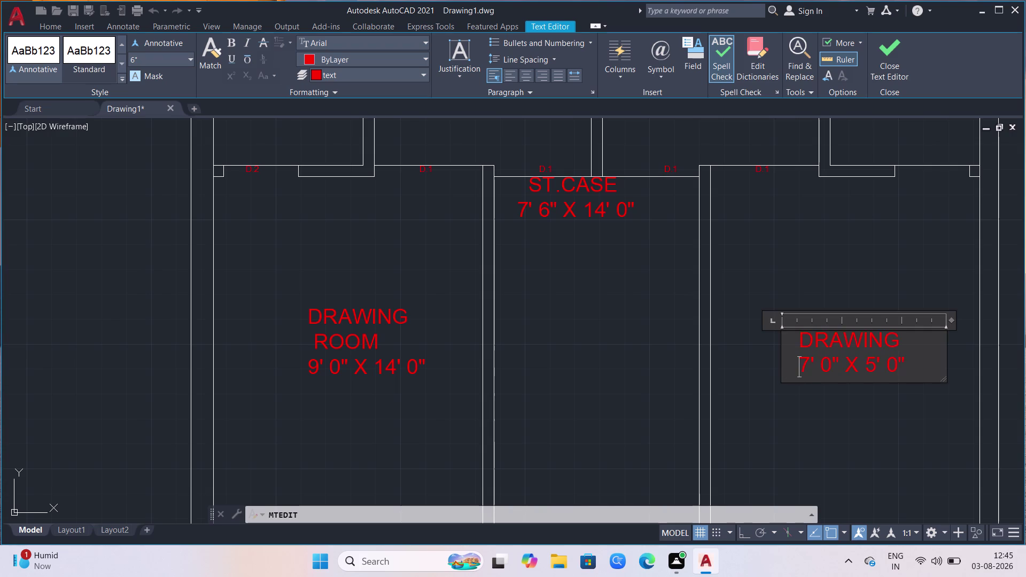
click(810, 364)
key(BackSpace)
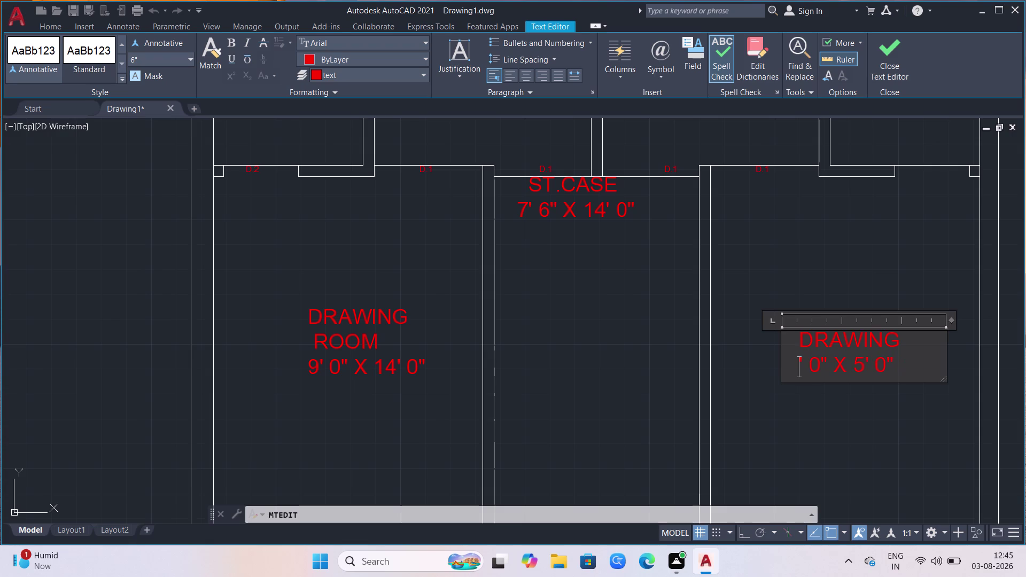
key(9)
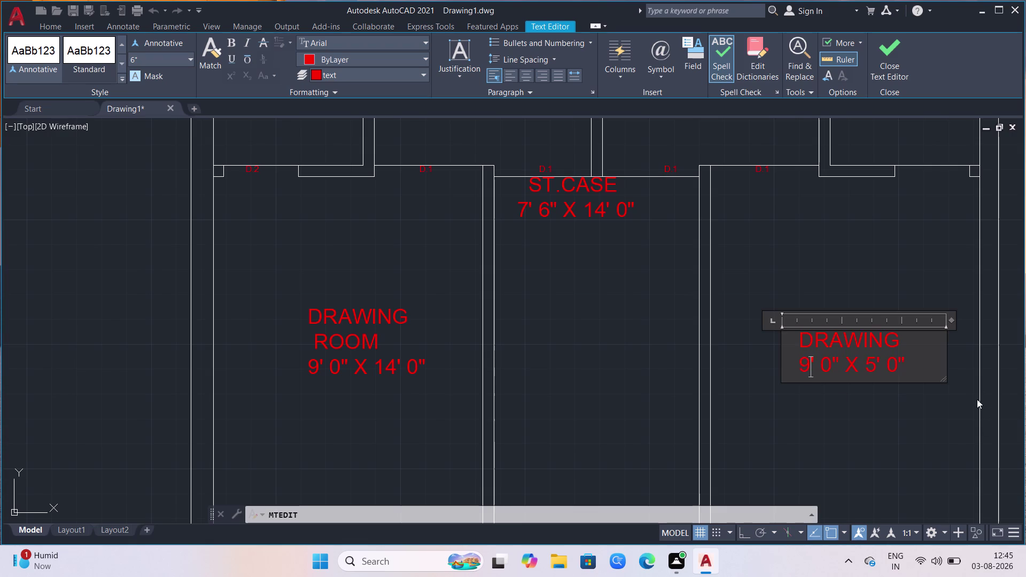
click(876, 368)
key(BackSpace)
text(14)
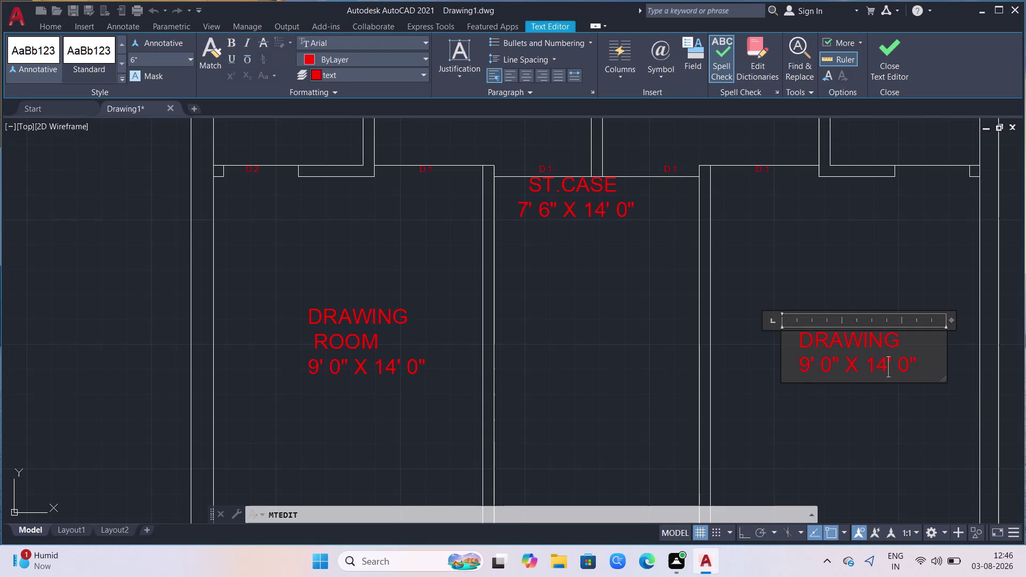
click(873, 243)
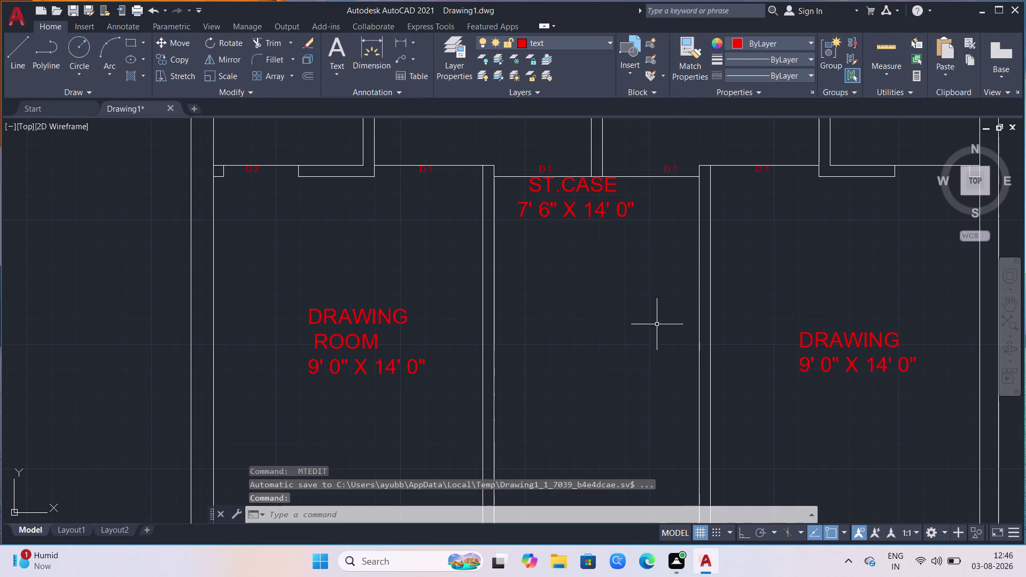
Add a new line after DRAWING in the right label and begin typing ROOM.
scroll(down, 3)
click(720, 342)
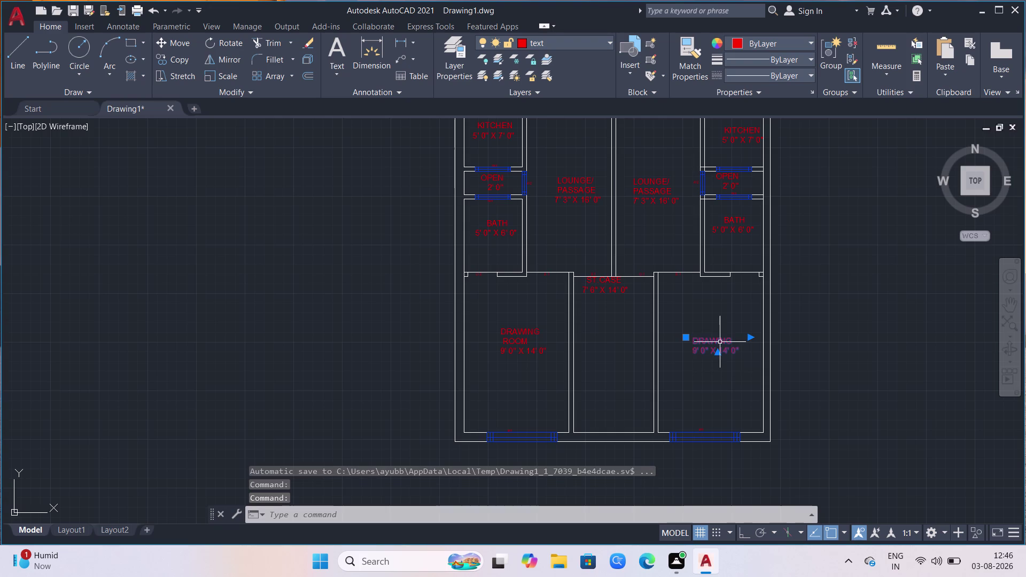
key(space)
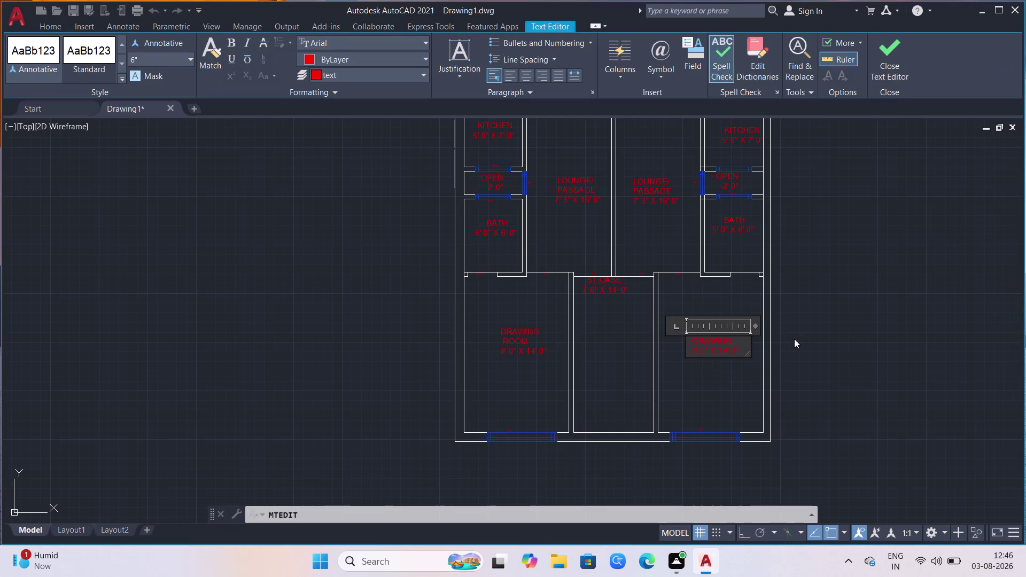
click(732, 340)
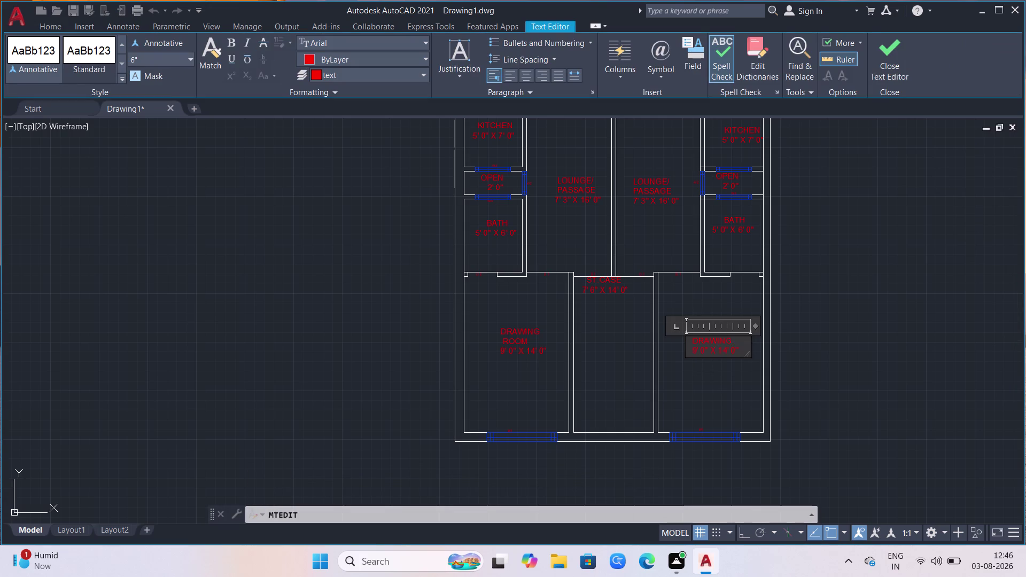
key(Return)
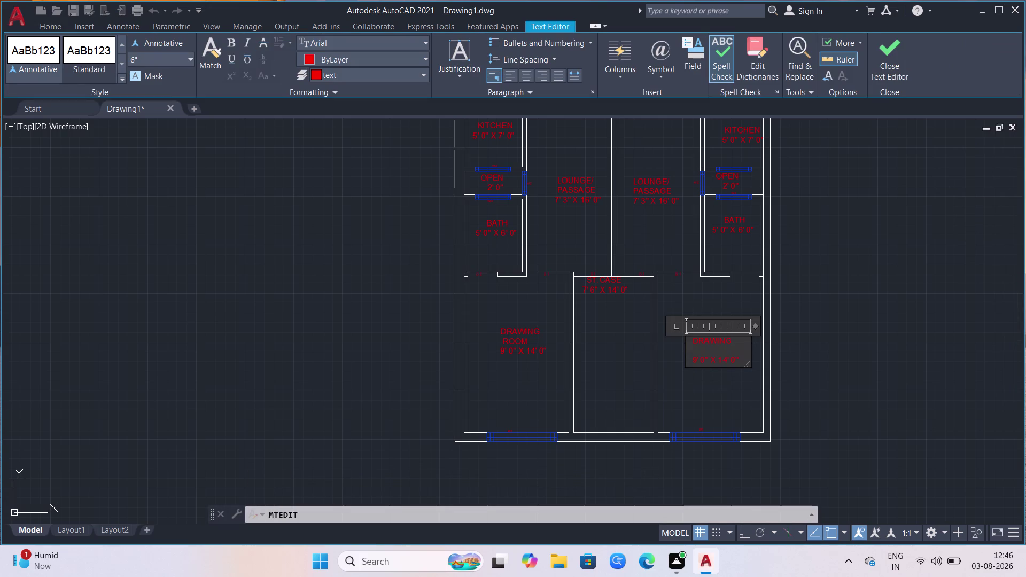
text(ROO)
key(m)
key(BackSpace)
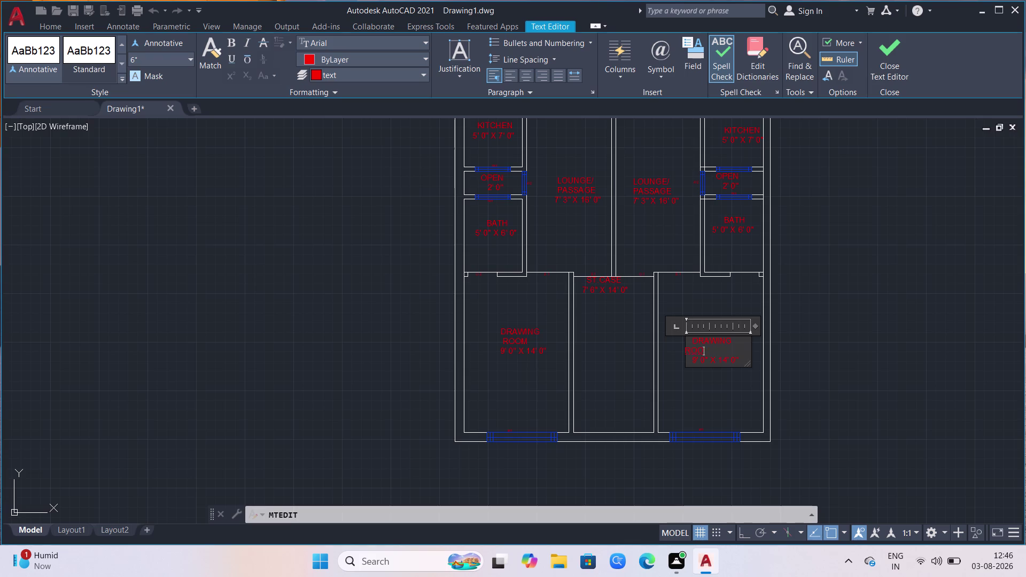
Clear the misplaced characters and retype ROOM on its own line.
key(BackSpace)
key(BackSpace)
key(BackSpace)
key(BackSpace)
key(Return)
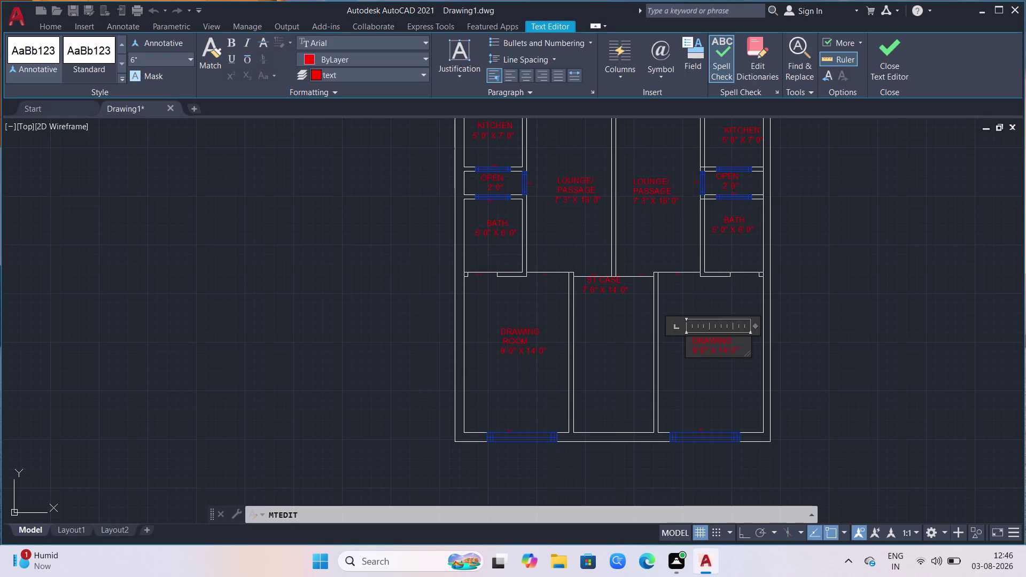
key(space)
key(space)
key(space)
key(space)
text(ROO)
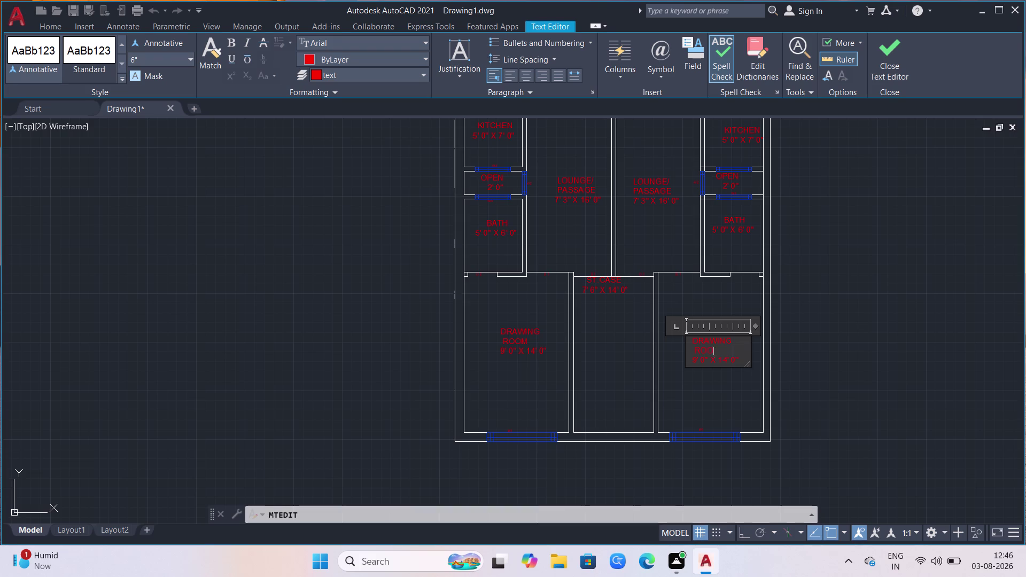
text(M)
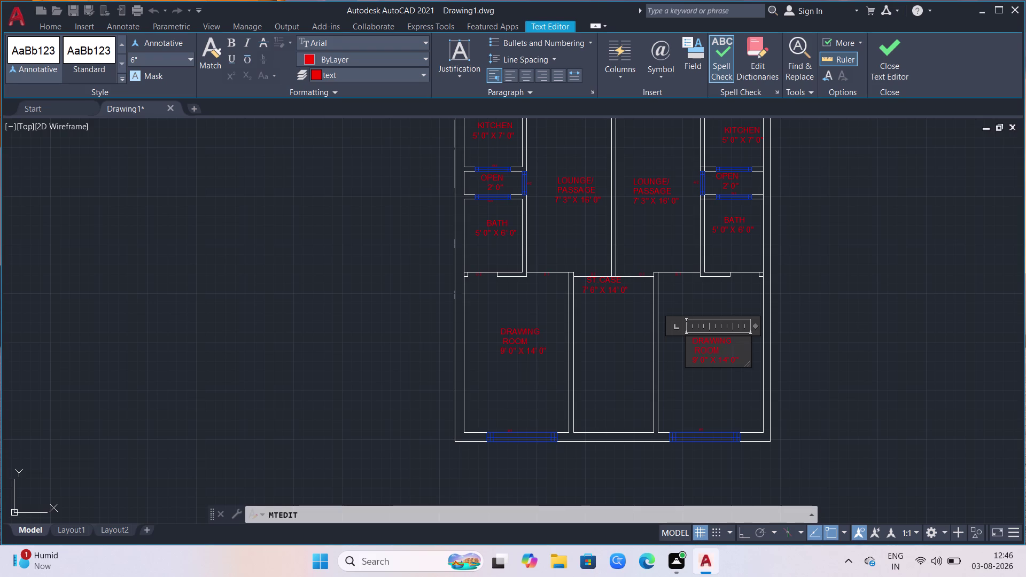
click(696, 405)
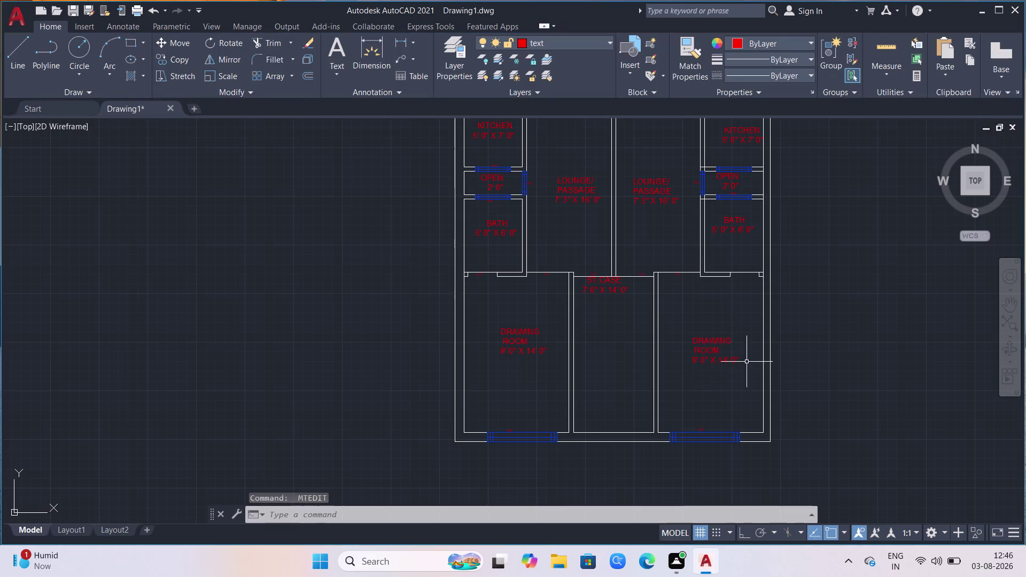
scroll(down, 3)
scroll(up, 3)
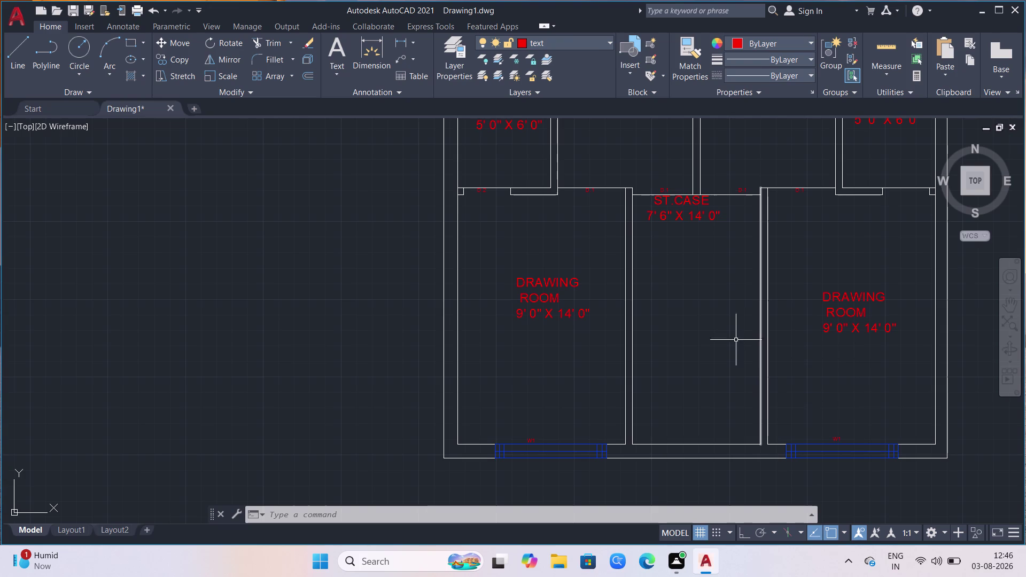
scroll(up, 3)
scroll(down, 3)
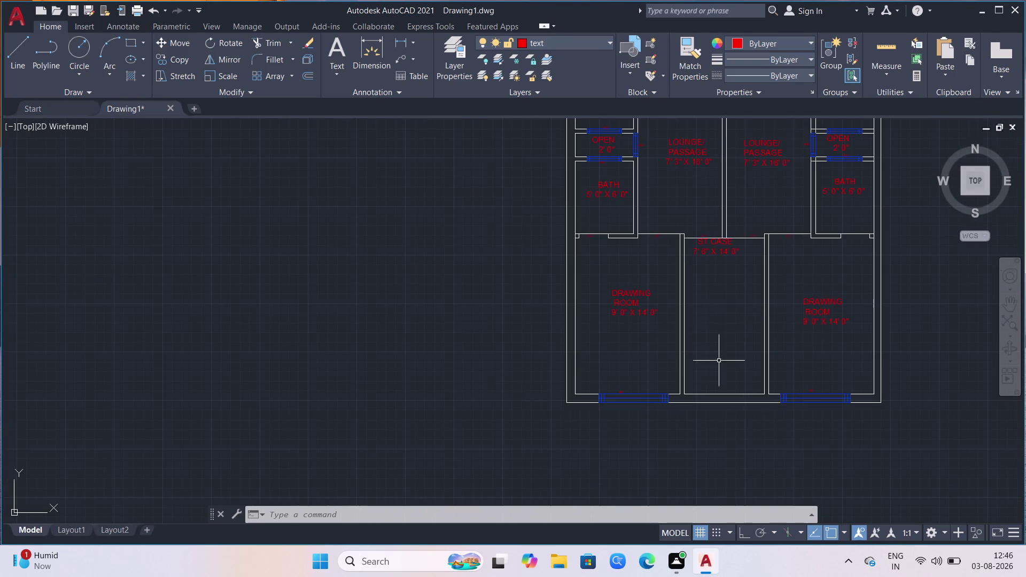
scroll(up, 3)
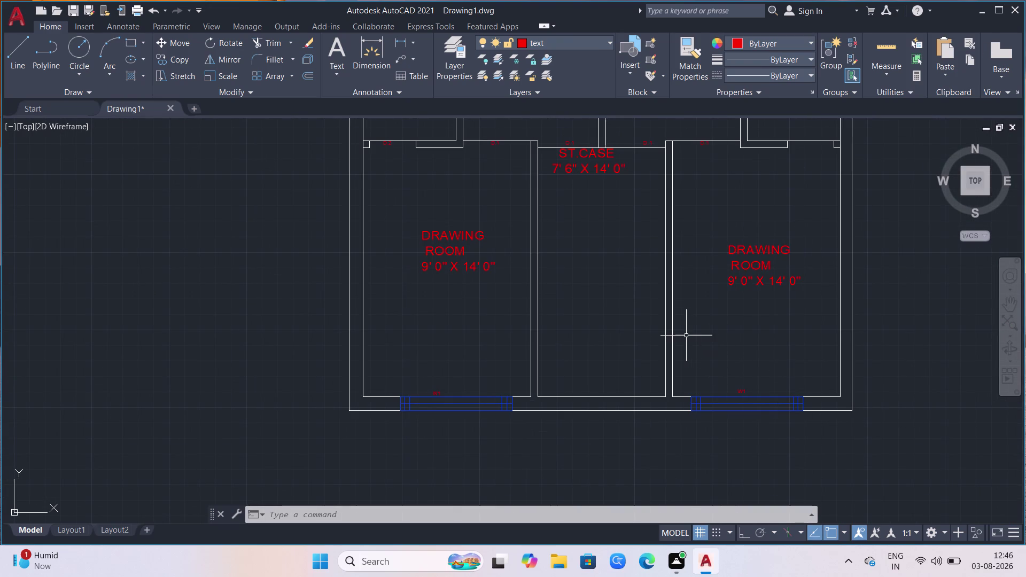
Switch the current layer to walls using the Home tab layer list.
scroll(down, 3)
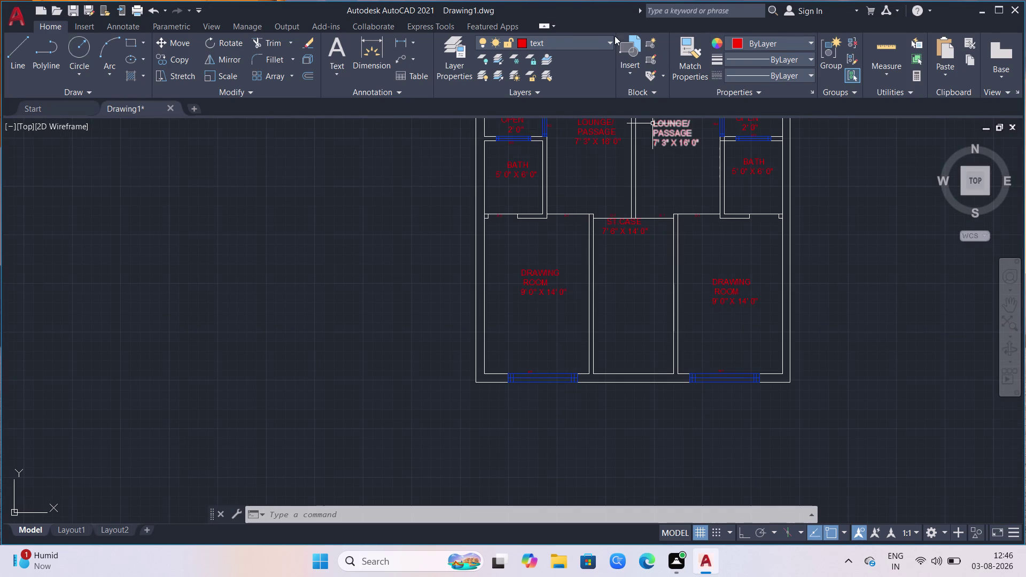
click(605, 46)
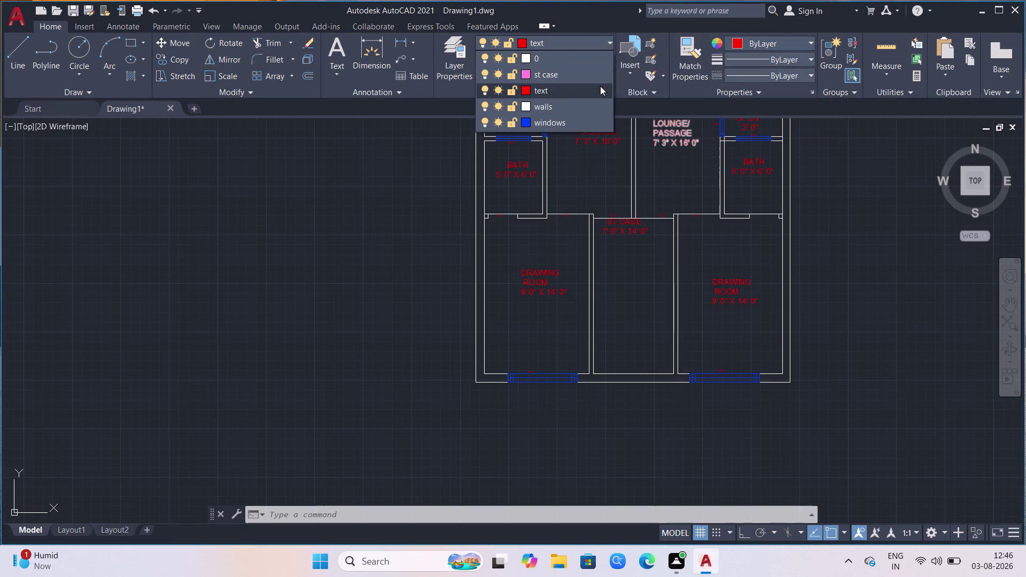
click(555, 110)
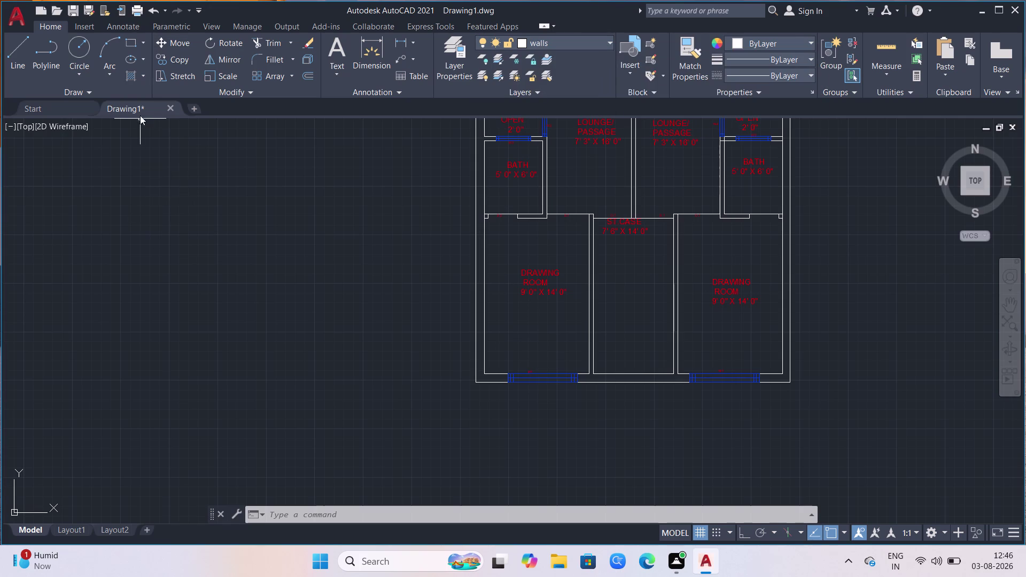
click(24, 44)
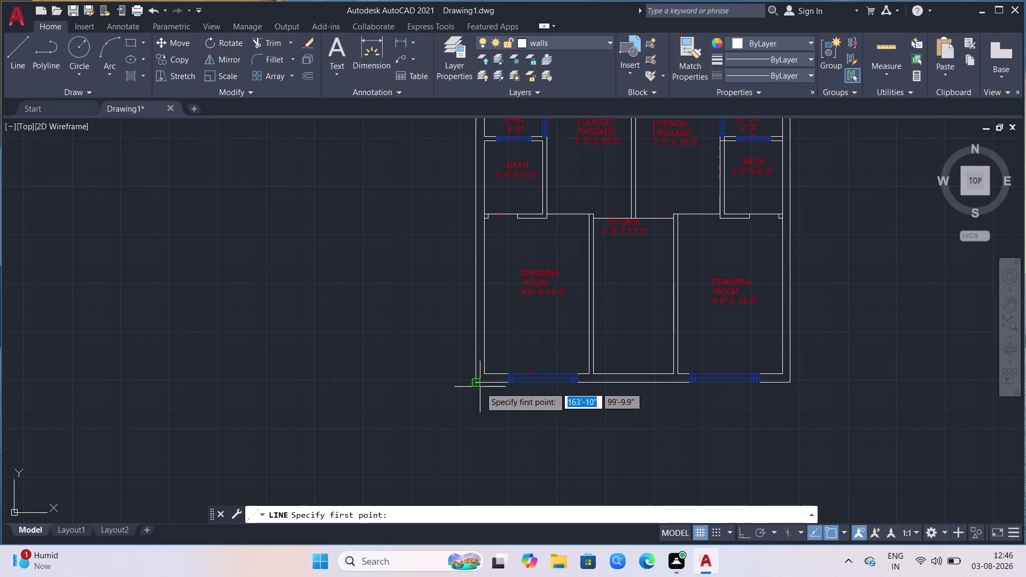
Start the projection at the plan's bottom-left corner with a 3' downward edge.
click(480, 387)
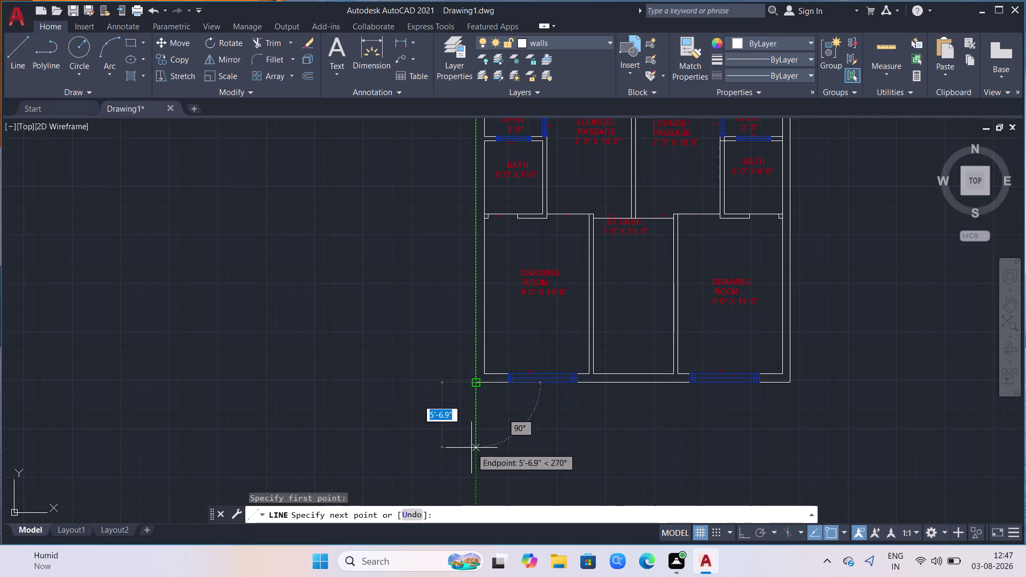
text(2')
key(Return)
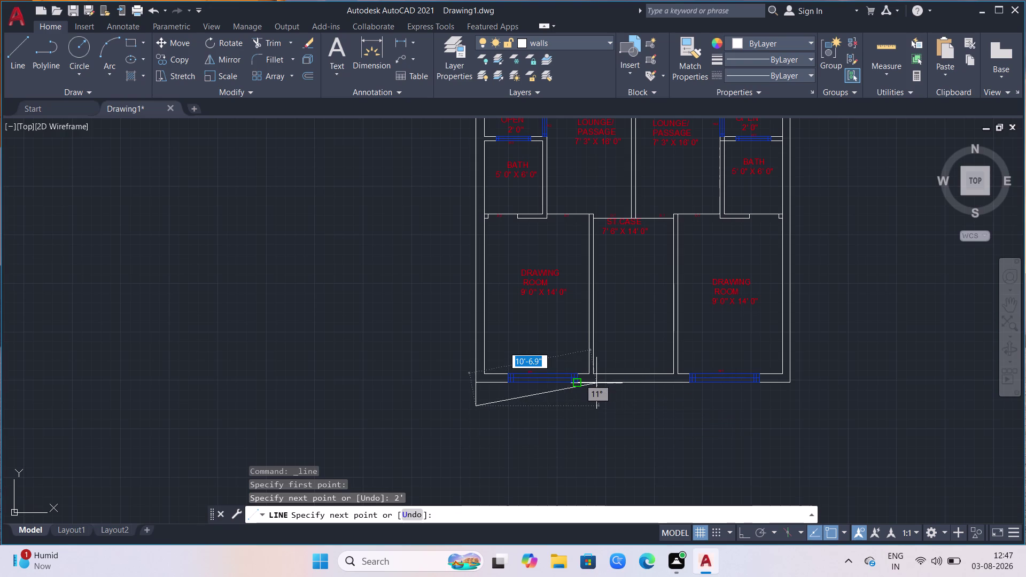
key(ctrl+z)
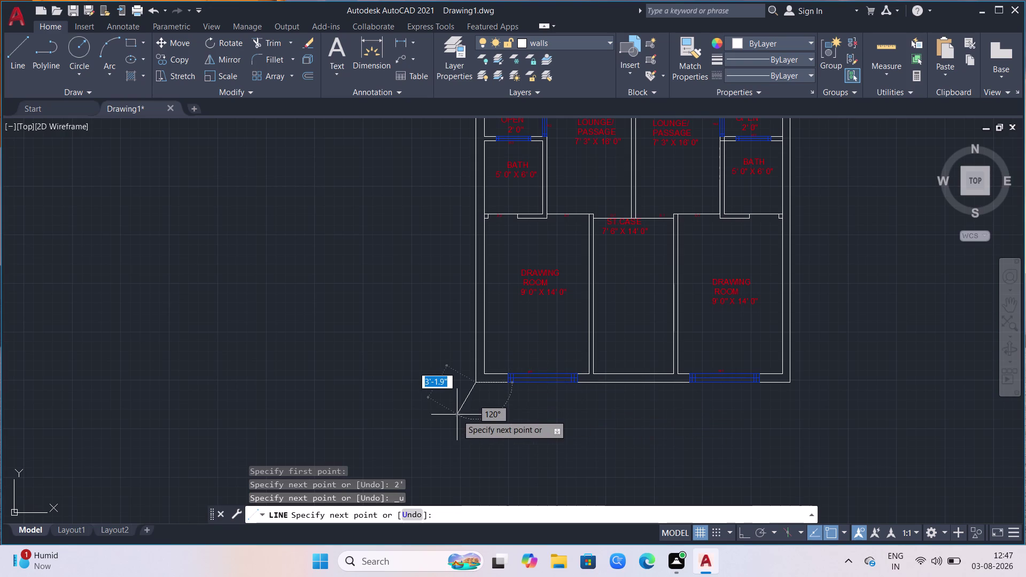
text(3')
key(Return)
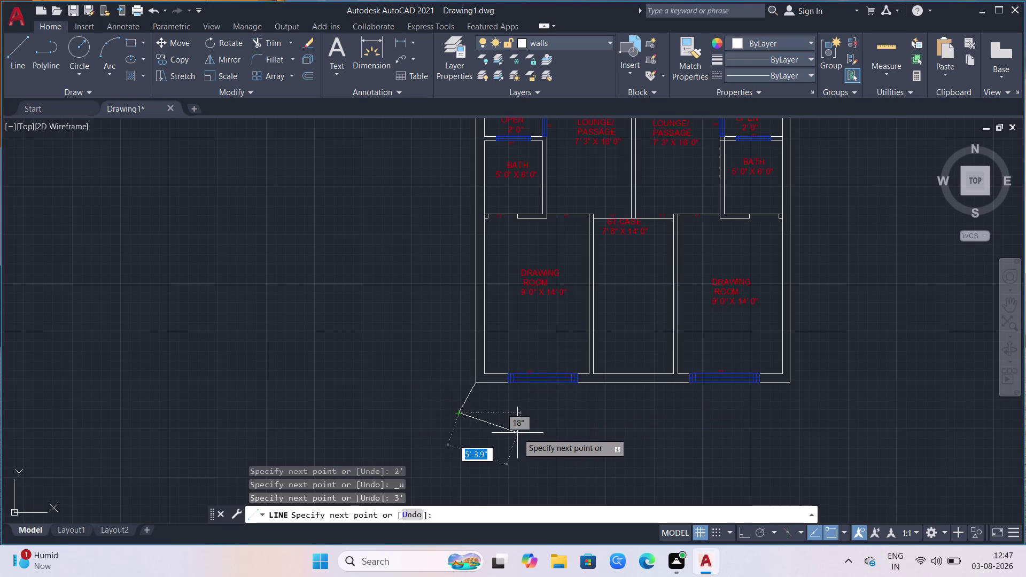
key(ctrl+z)
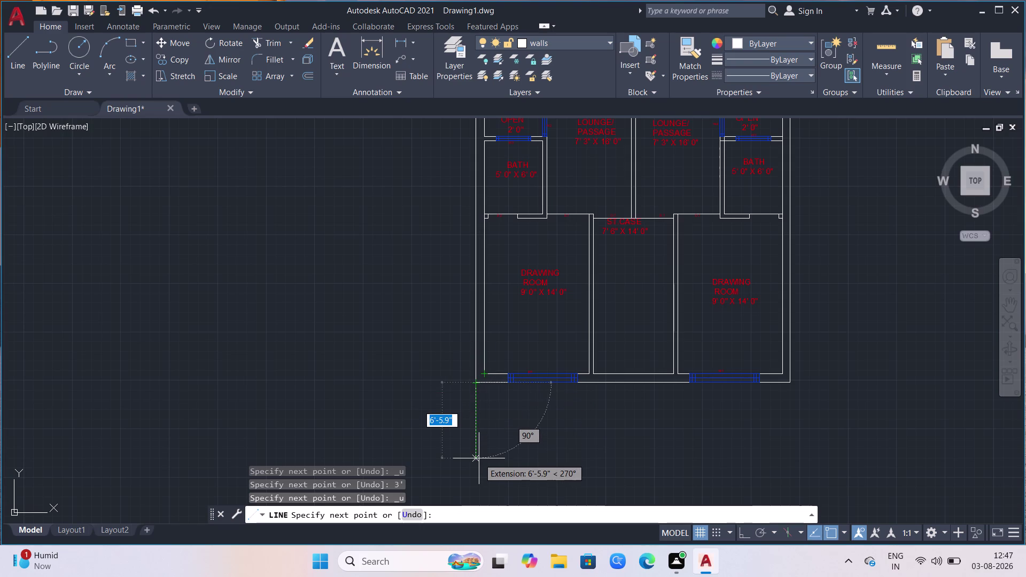
text(3')
key(Return)
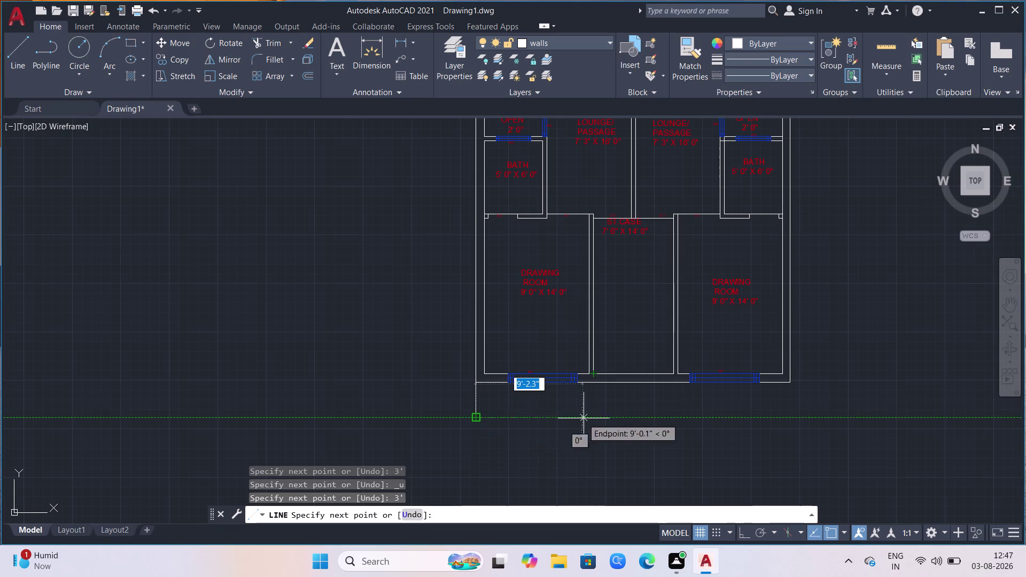
Draw the bottom edge to the staircase wall and close it back up to the wall.
click(593, 419)
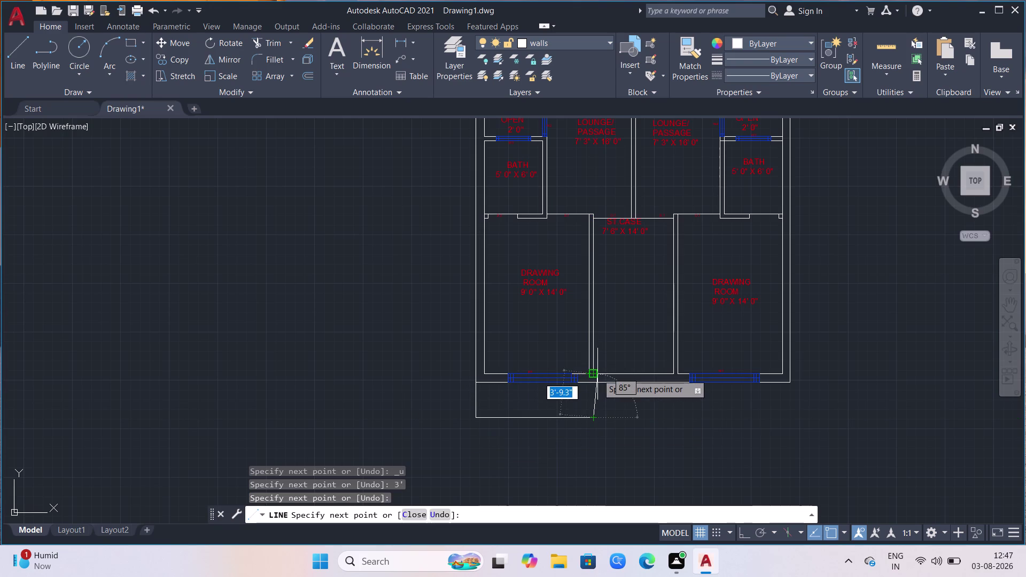
scroll(up, 3)
click(549, 366)
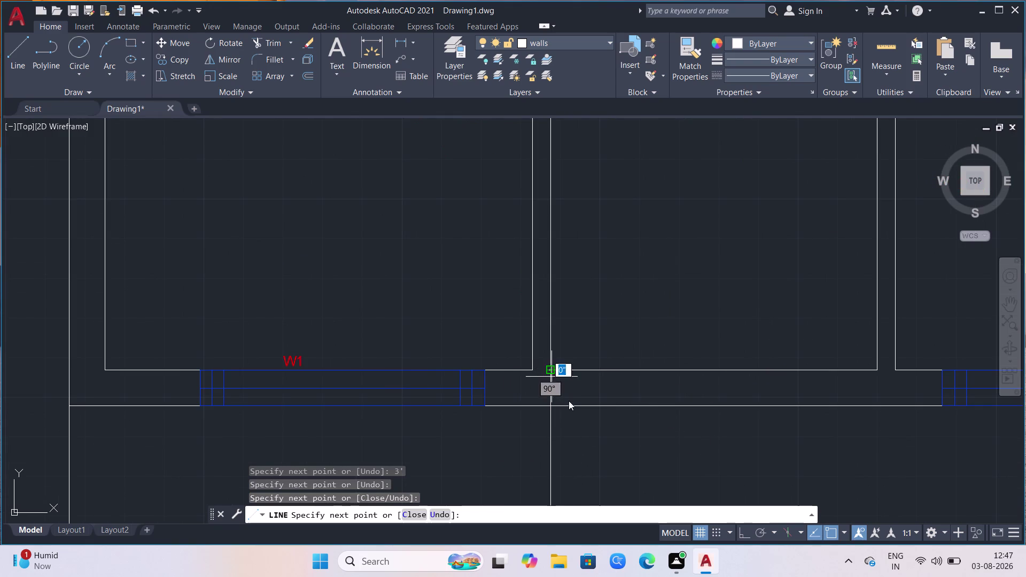
scroll(down, 3)
scroll(down, 3)
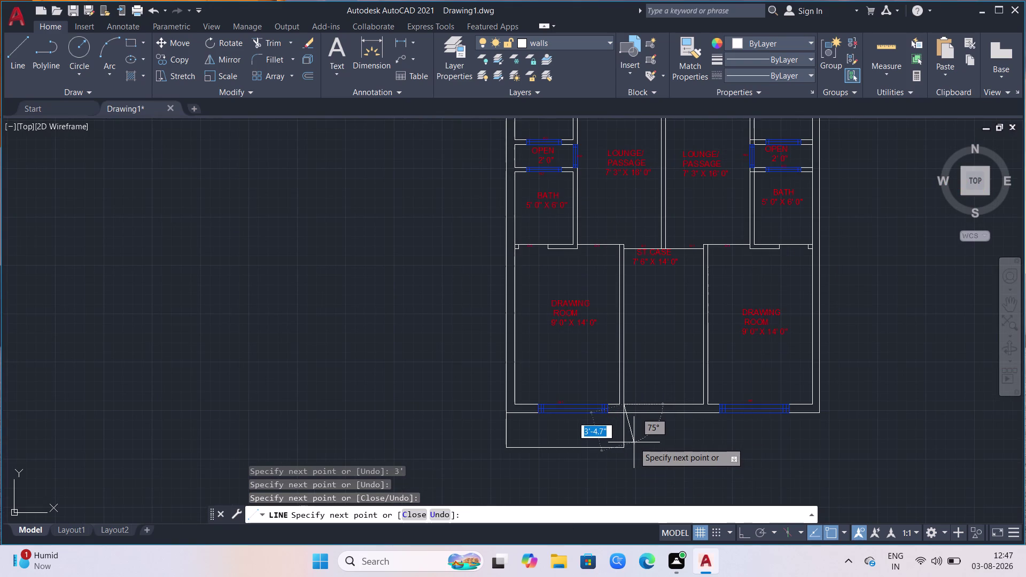
key(Escape)
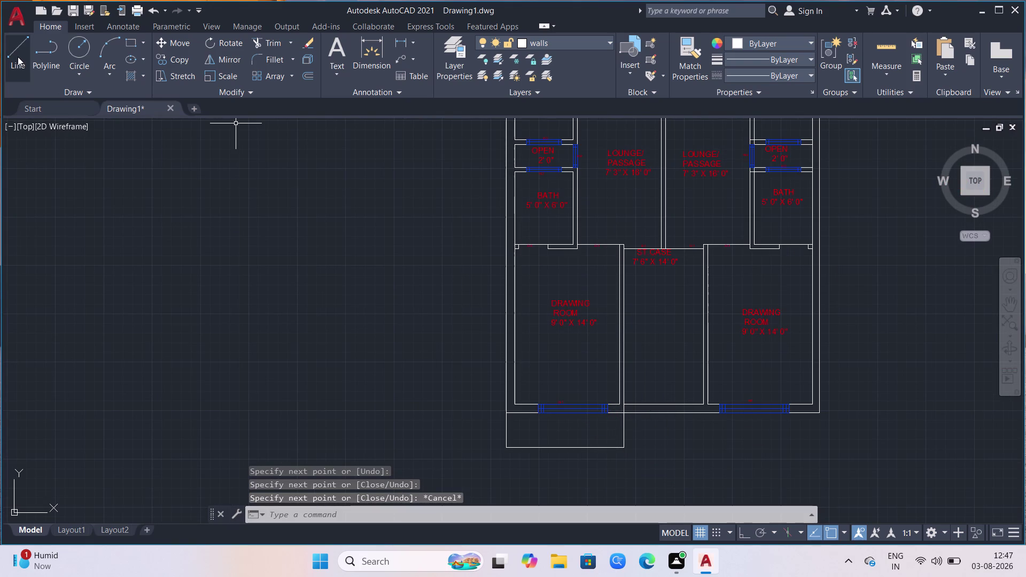
click(18, 57)
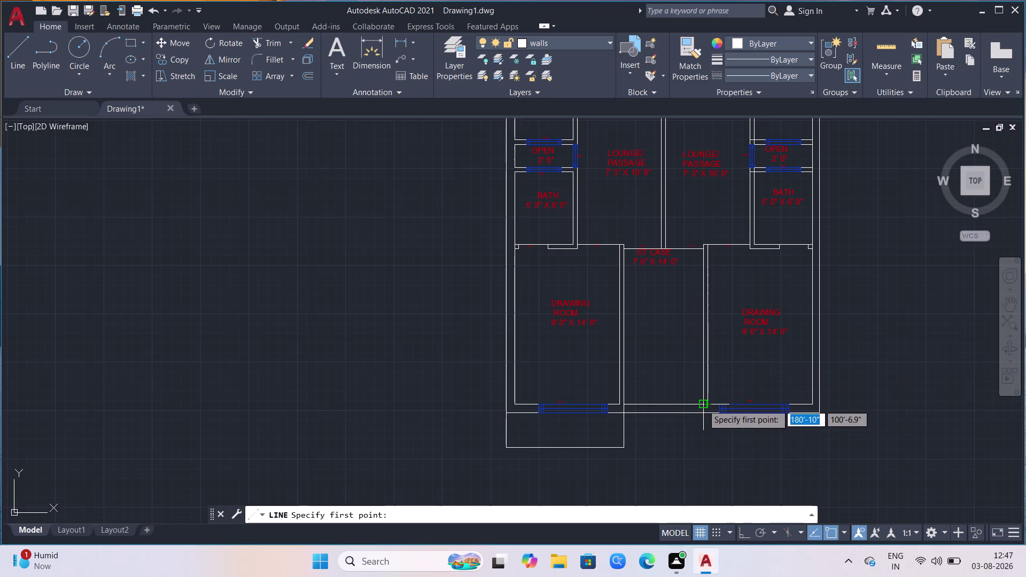
Cancel the stray line started at the right room's lower wall corner.
click(702, 403)
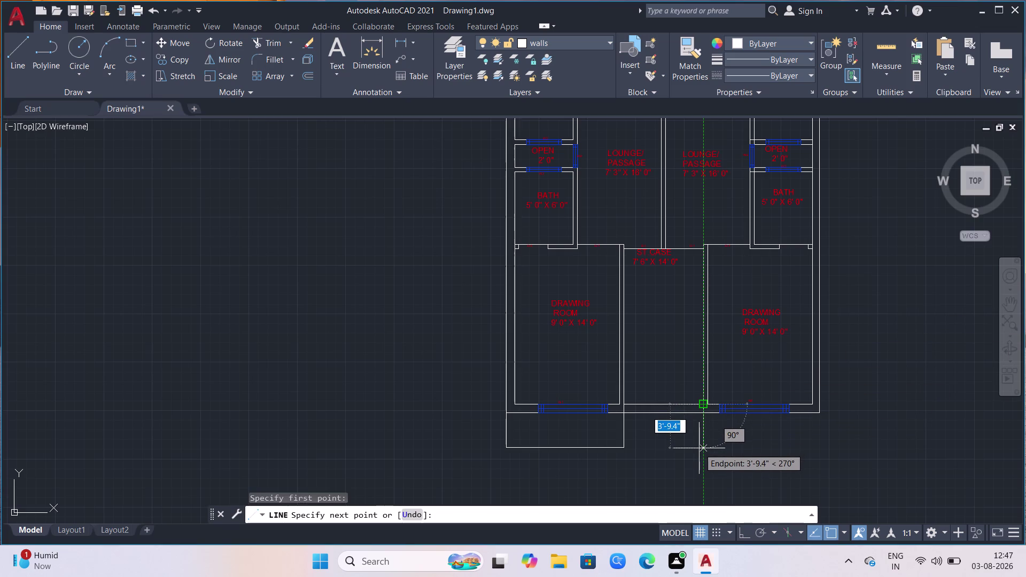
key(z)
key(Escape)
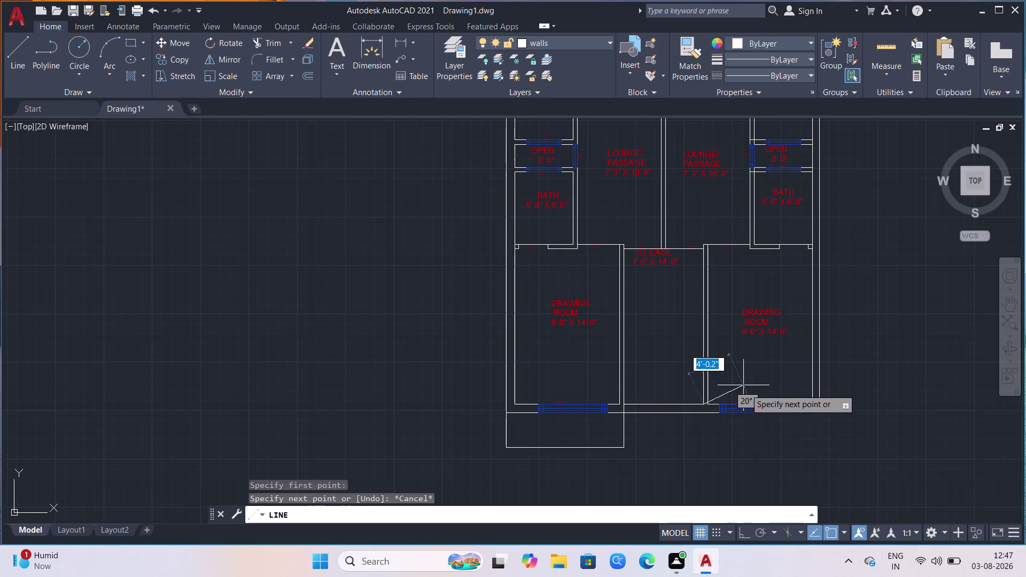
key(Escape)
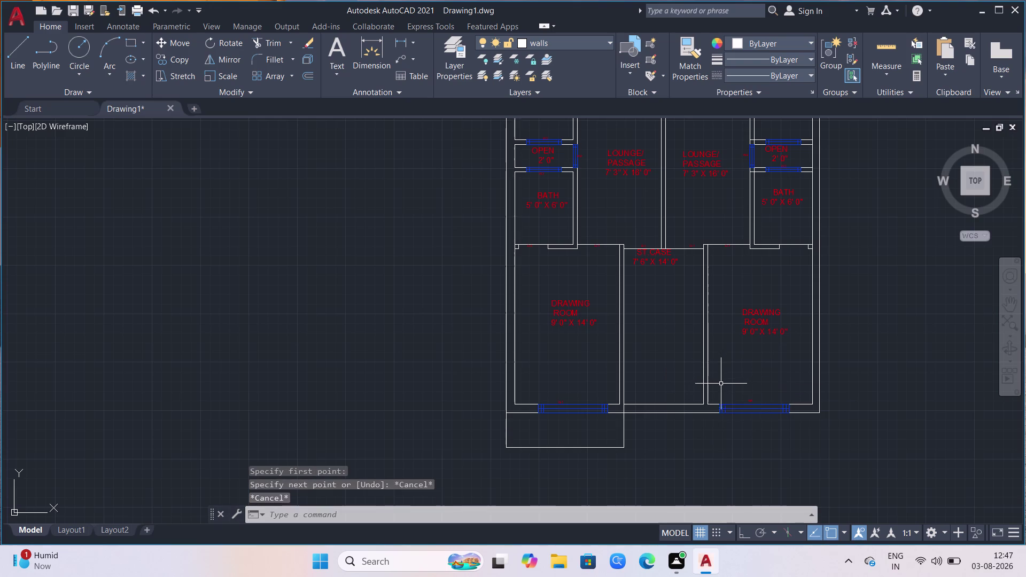
click(15, 51)
scroll(up, 3)
scroll(up, 3)
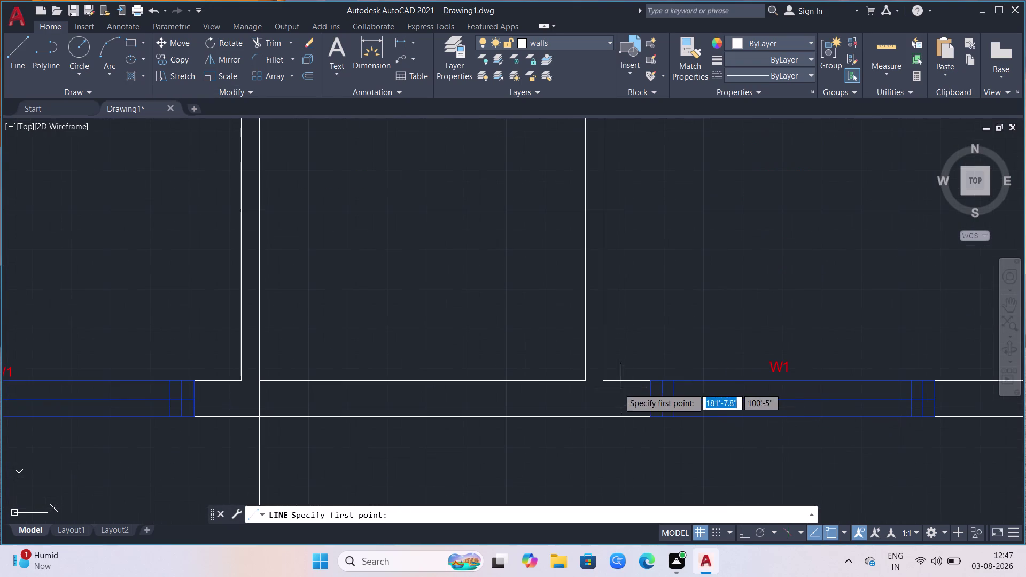
Draw the left, bottom and right edges of the projection under the right drawing room.
click(603, 380)
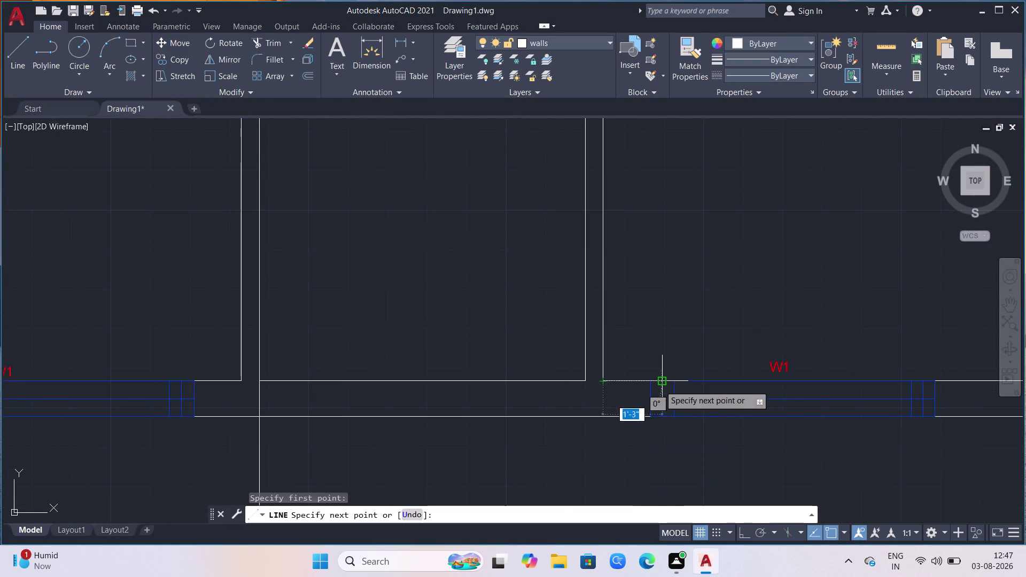
scroll(down, 3)
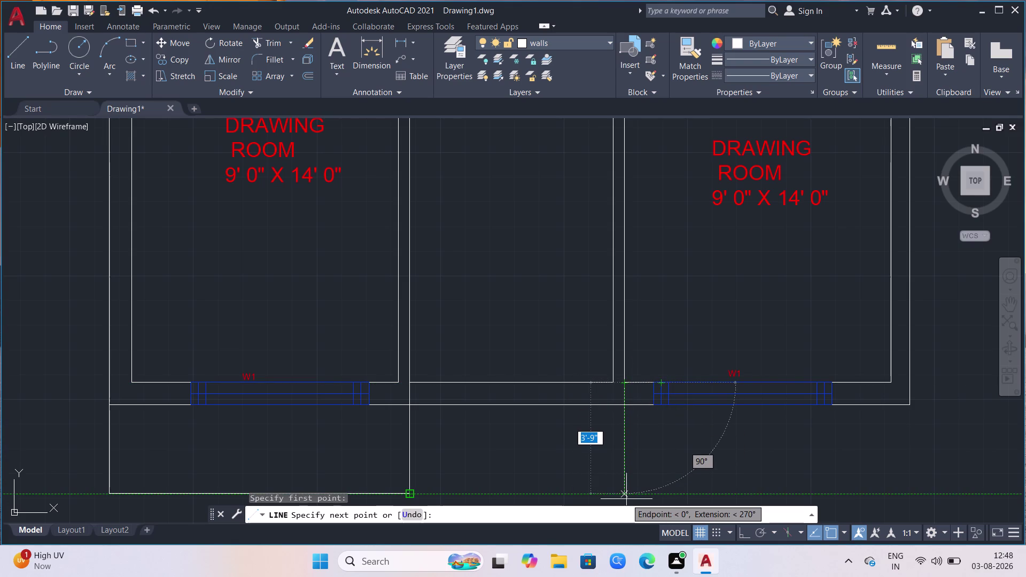
click(627, 499)
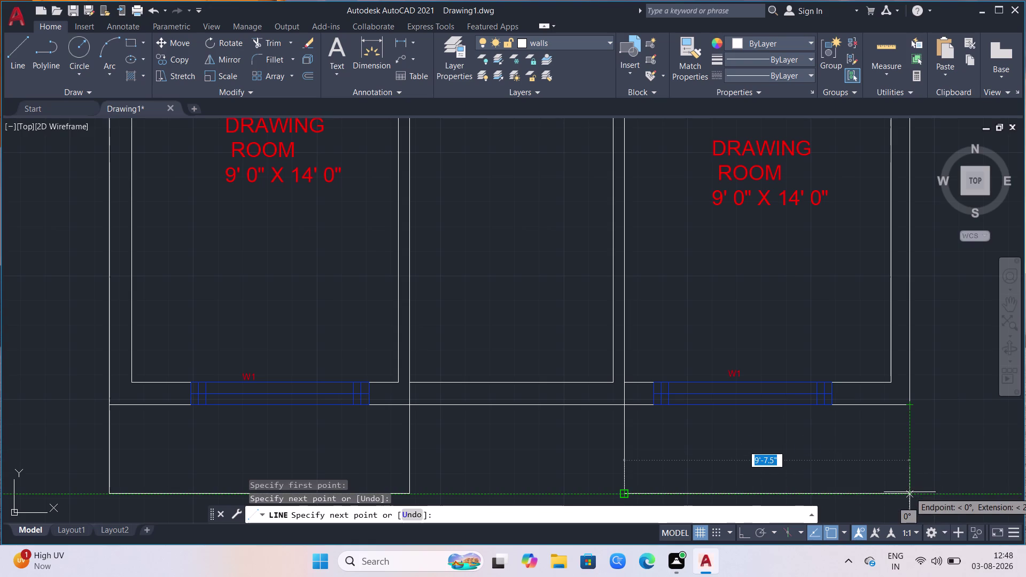
click(909, 492)
click(912, 410)
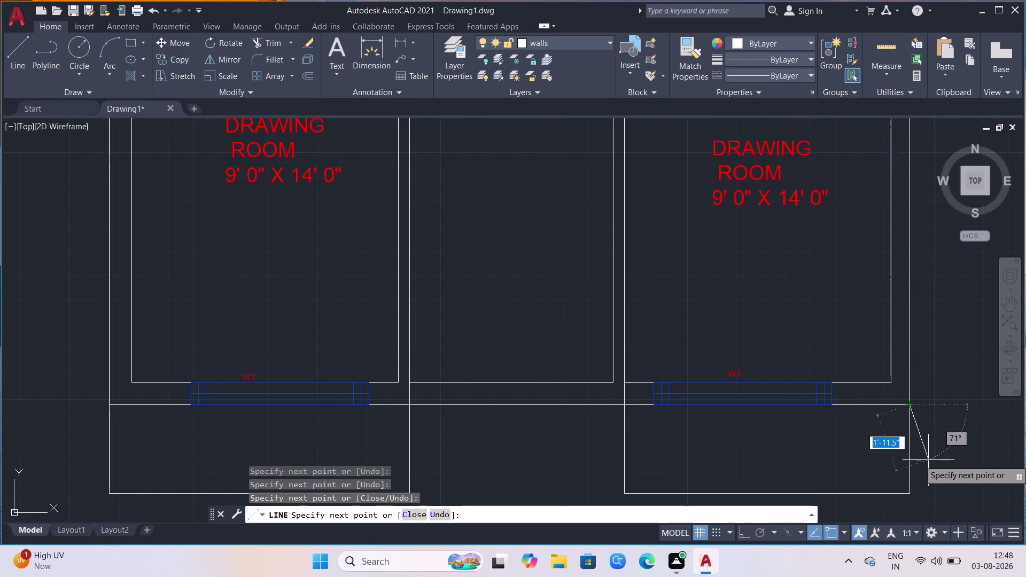
key(space)
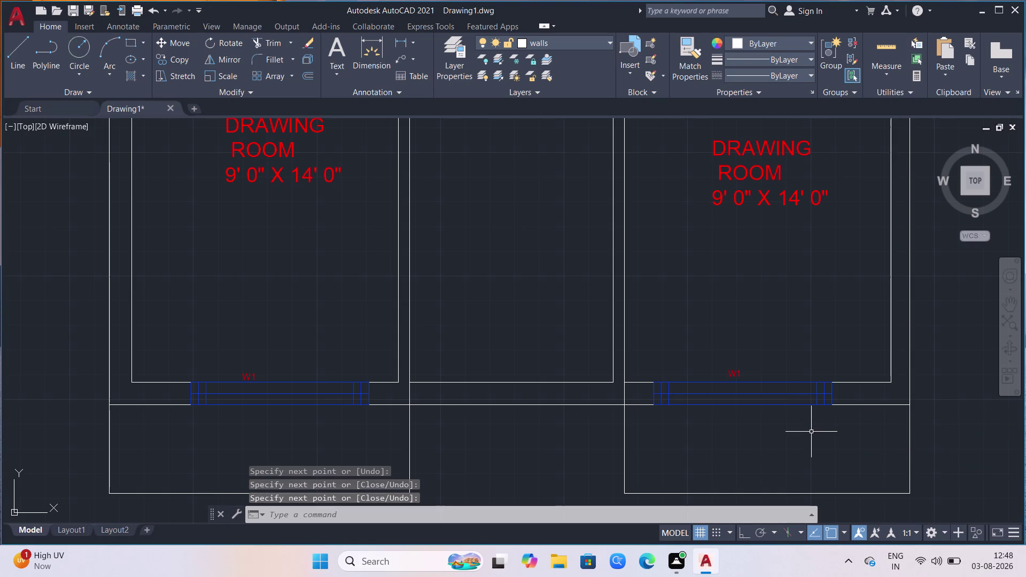
scroll(down, 3)
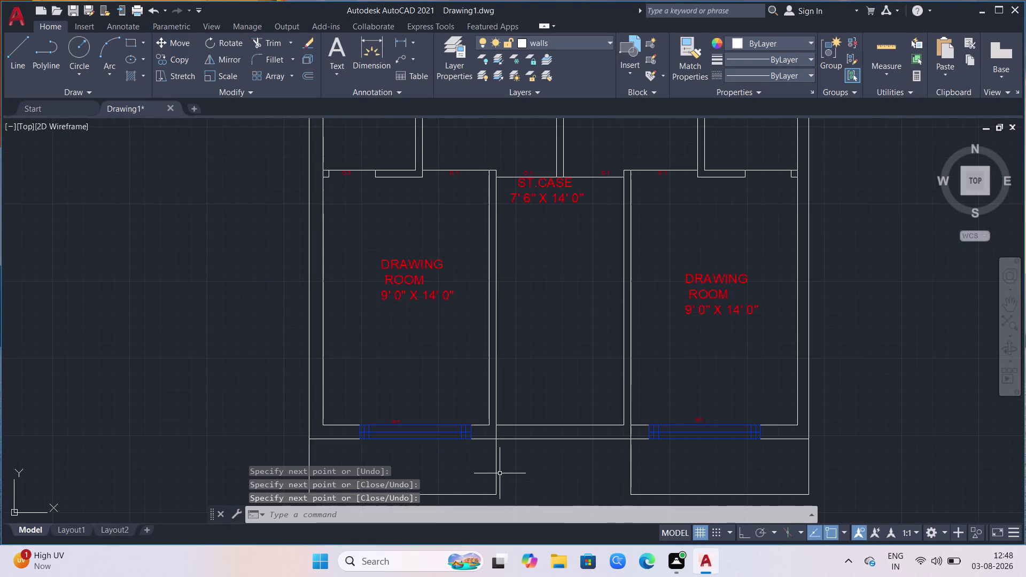
click(498, 465)
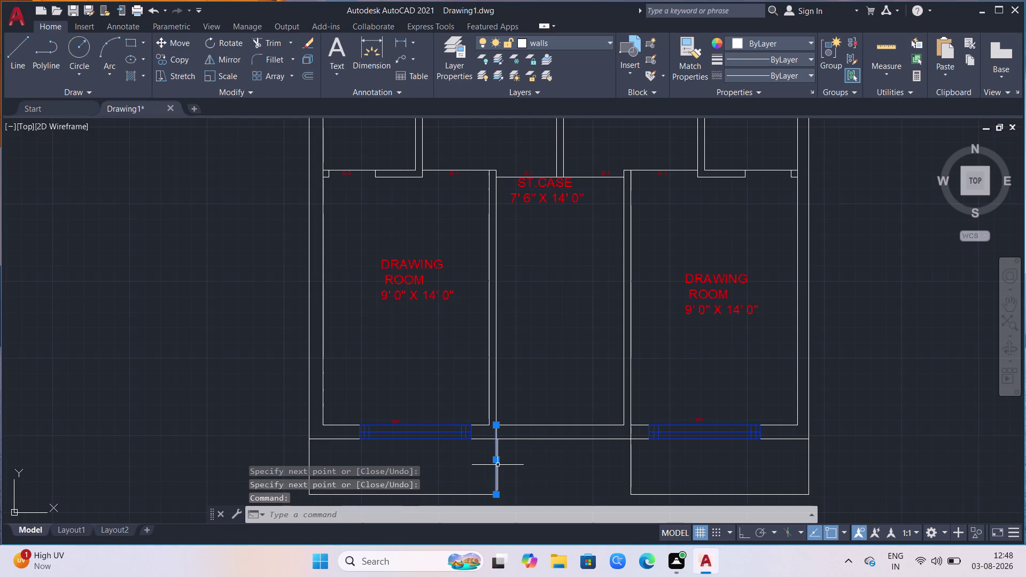
Offset the left projection's right edge by the 4.5-inch wall thickness.
key(o)
key(Return)
scroll(up, 3)
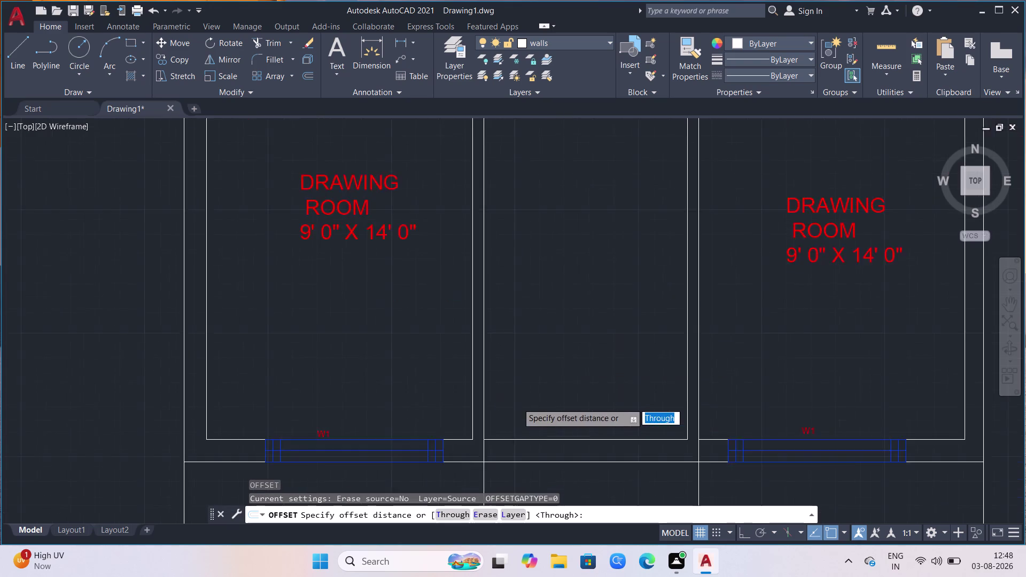
scroll(up, 3)
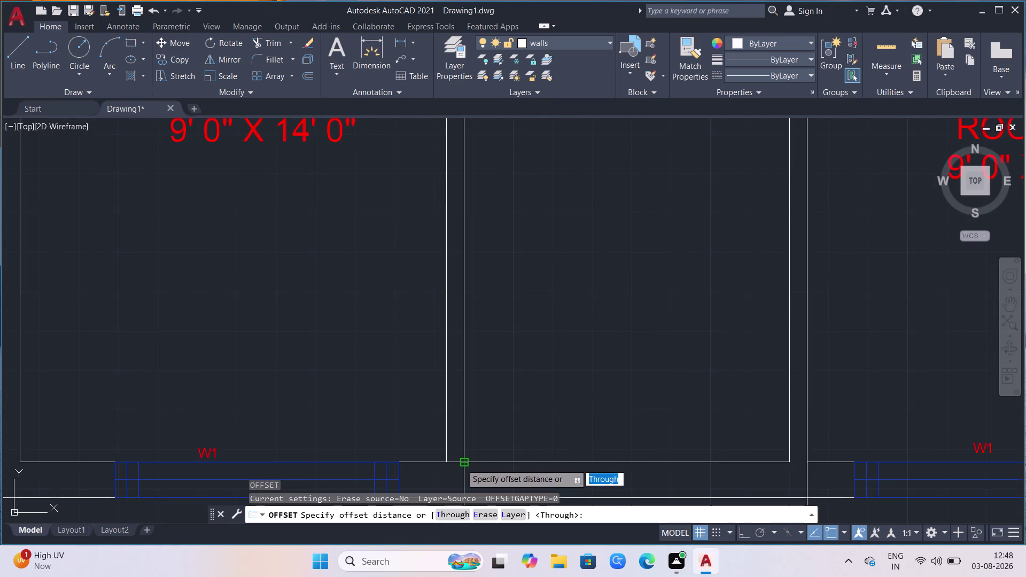
click(462, 464)
double_click(445, 463)
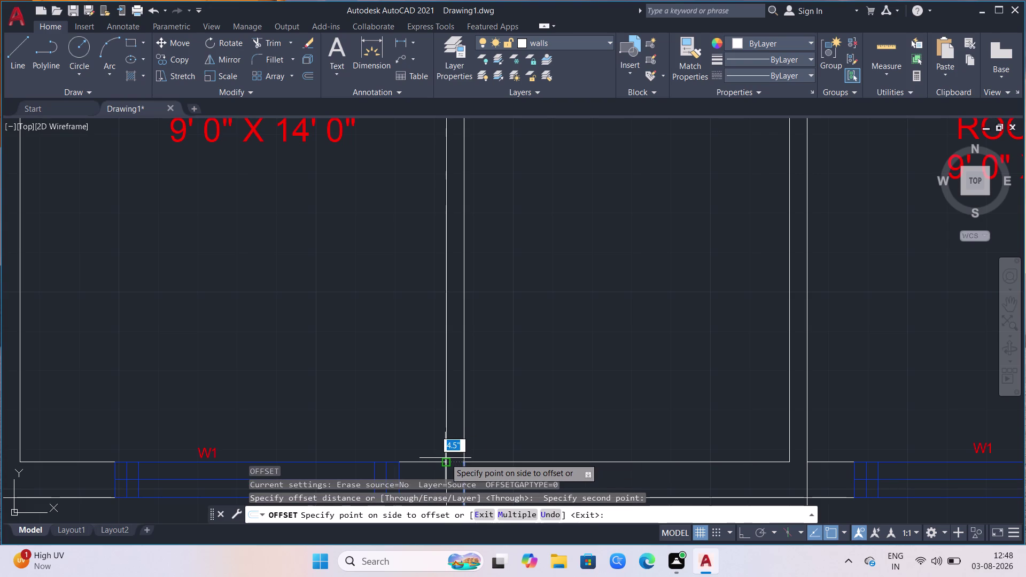
click(445, 458)
scroll(down, 3)
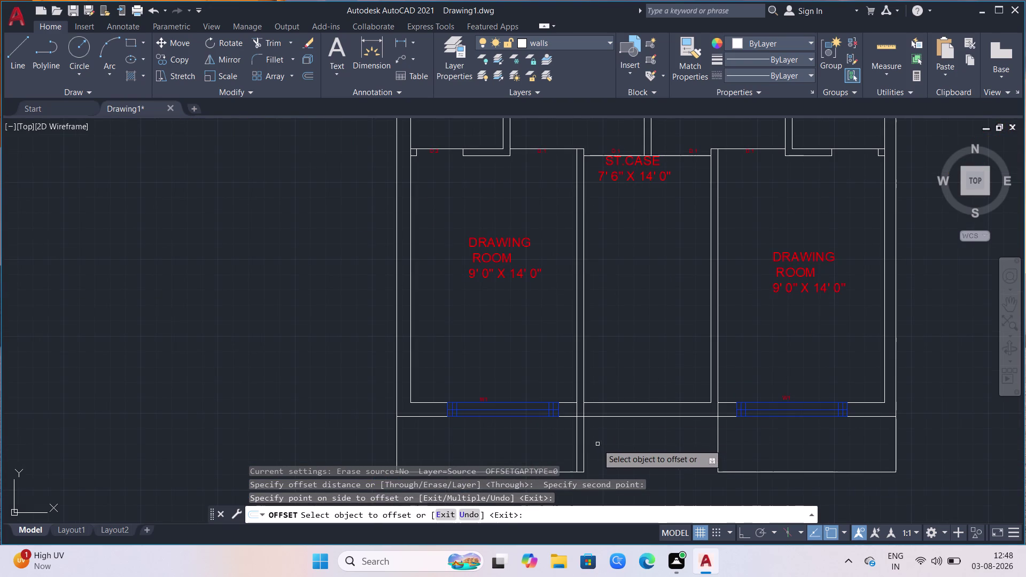
Erase the leftover duplicate vertical edge line.
click(585, 440)
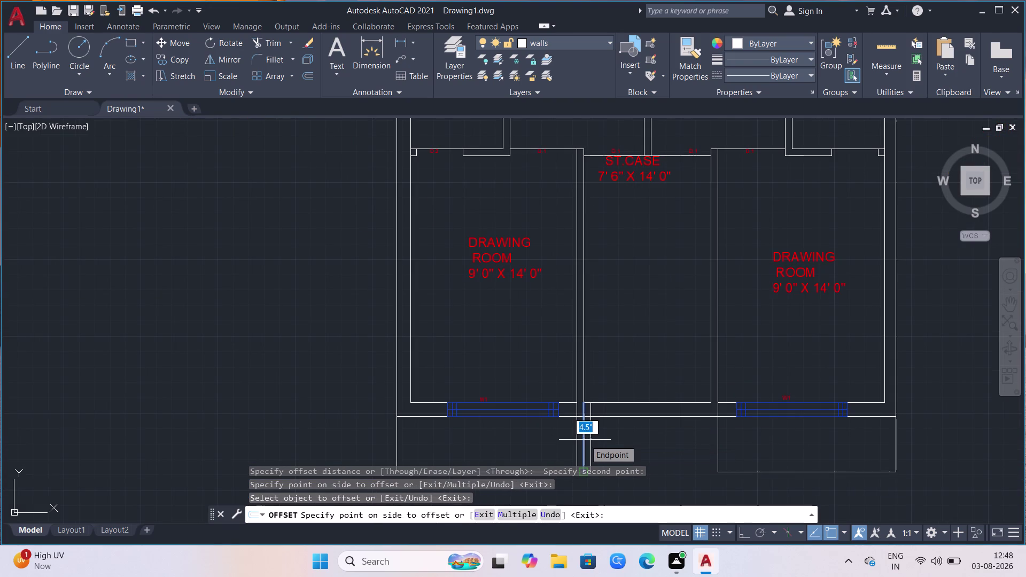
key(Delete)
key(Escape)
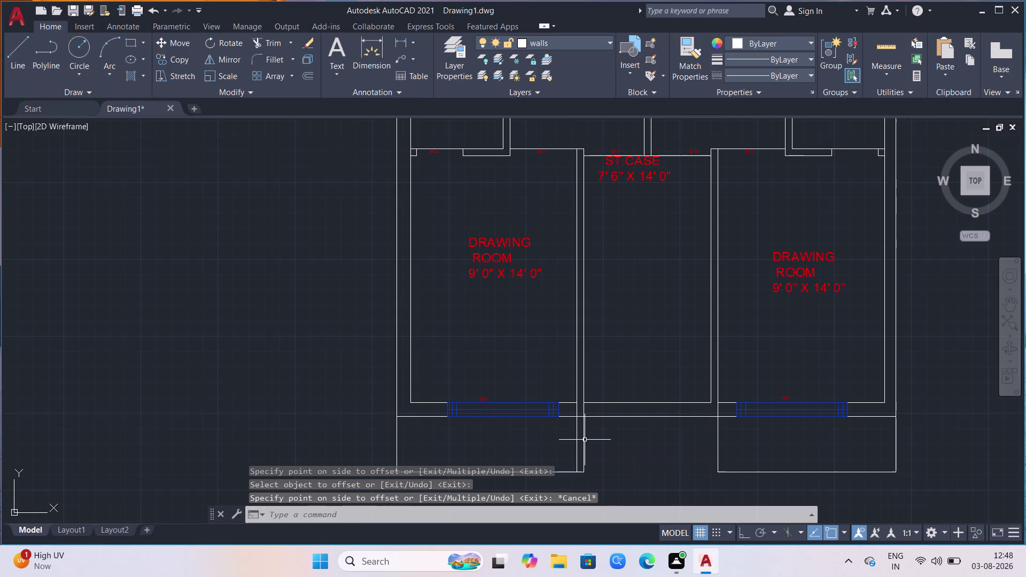
click(585, 448)
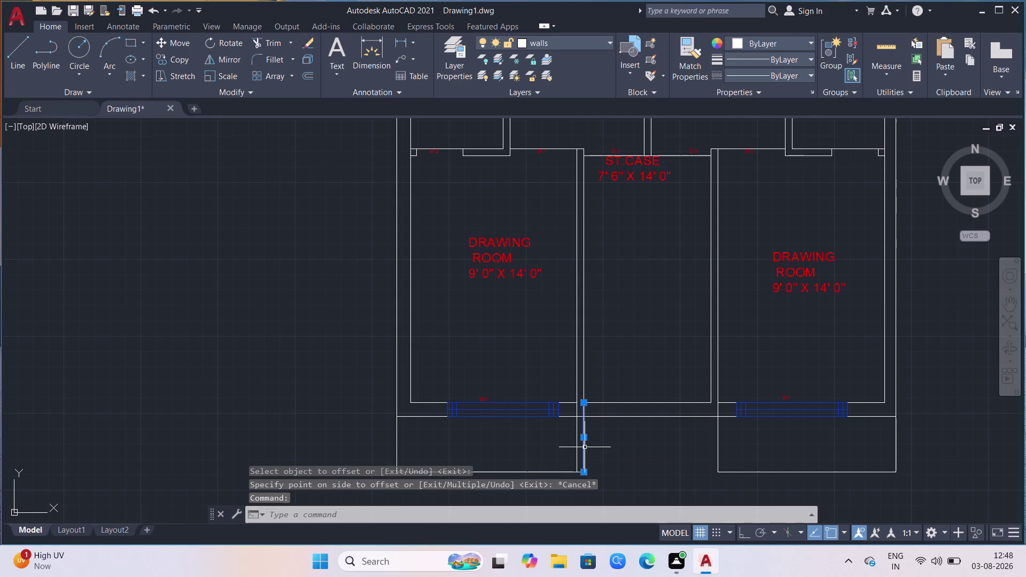
key(Delete)
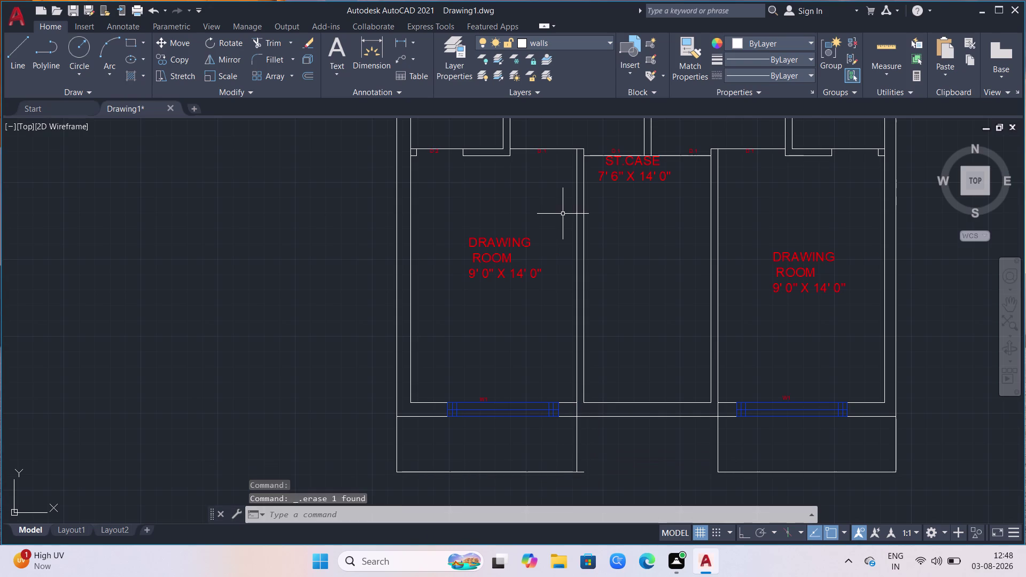
scroll(up, 3)
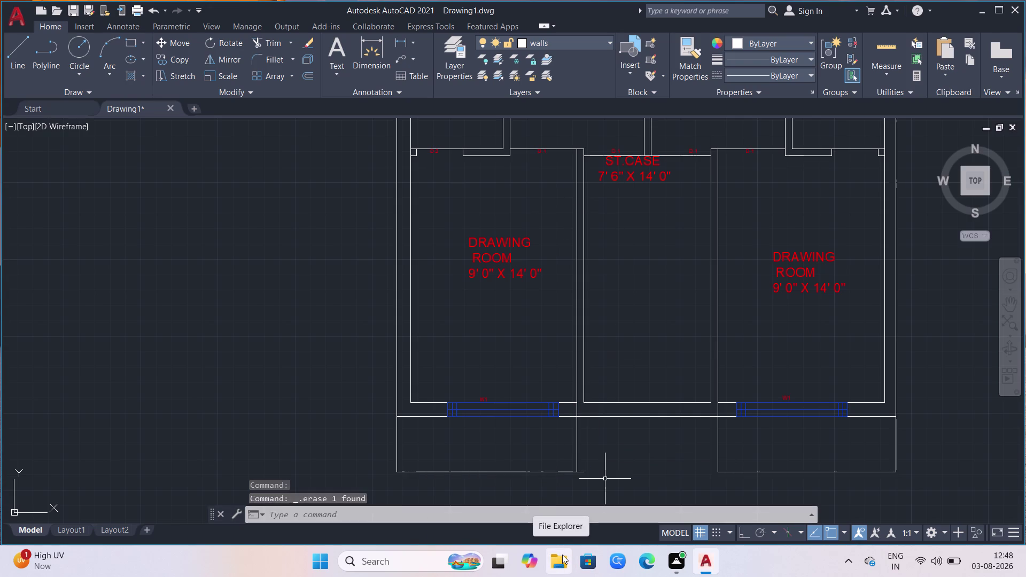
key(t)
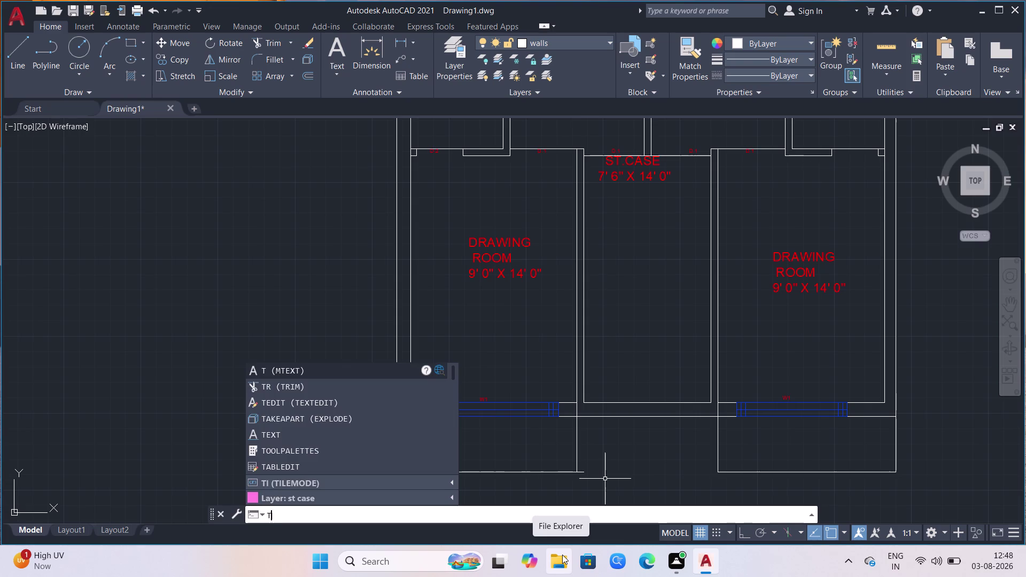
Trim the overhanging end of the left projection's right edge back to the bottom line.
key(r)
key(Return)
scroll(up, 3)
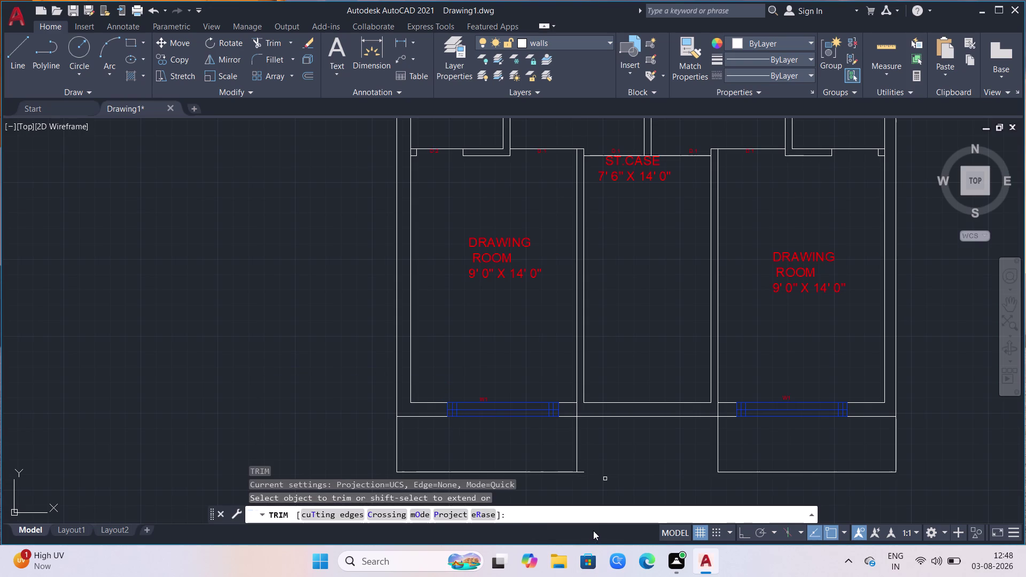
scroll(up, 3)
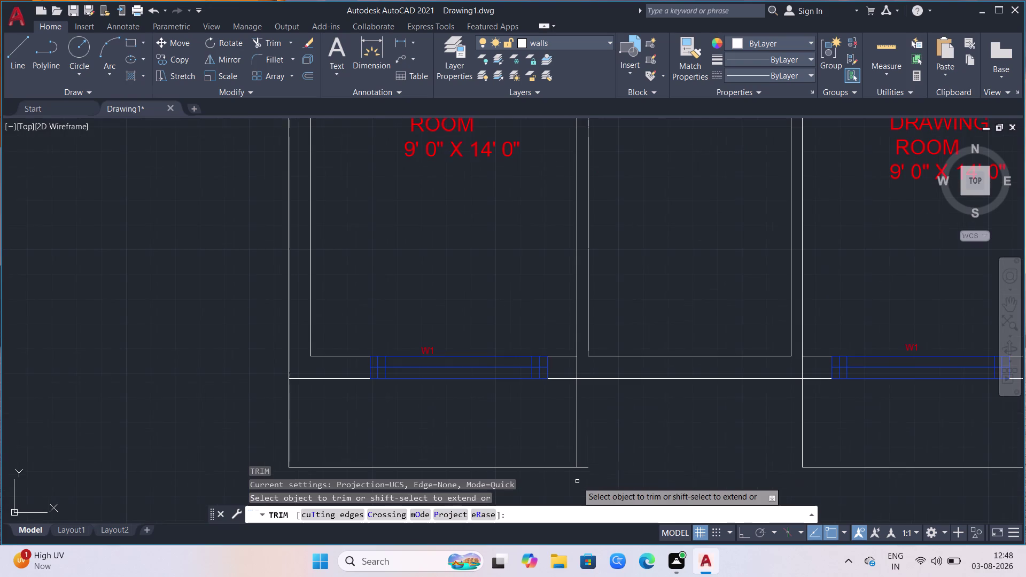
click(586, 467)
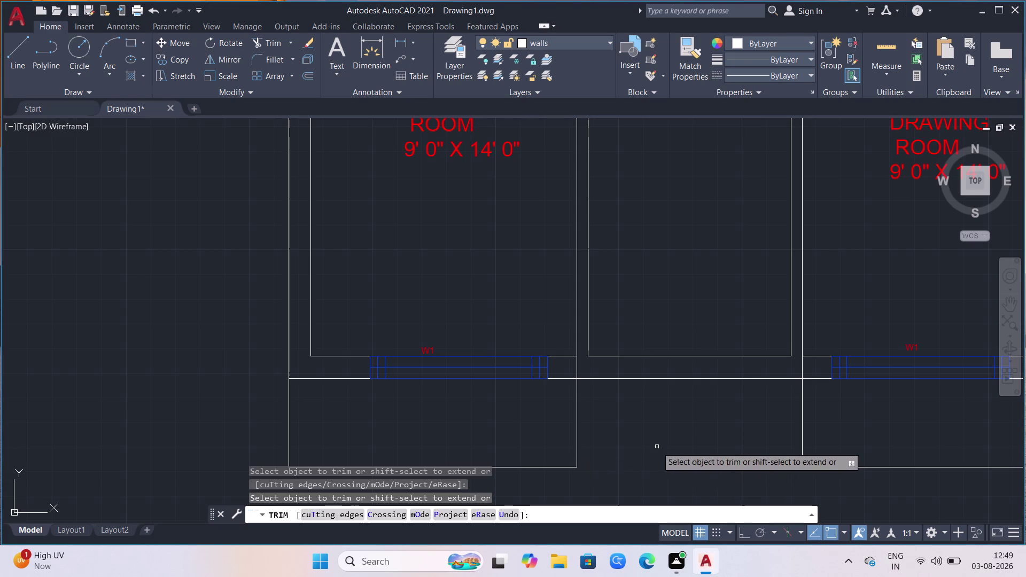
scroll(down, 3)
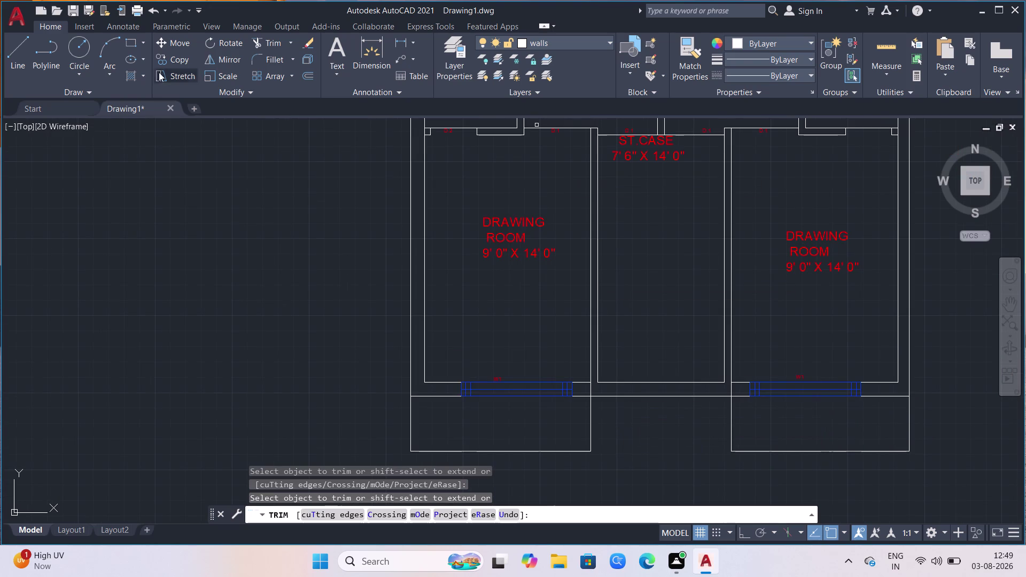
click(9, 53)
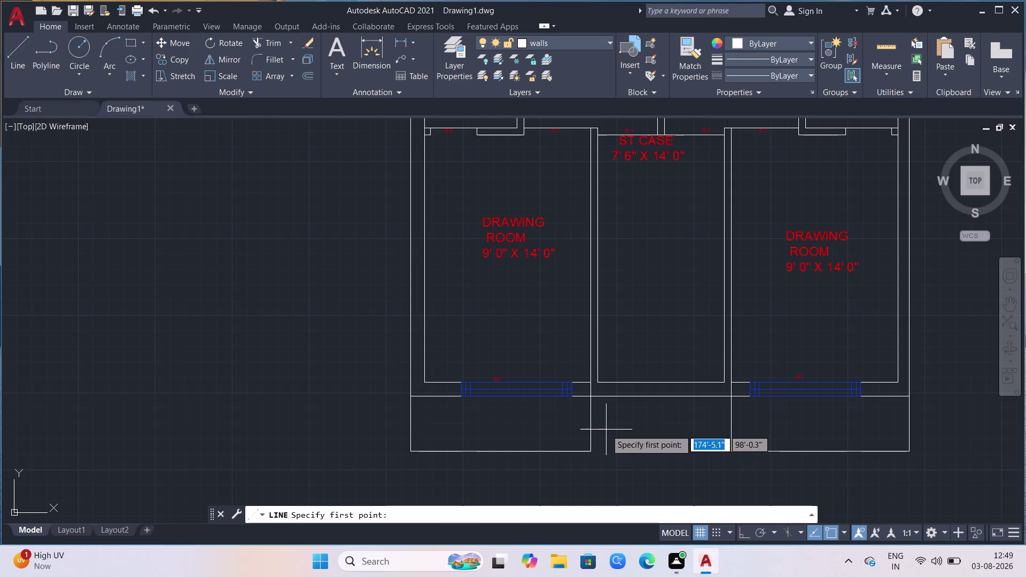
Draw a horizontal wall line from the left projection edge to the right projection edge.
click(593, 434)
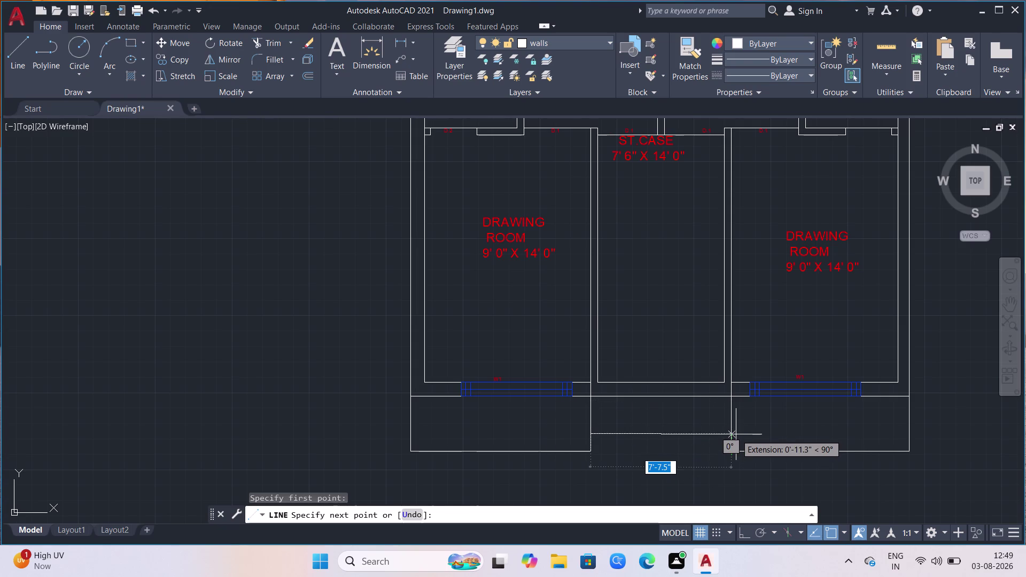
scroll(up, 3)
scroll(up, 3)
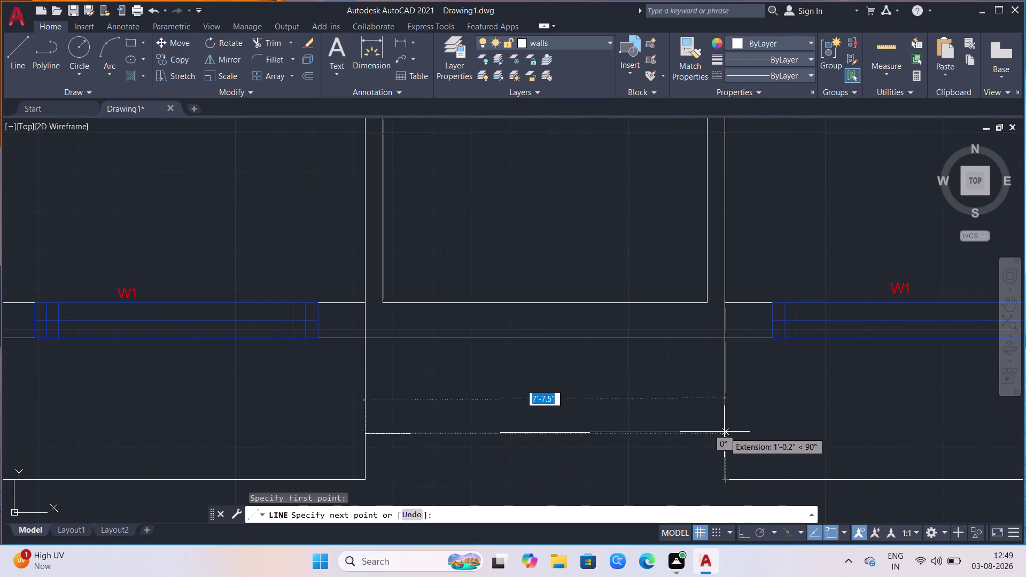
click(724, 432)
key(space)
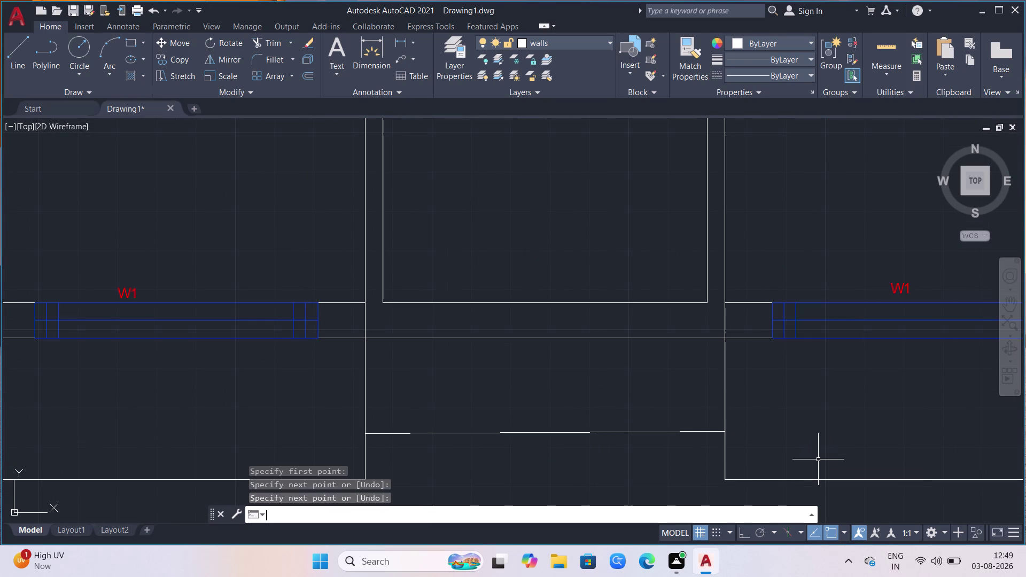
click(145, 75)
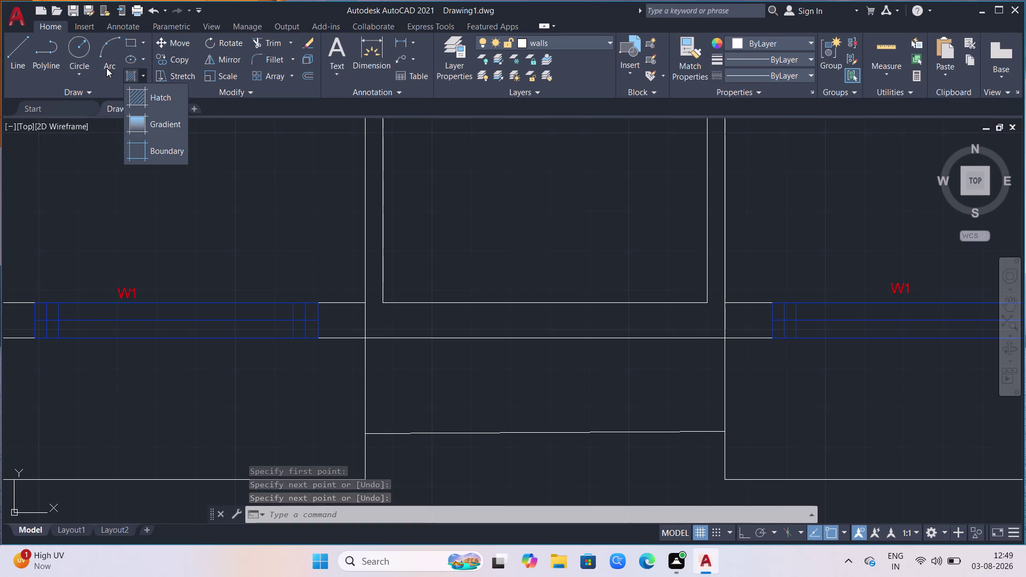
click(311, 74)
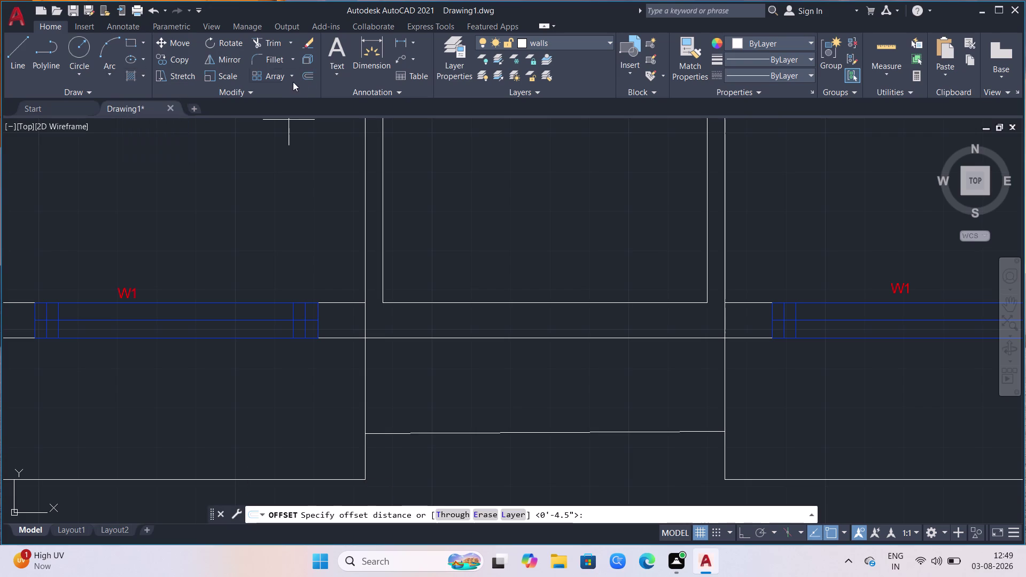
click(290, 54)
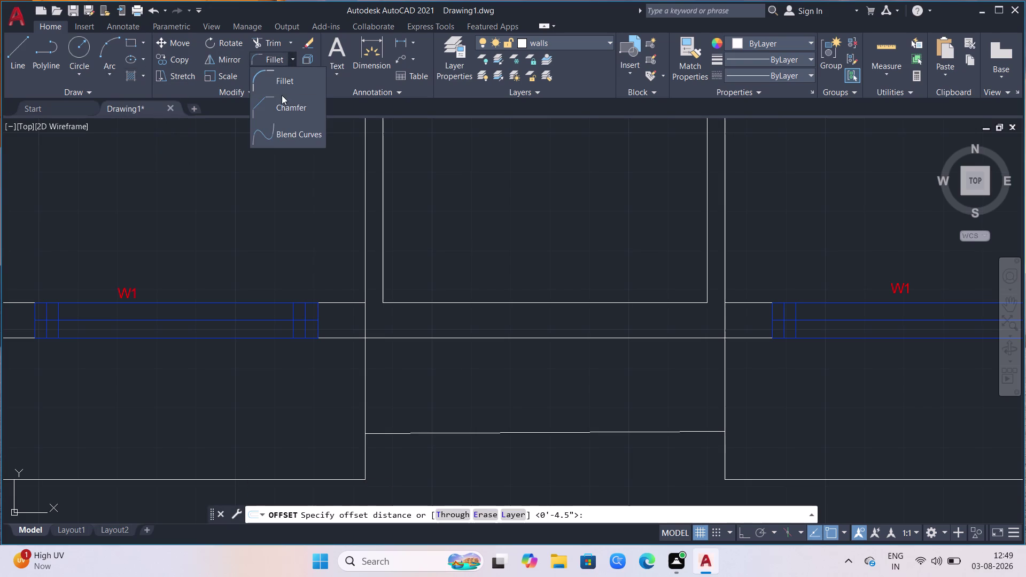
click(283, 98)
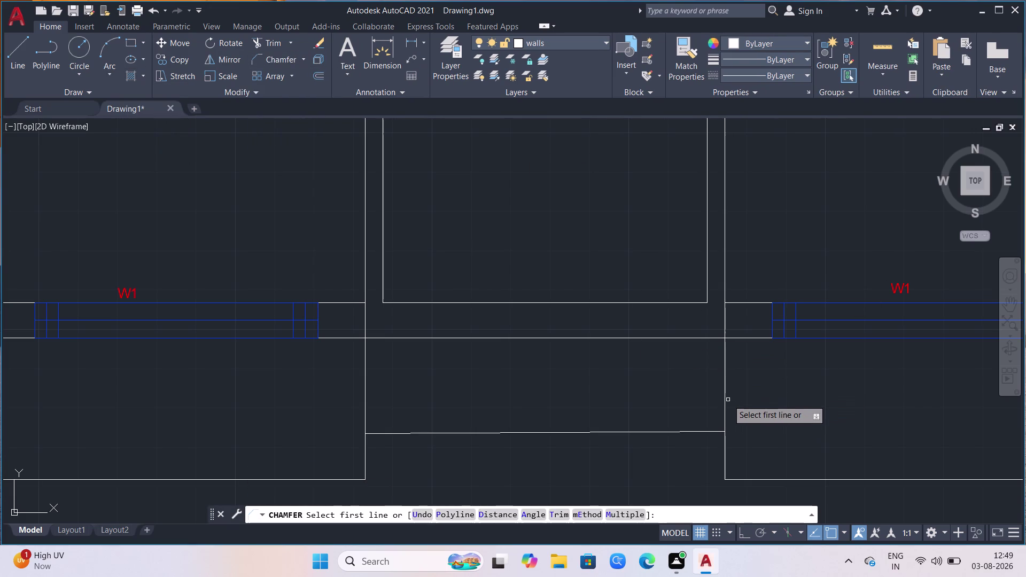
click(726, 400)
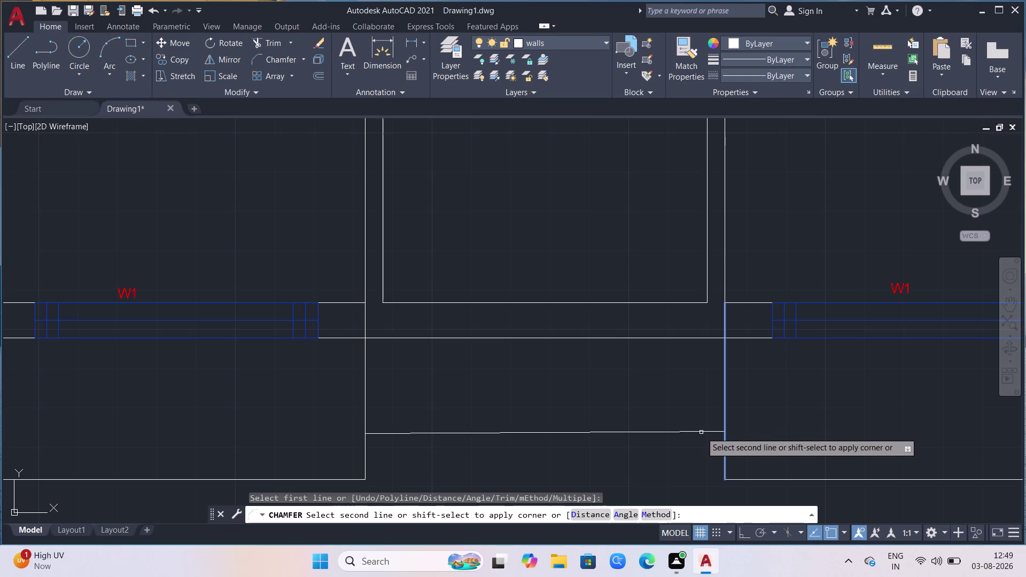
click(703, 429)
click(697, 433)
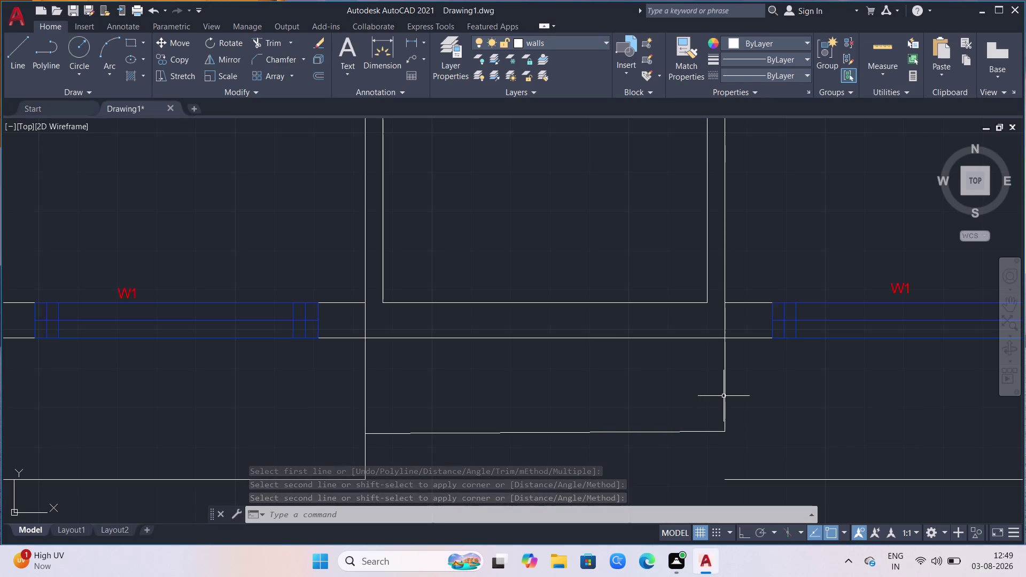
key(ctrl+z)
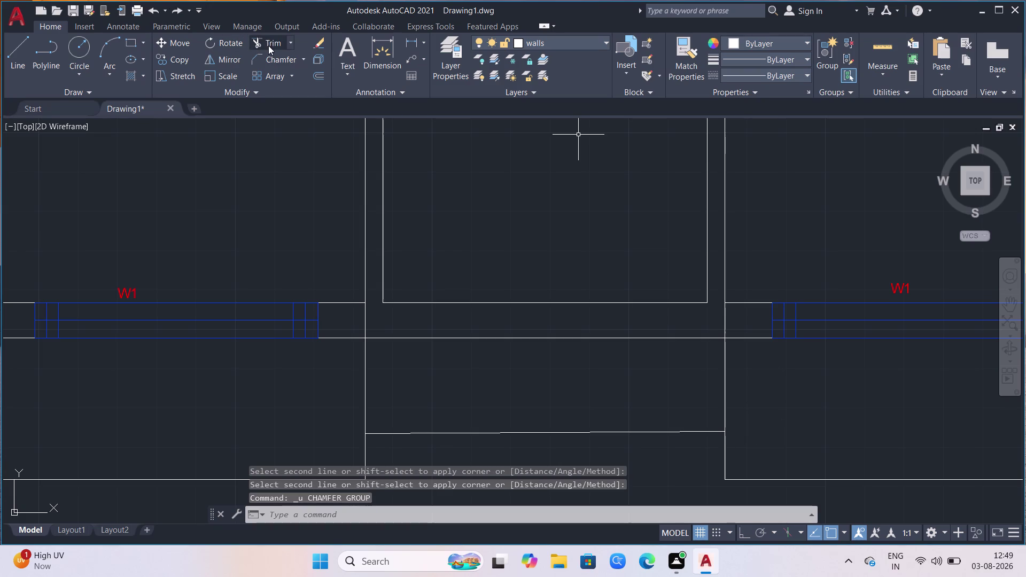
click(256, 59)
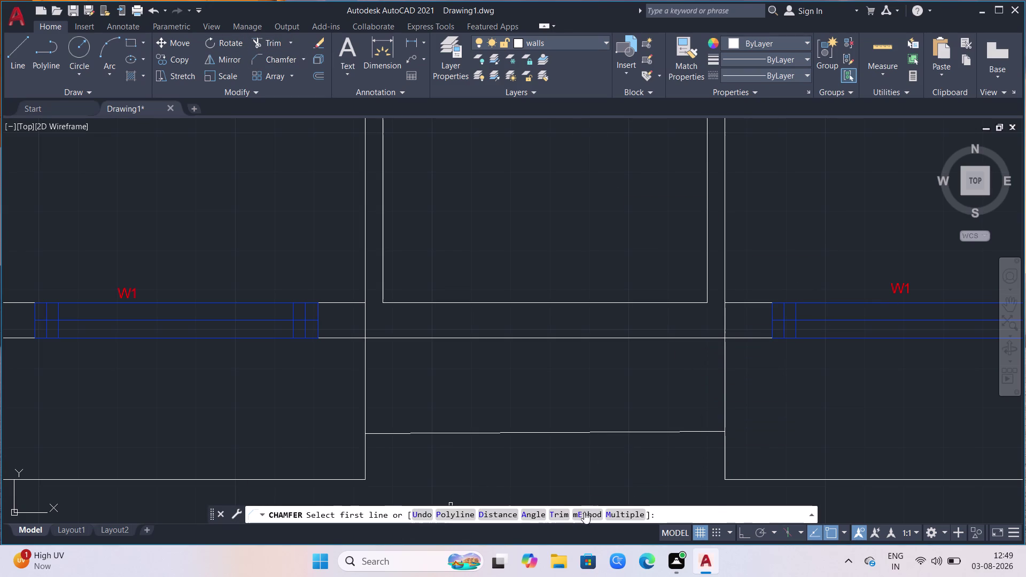
click(725, 411)
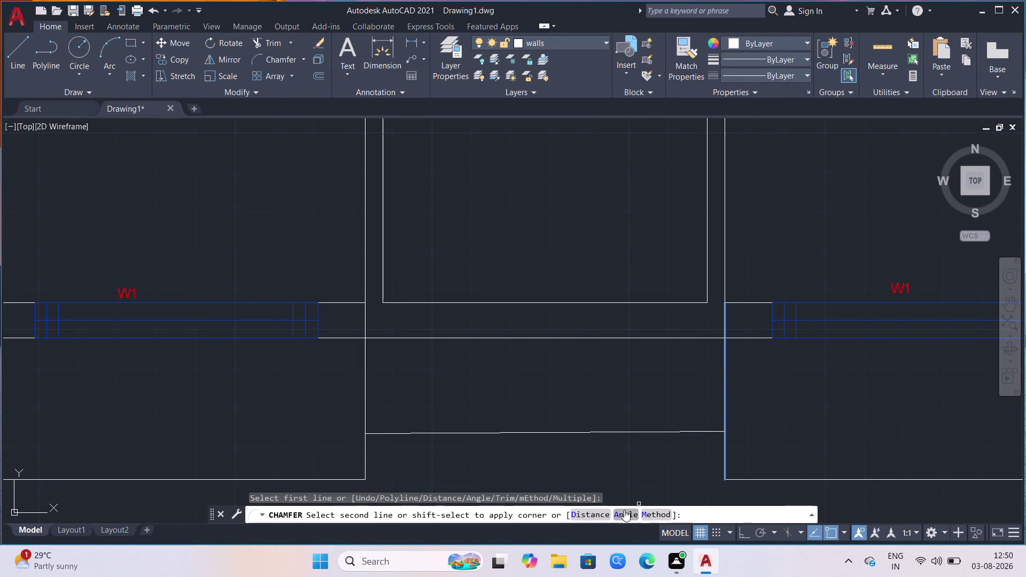
click(590, 511)
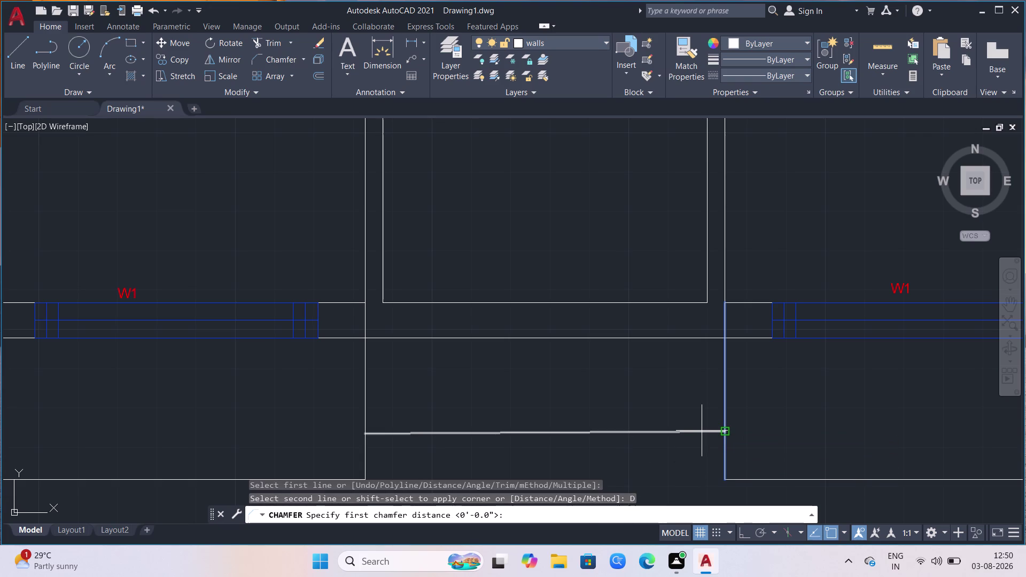
key(1)
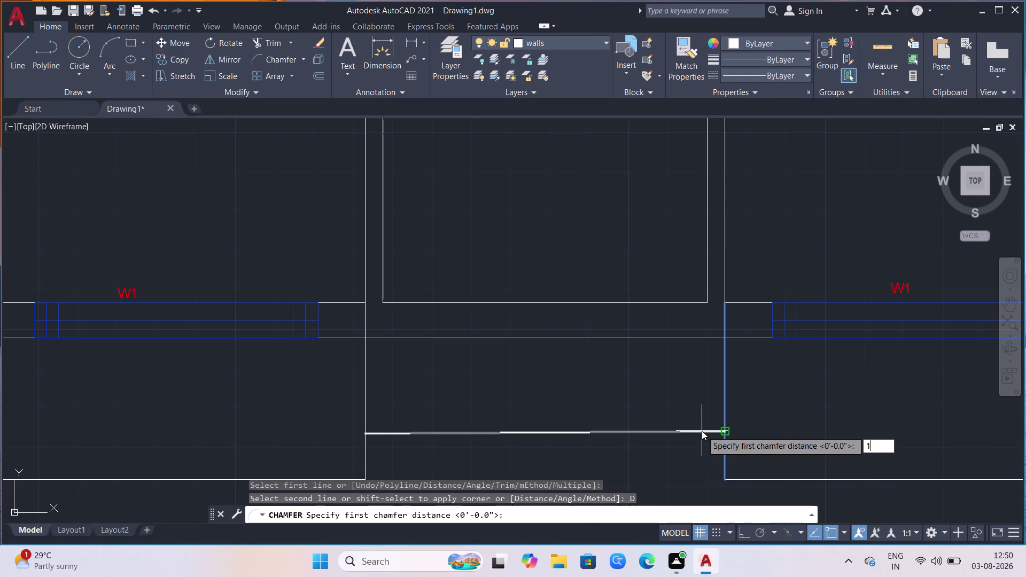
key(0)
key(Return)
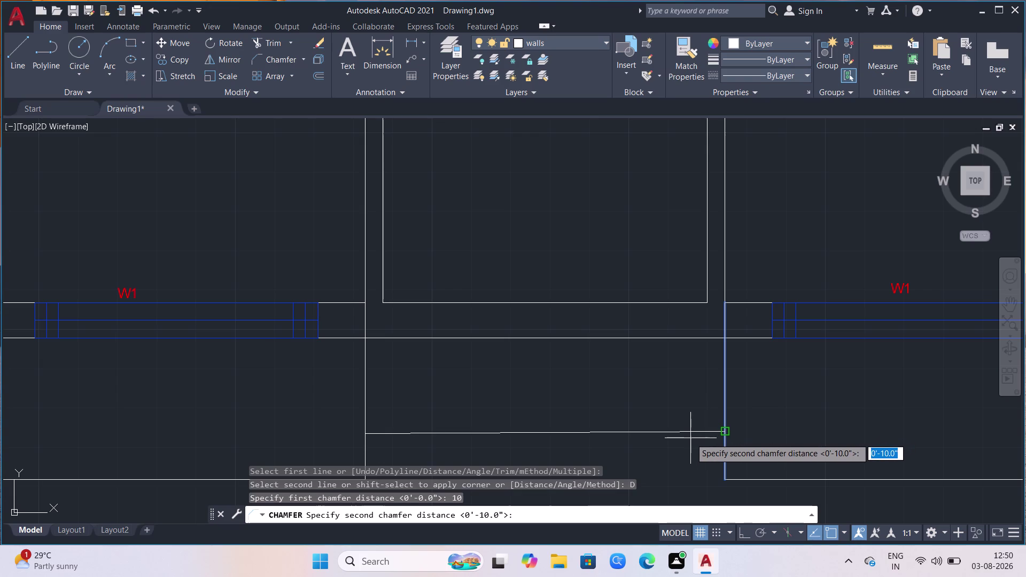
click(691, 432)
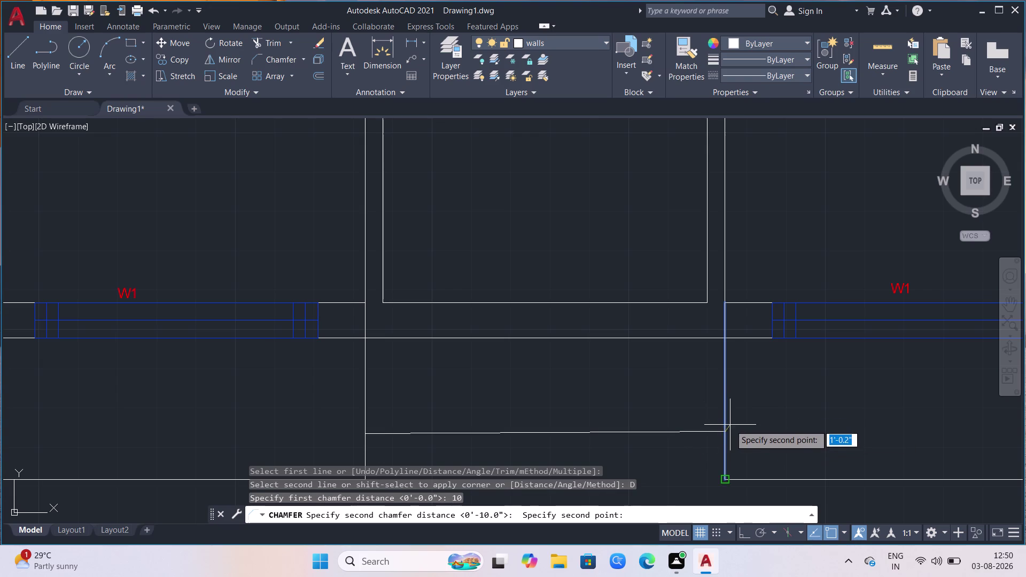
click(724, 433)
click(701, 432)
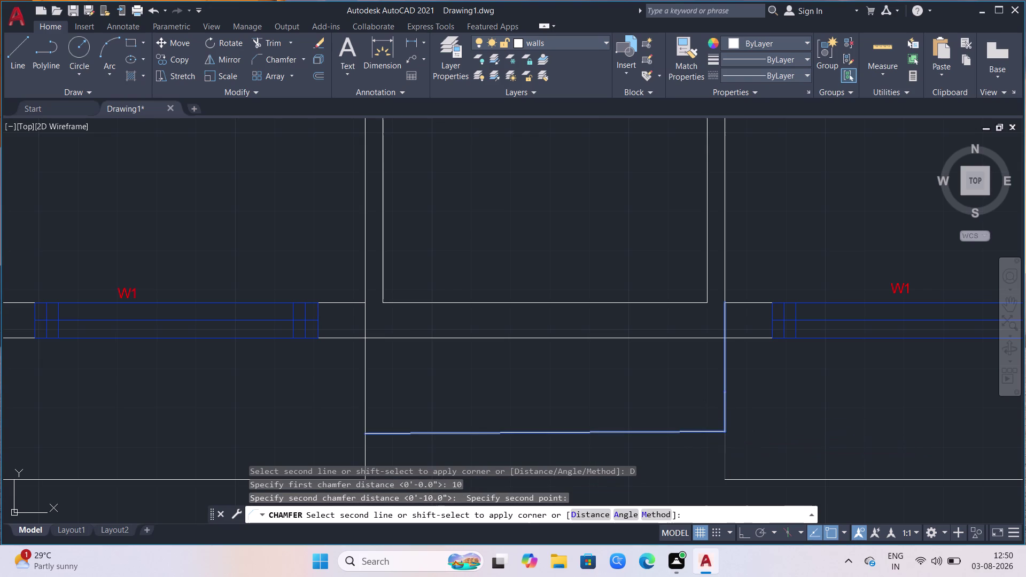
key(ctrl+z)
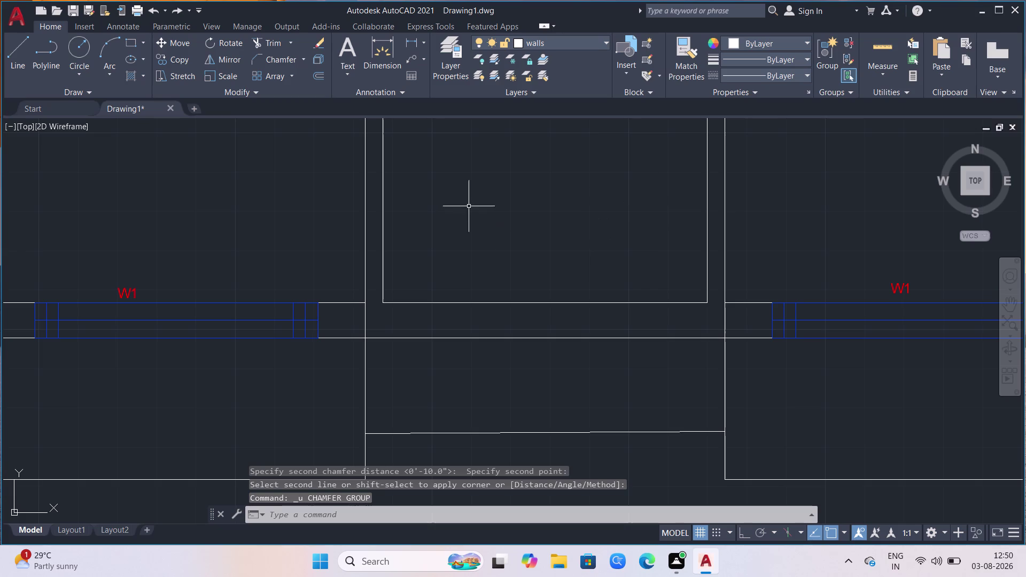
click(18, 48)
drag(370, 476, 381, 475)
click(722, 479)
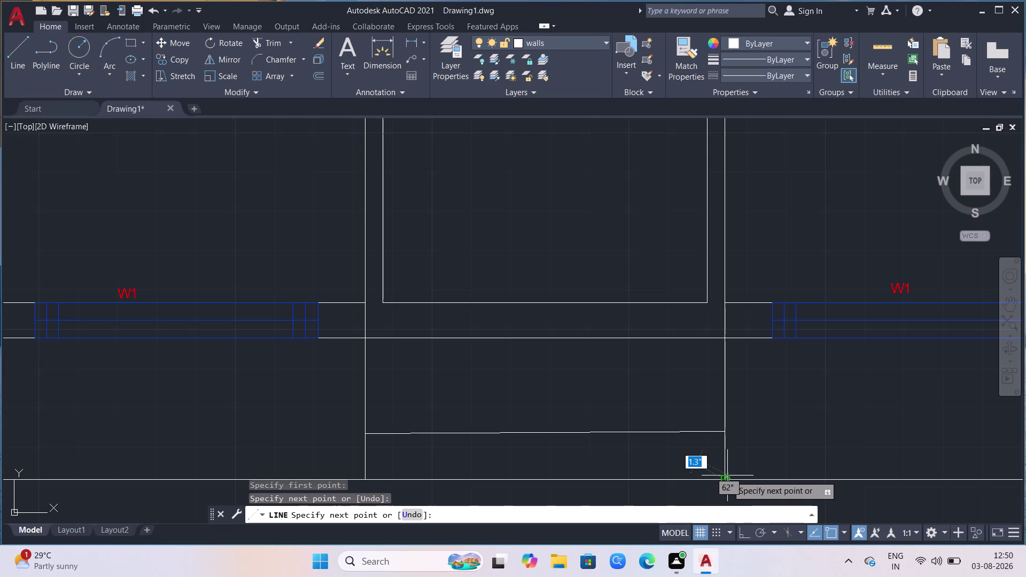
key(Escape)
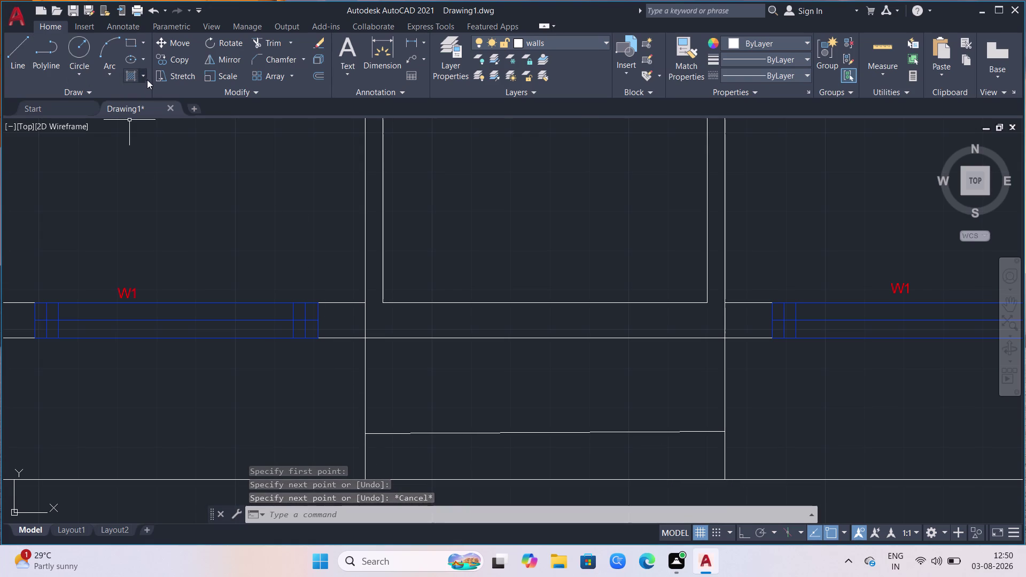
click(135, 43)
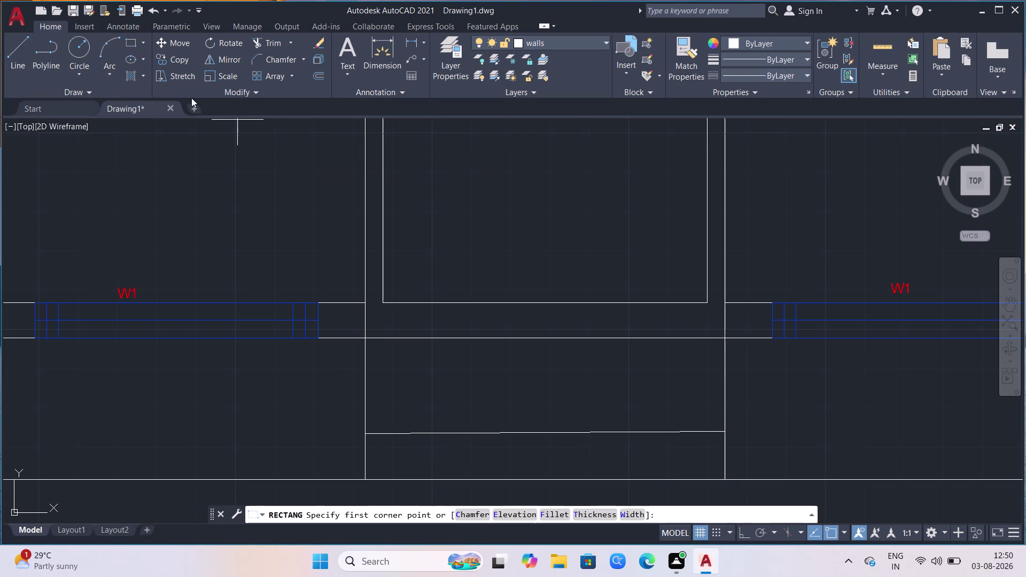
drag(279, 60, 285, 61)
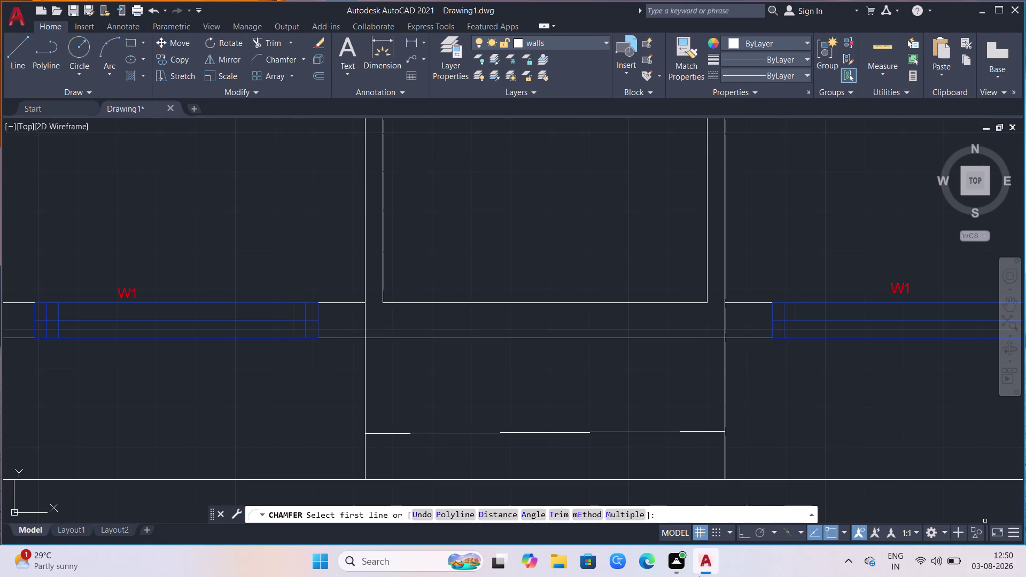
click(401, 479)
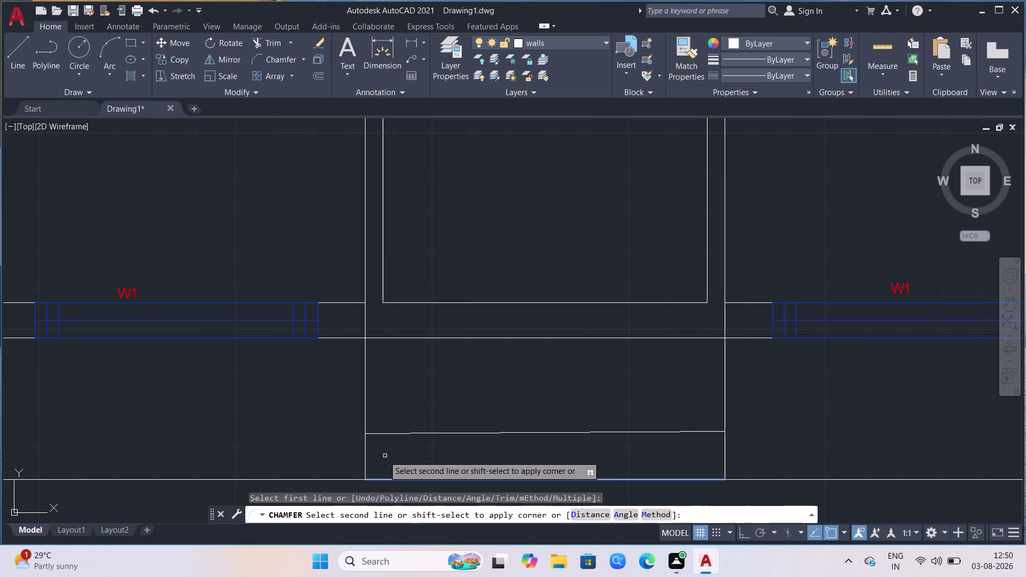
click(364, 455)
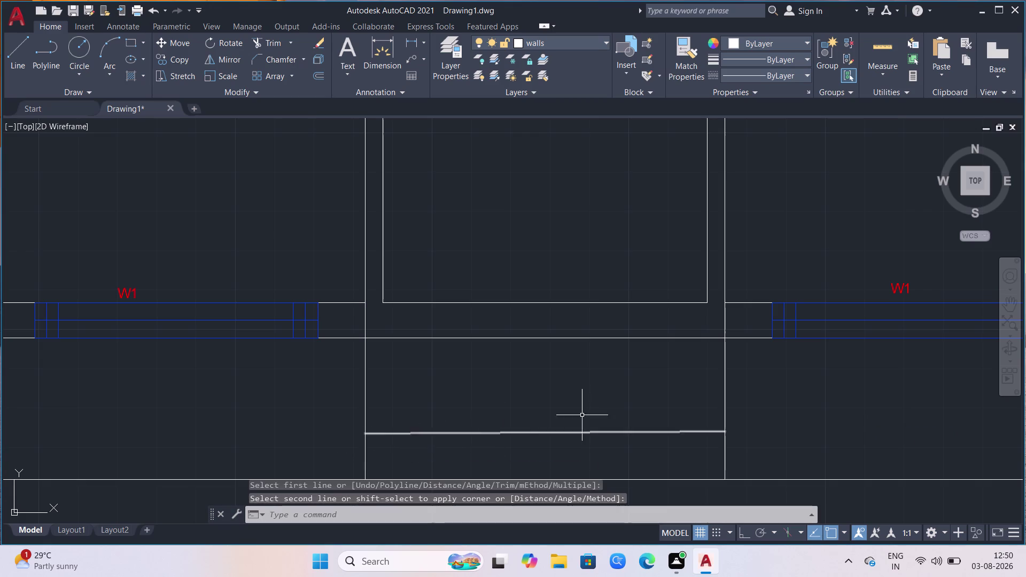
scroll(down, 3)
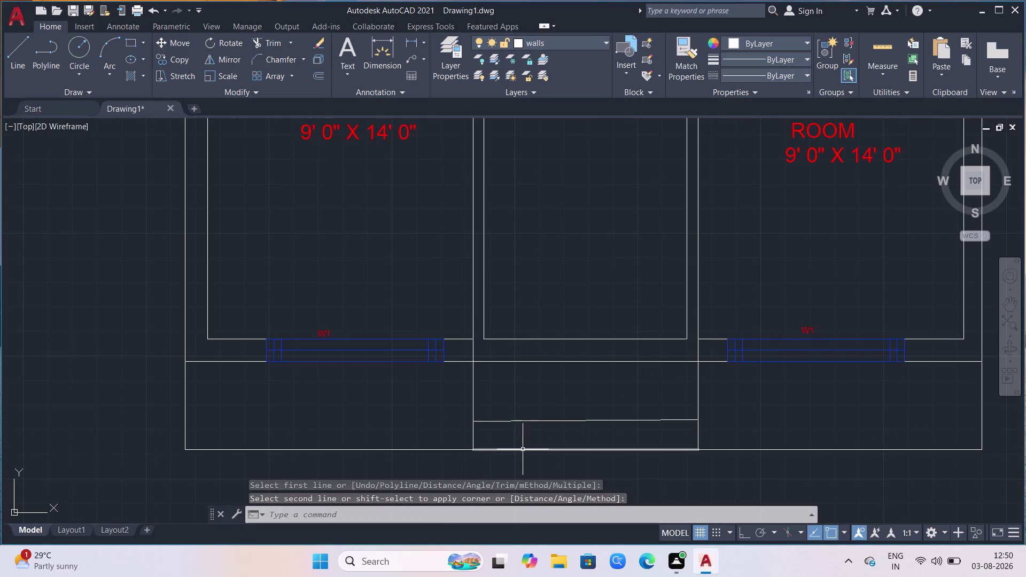
click(269, 59)
click(306, 59)
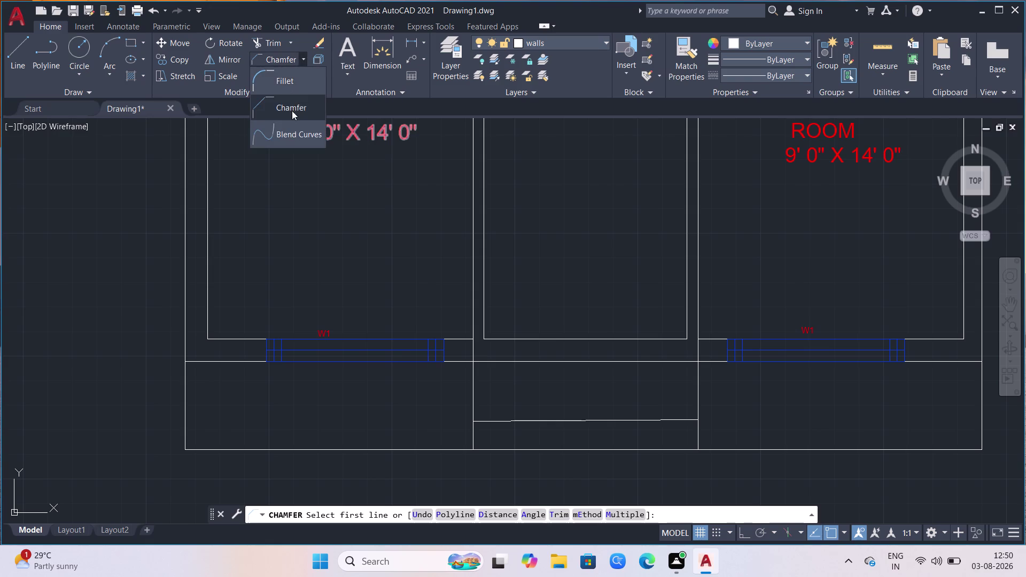
click(285, 73)
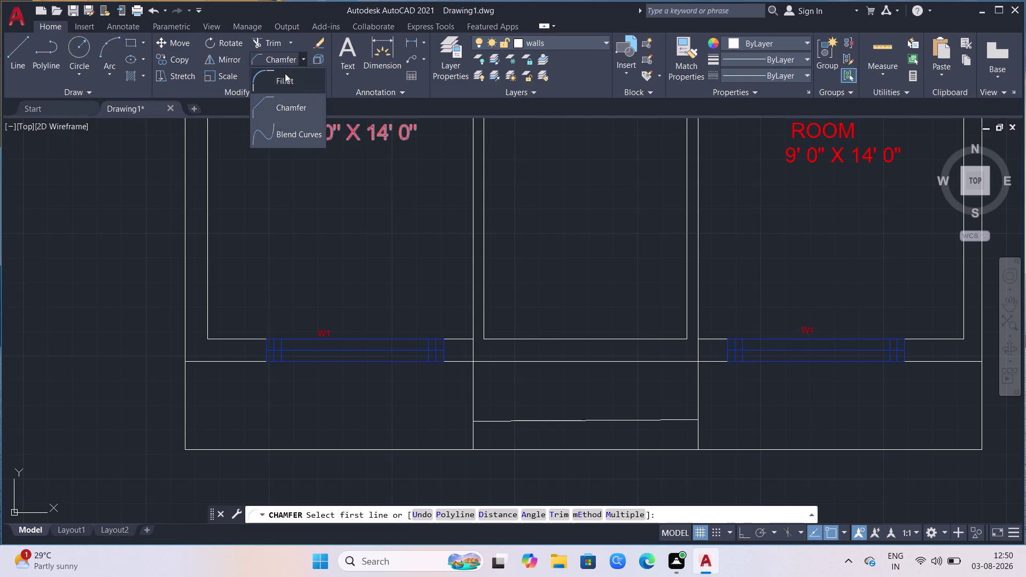
click(507, 451)
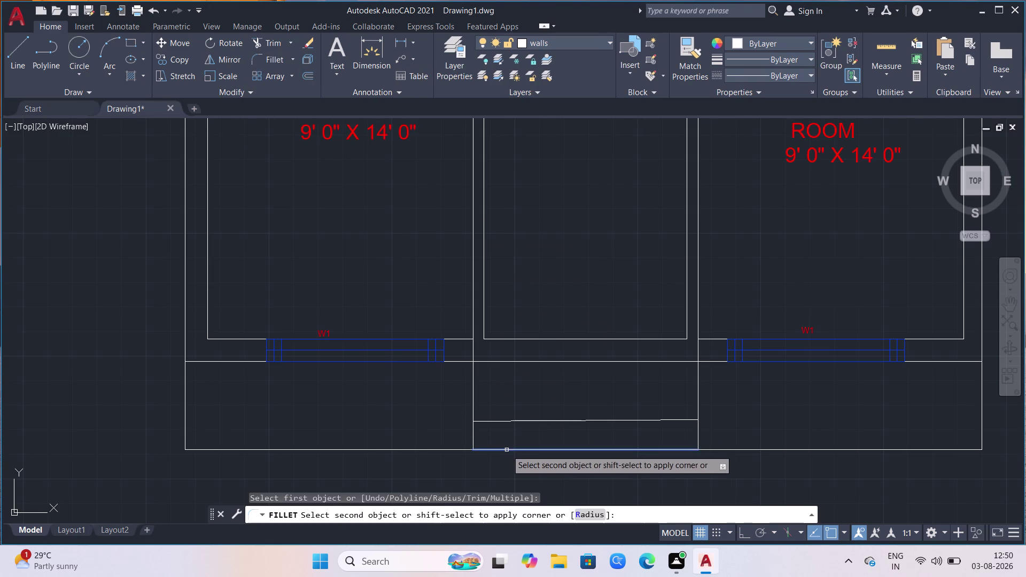
click(472, 434)
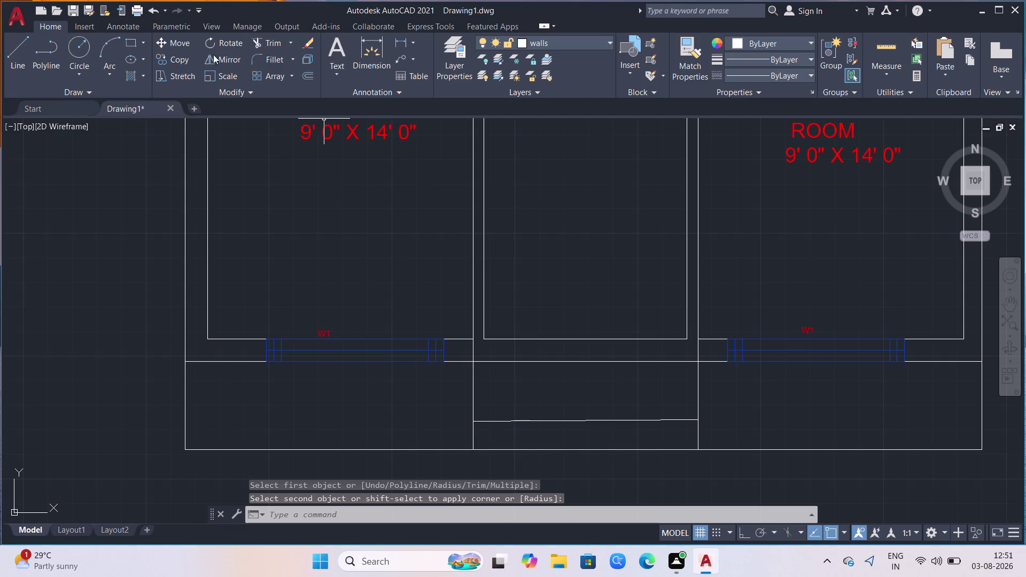
click(273, 53)
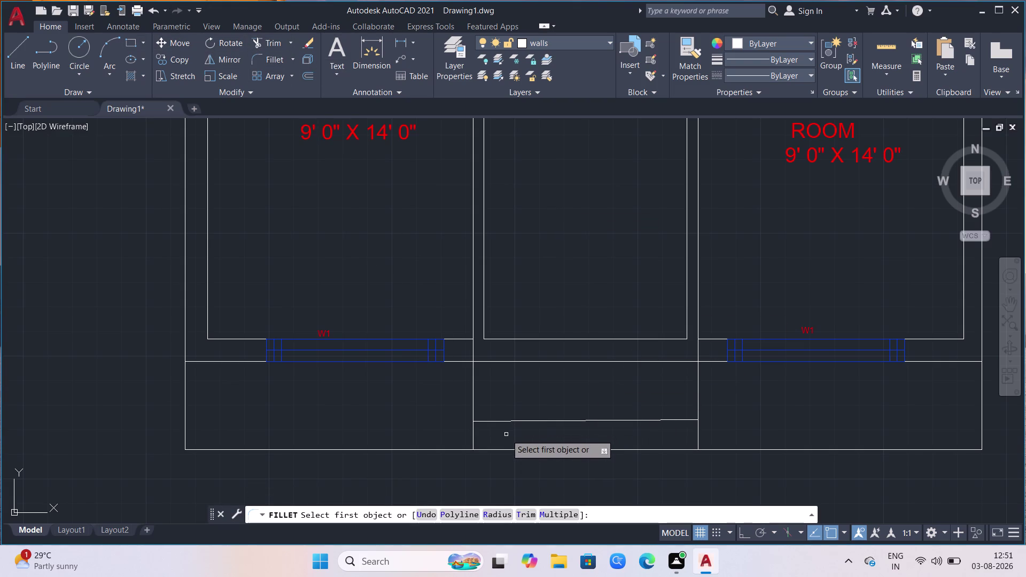
click(495, 450)
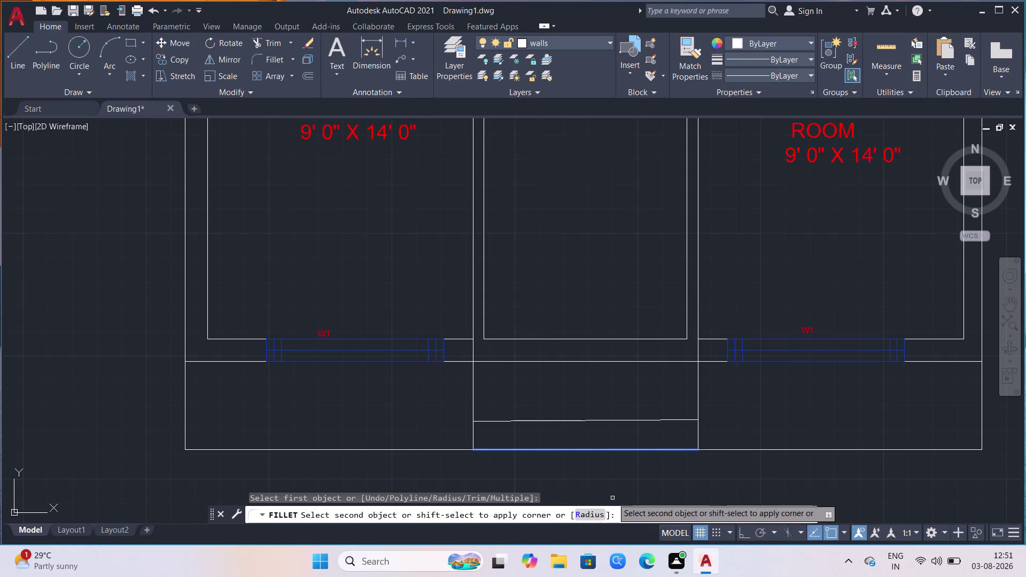
click(587, 515)
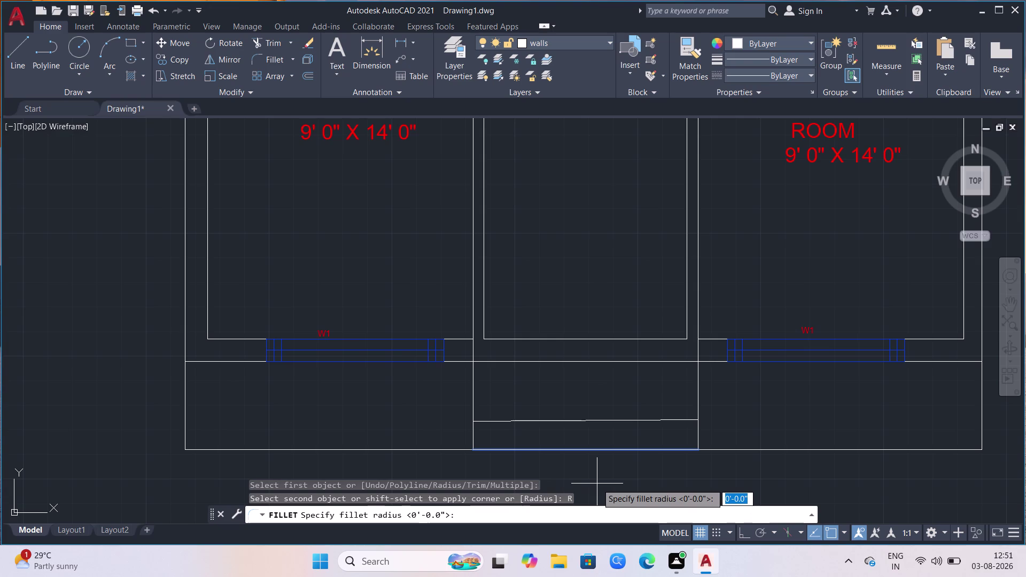
key(5)
key(apostrophe)
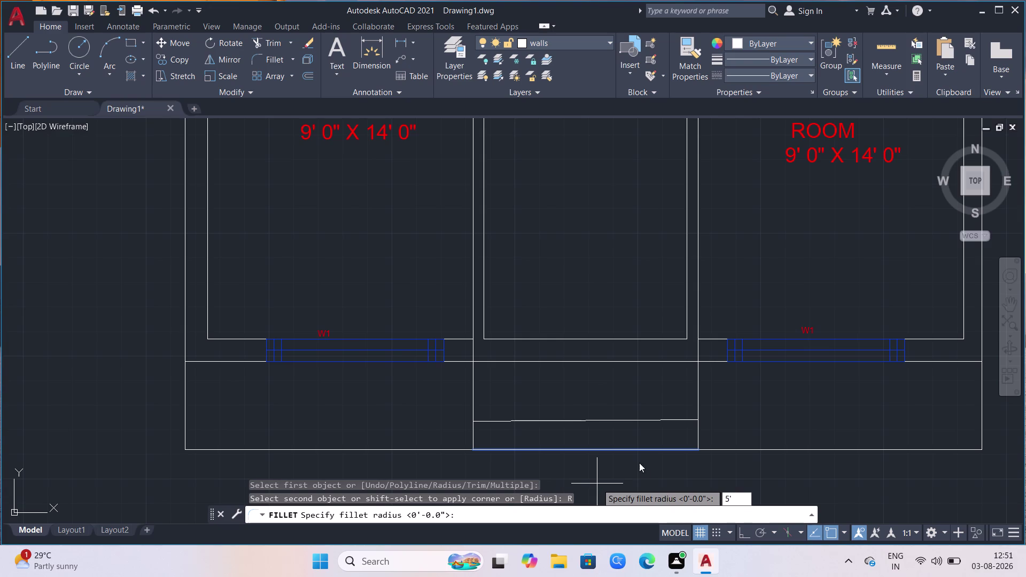
key(BackSpace)
key(BackSpace)
key(6)
key(shift+quotedbl)
key(Return)
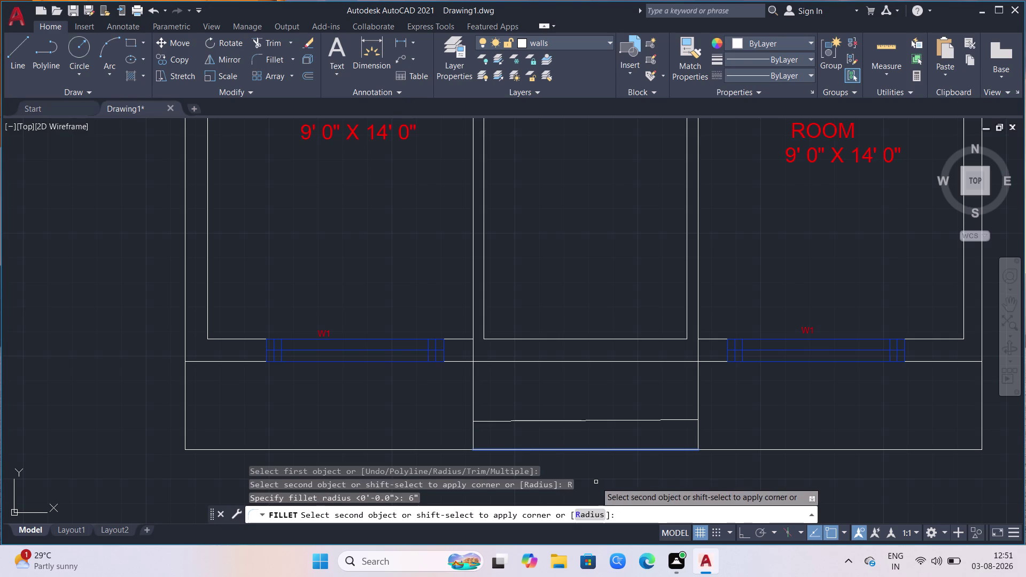
click(473, 434)
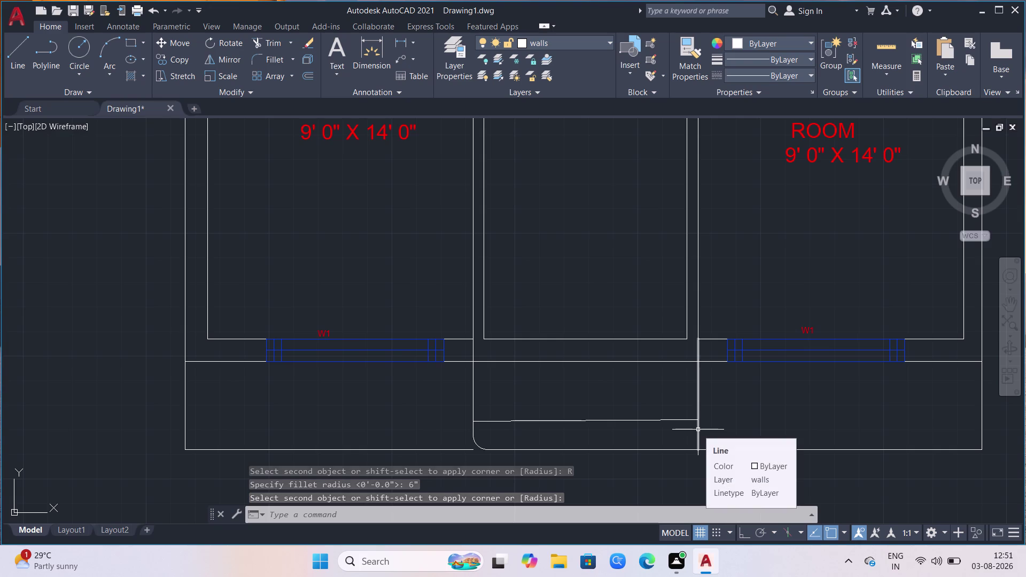
click(670, 448)
click(668, 450)
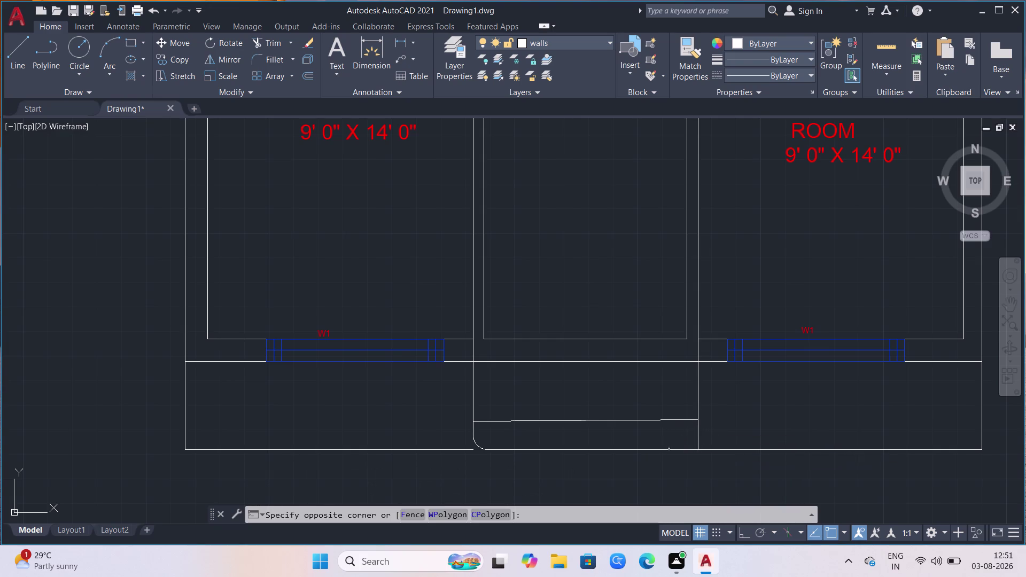
key(ctrl+z)
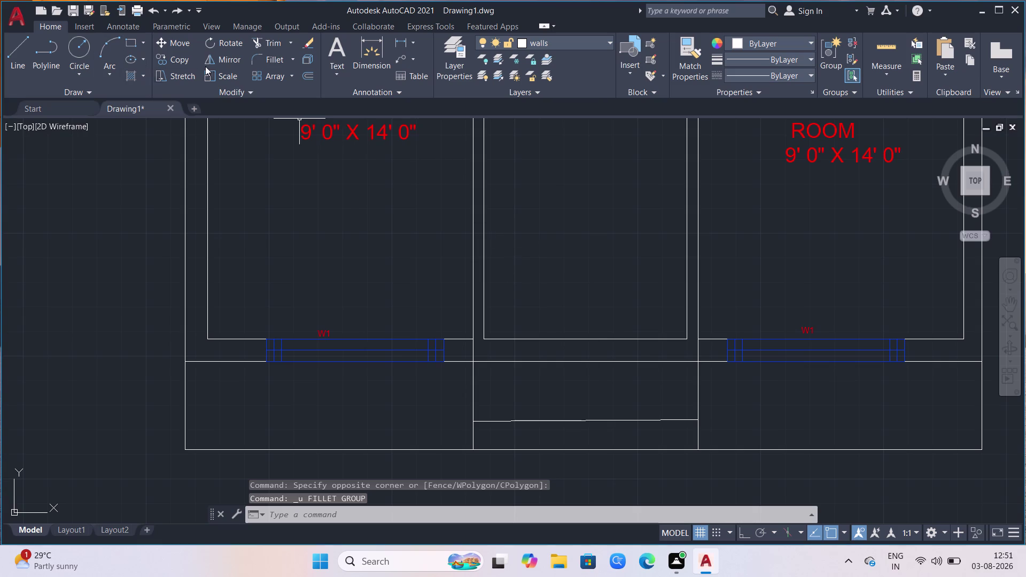
click(280, 64)
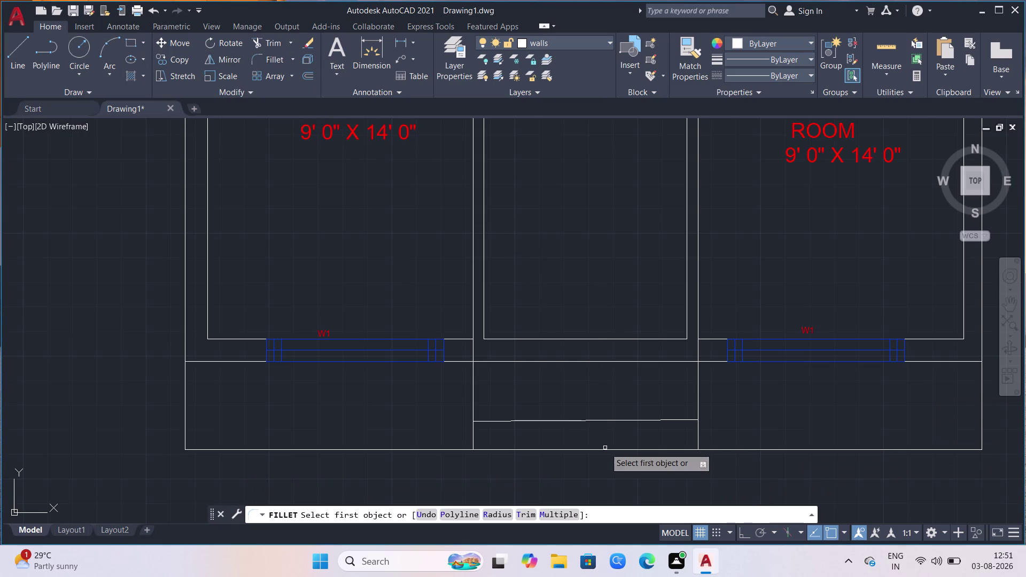
Switch from Fillet to Chamfer and set a 6-inch first chamfer distance.
click(497, 513)
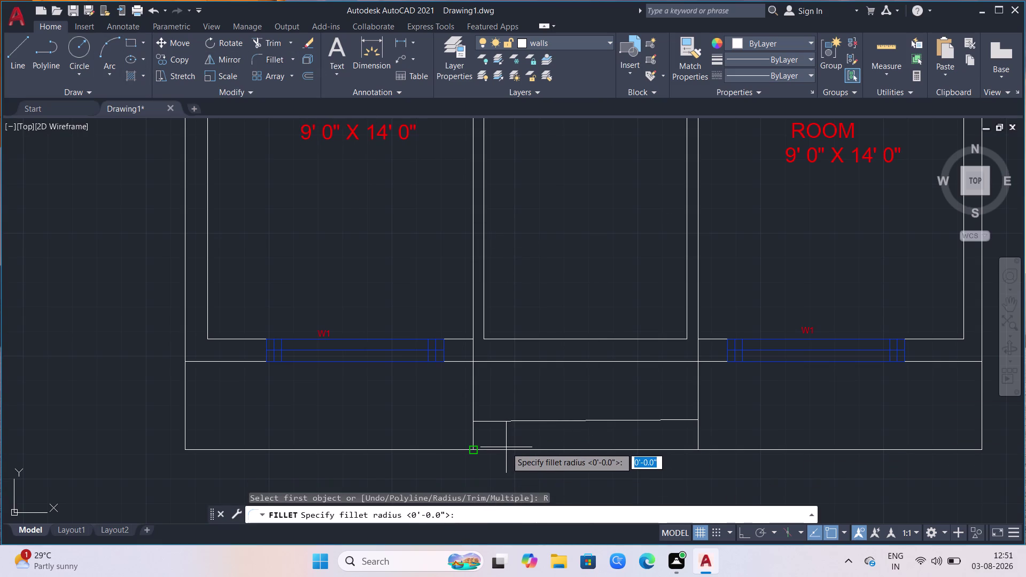
click(289, 60)
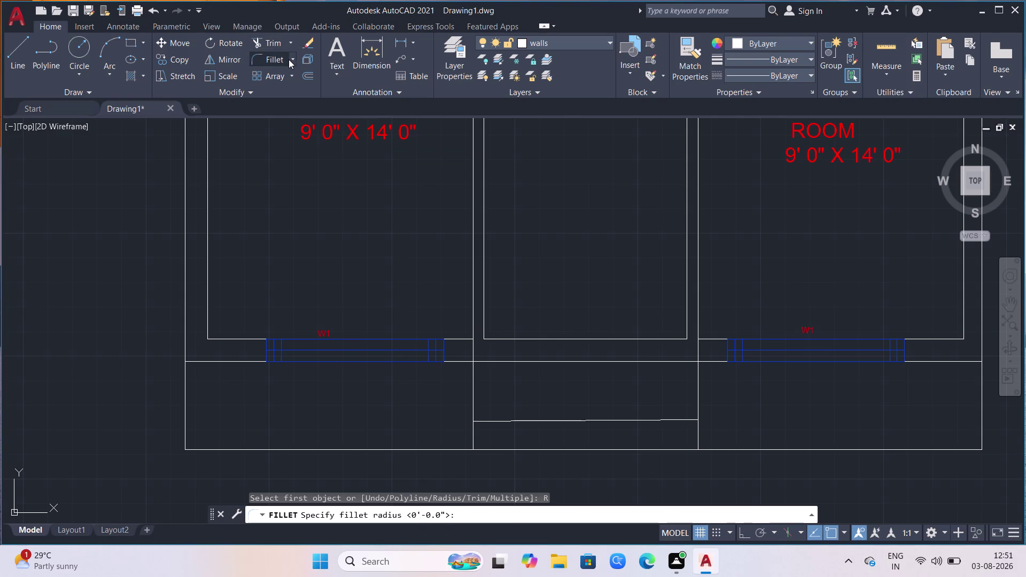
click(293, 60)
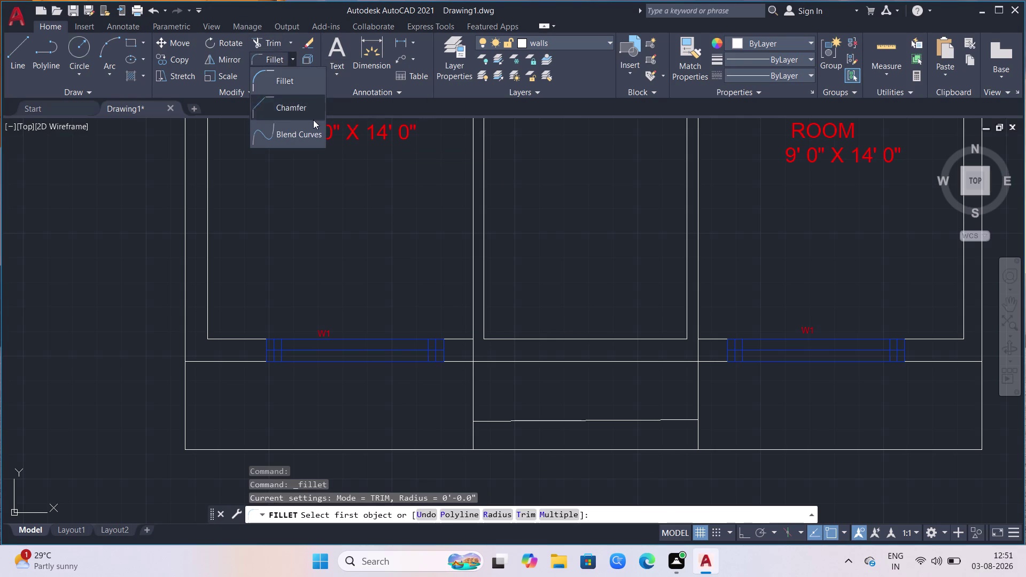
click(298, 115)
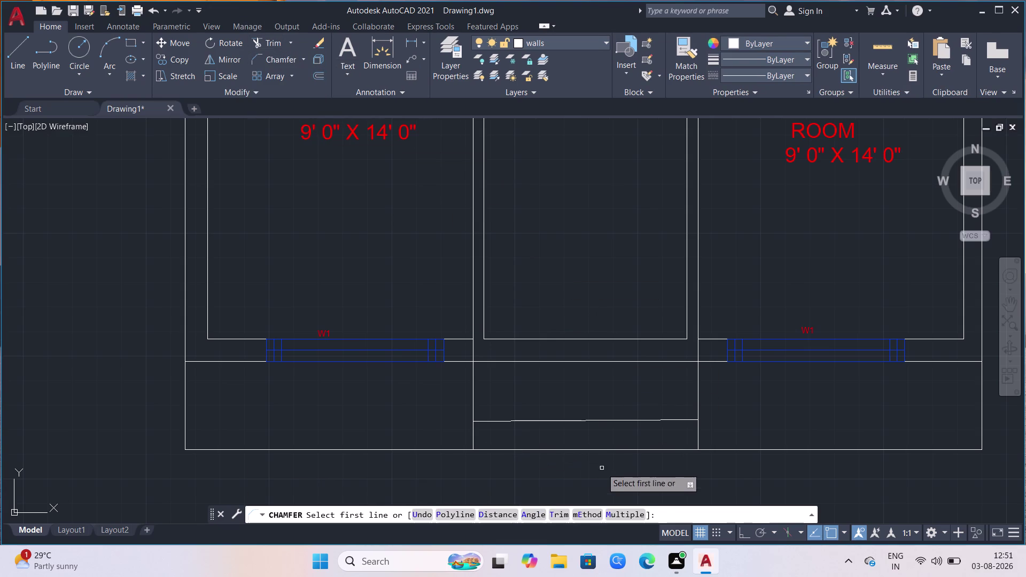
click(498, 515)
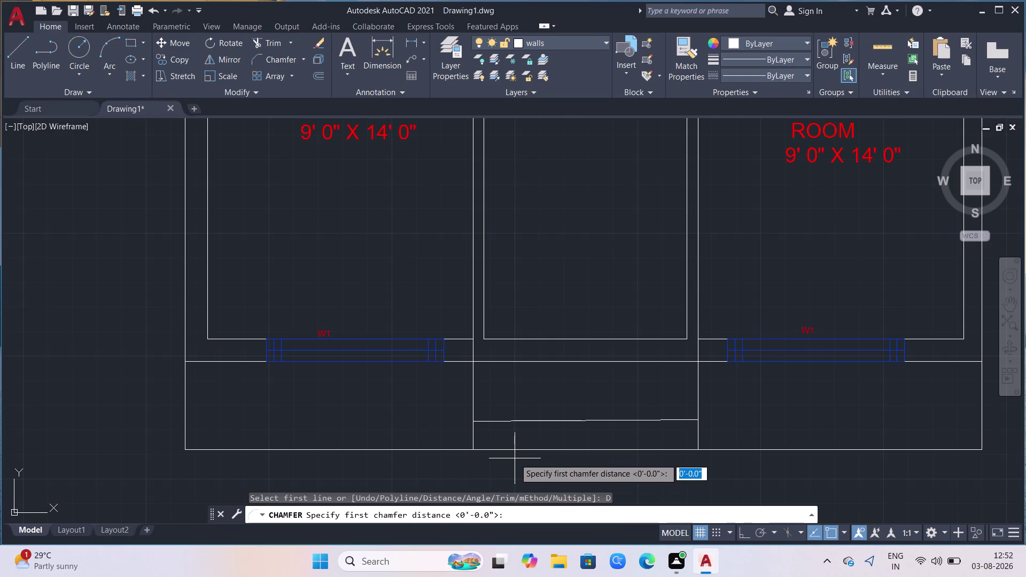
key(6)
key(shift+quotedbl)
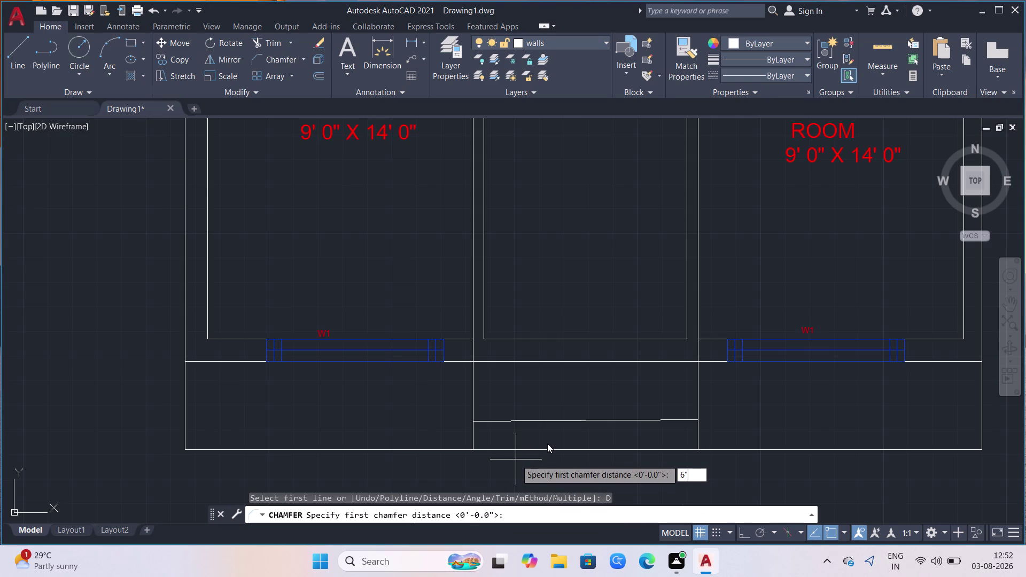
key(Return)
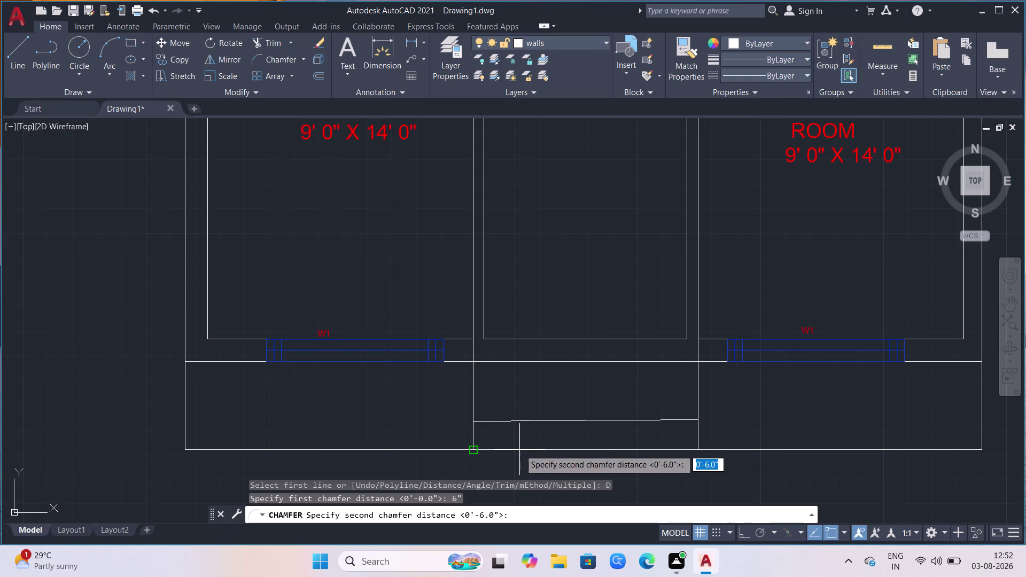
Set the second distance and chamfer the middle projection's left and right bottom corners.
click(472, 451)
click(475, 420)
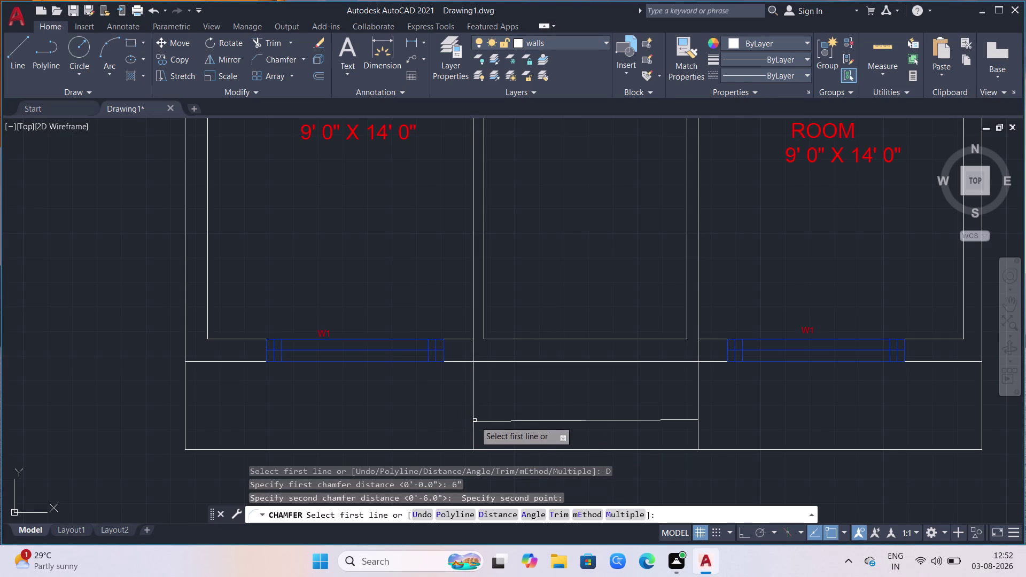
click(514, 449)
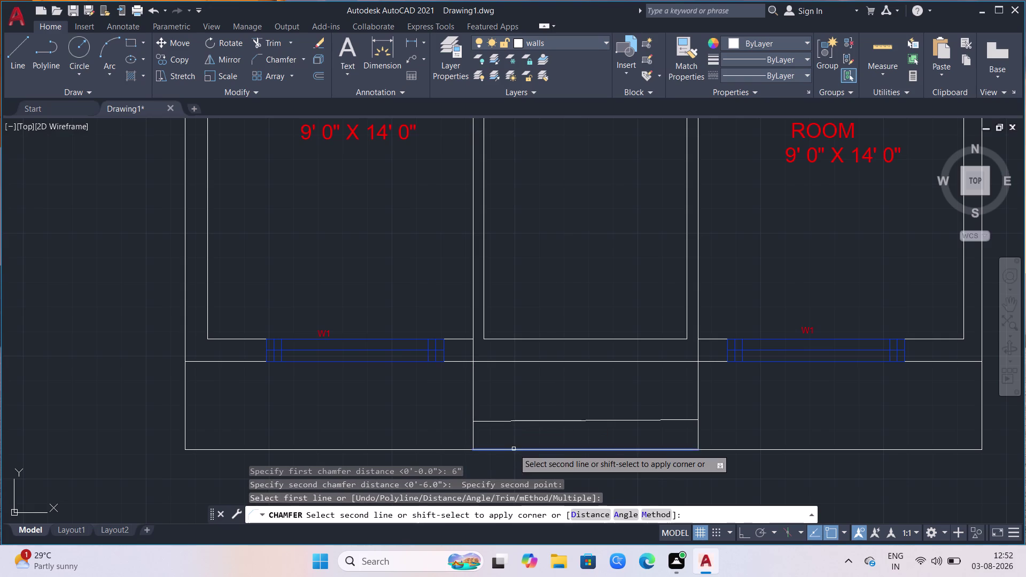
click(472, 427)
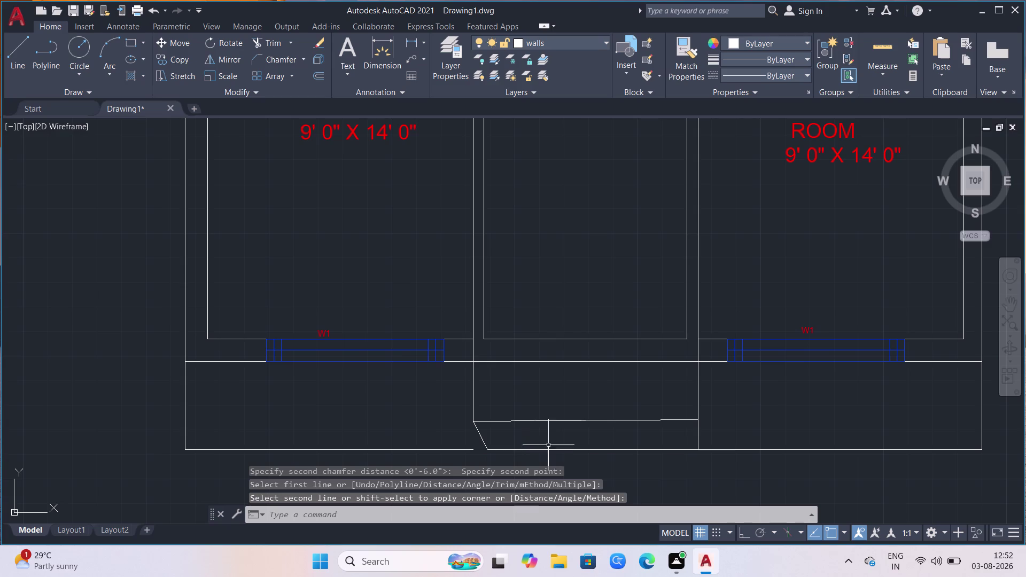
key(Return)
click(677, 448)
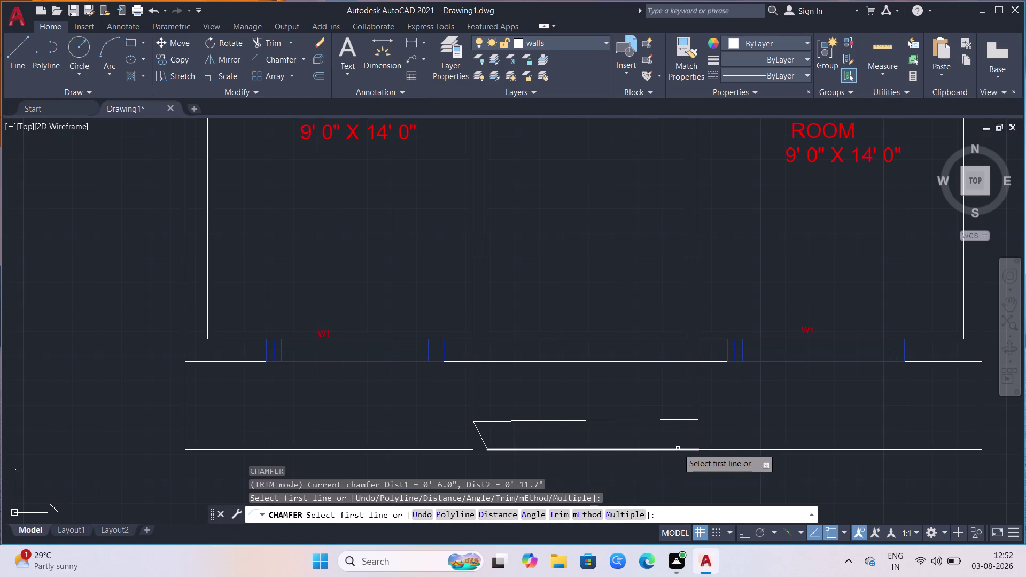
click(677, 449)
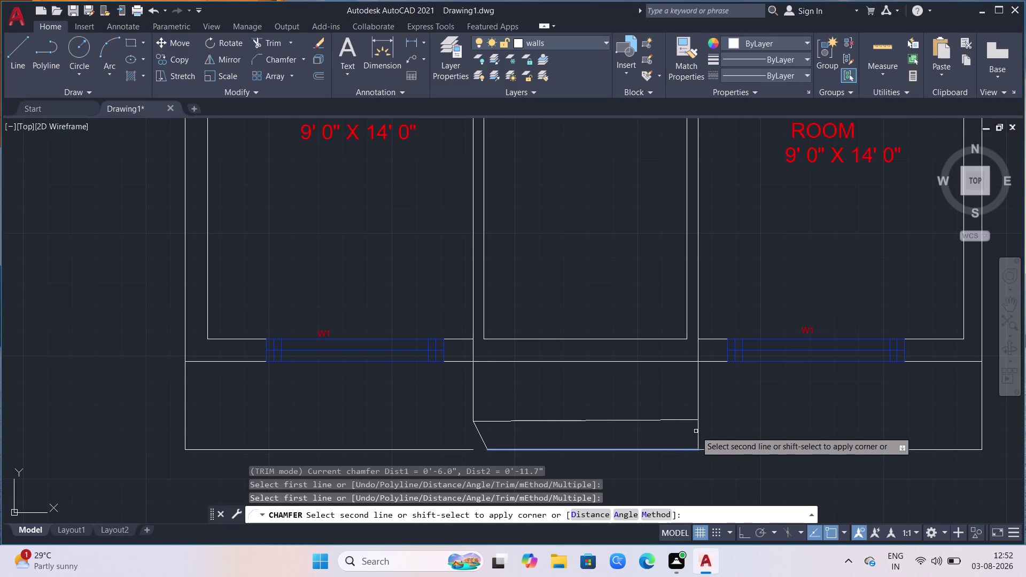
click(697, 430)
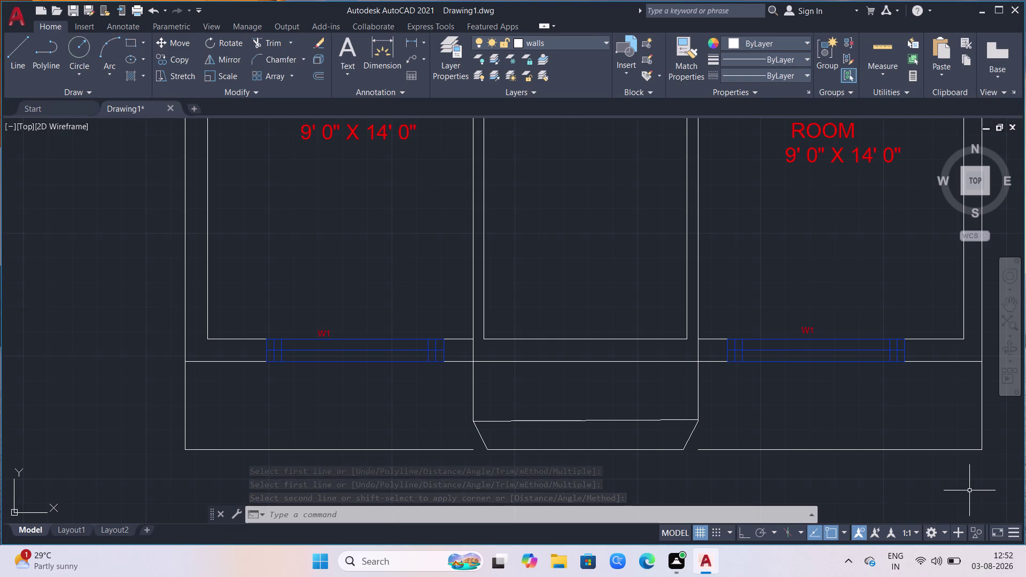
Draw short vertical lines from the right and left corners up to the projection edge.
key(Escape)
click(16, 54)
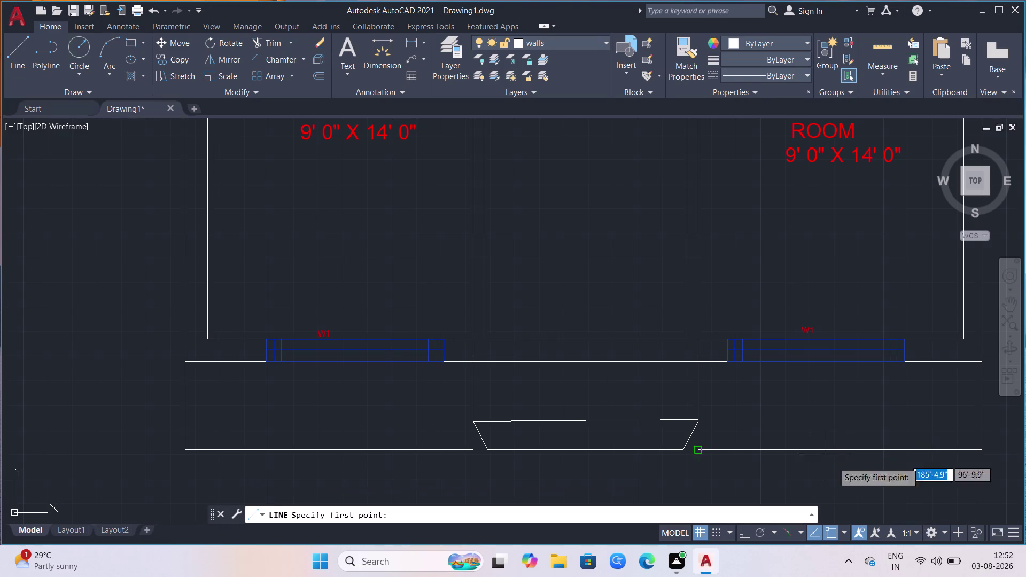
click(700, 420)
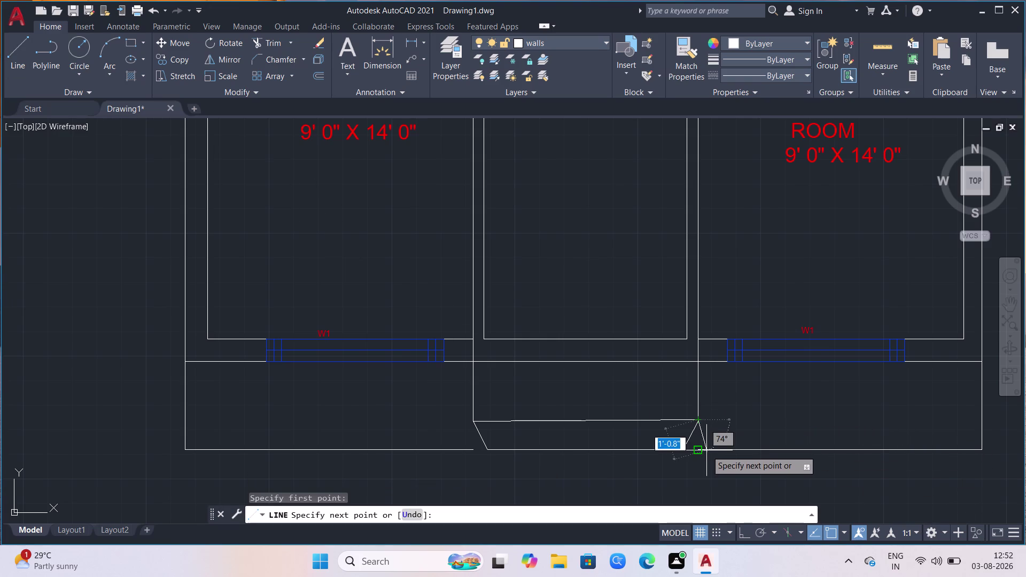
click(698, 448)
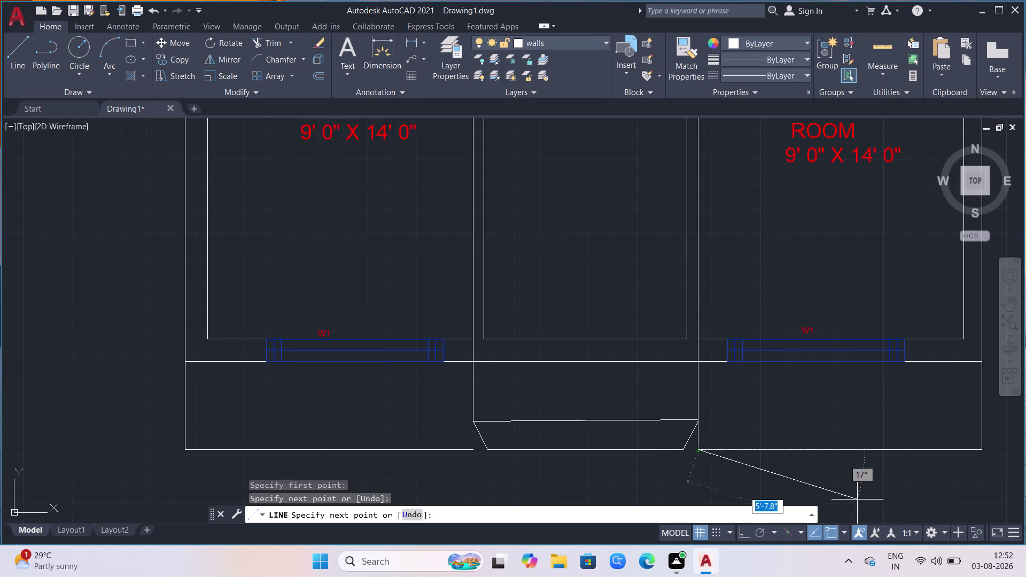
key(Escape)
click(9, 56)
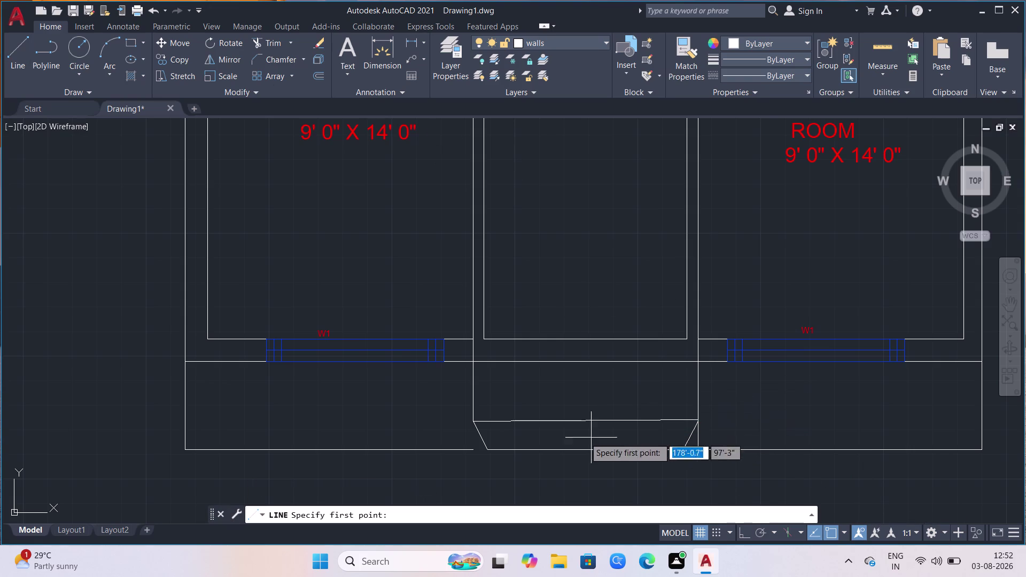
click(473, 422)
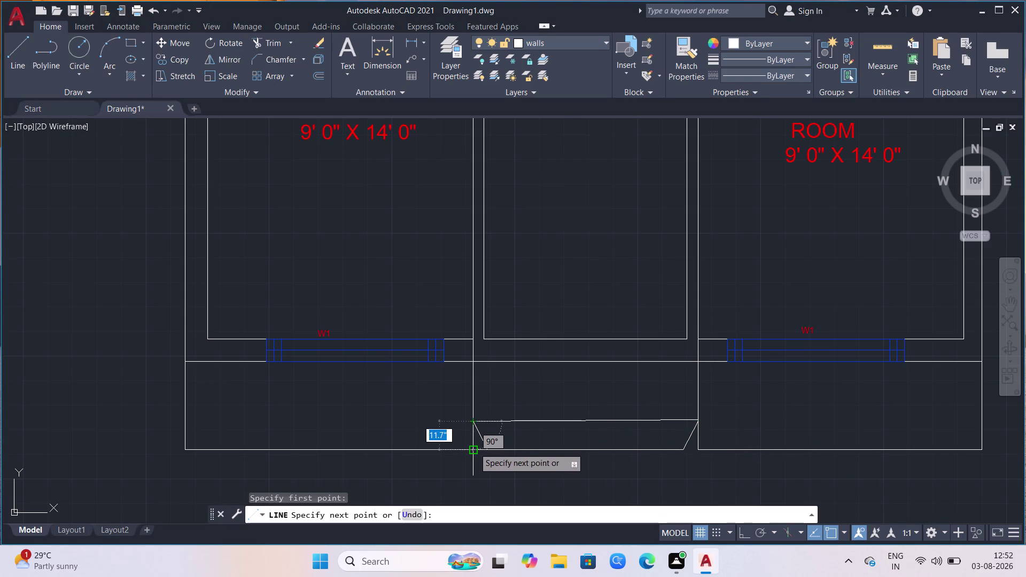
click(474, 449)
key(space)
scroll(down, 3)
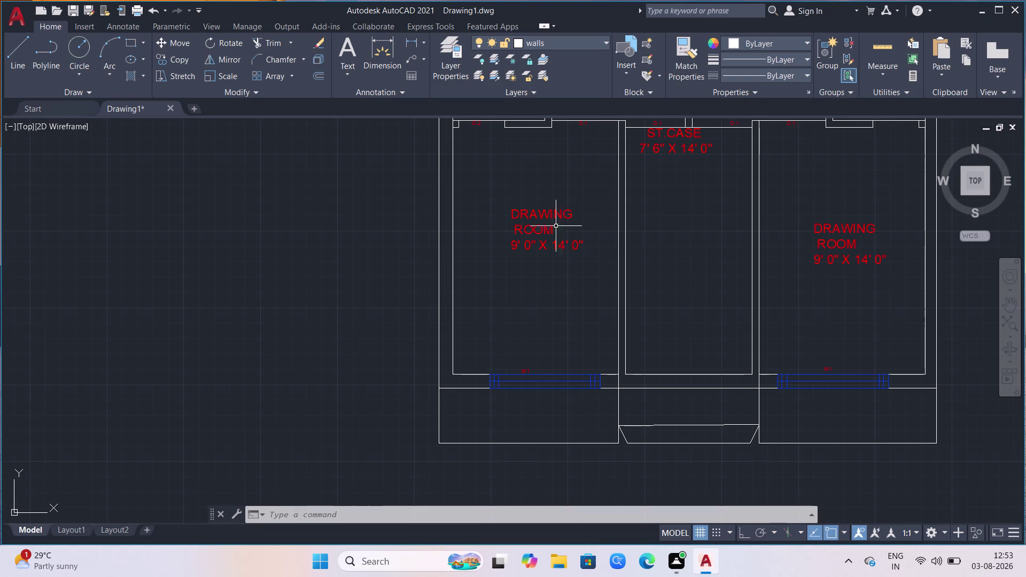
Move the copied DRAWING ROOM label into the left and then the right projection space.
click(537, 226)
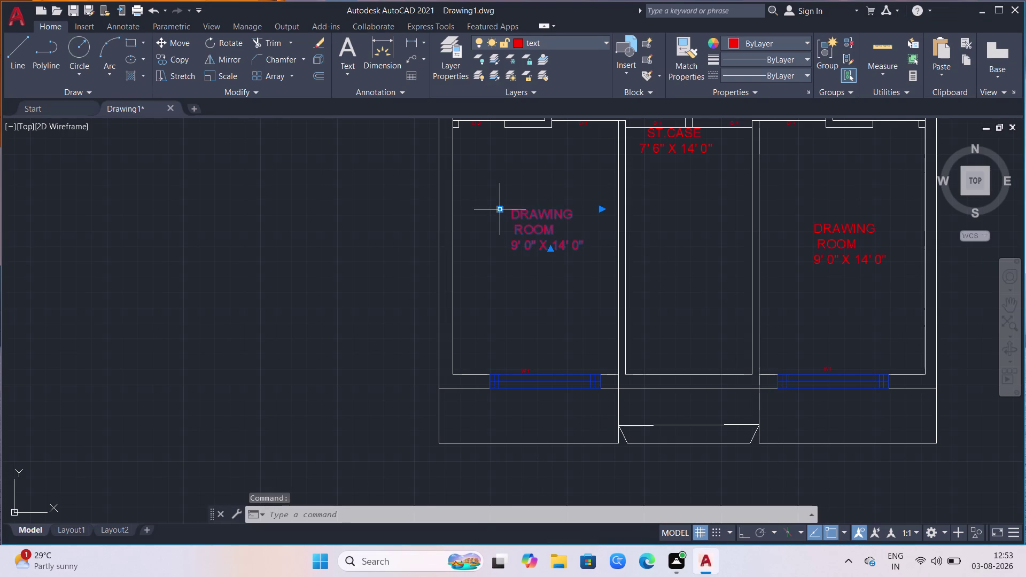
click(499, 207)
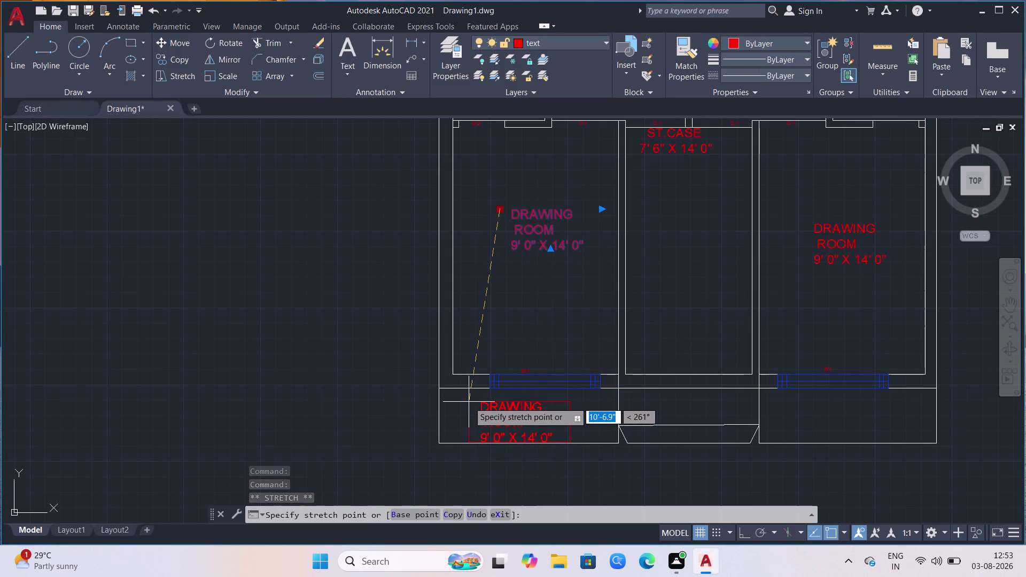
click(469, 402)
click(471, 399)
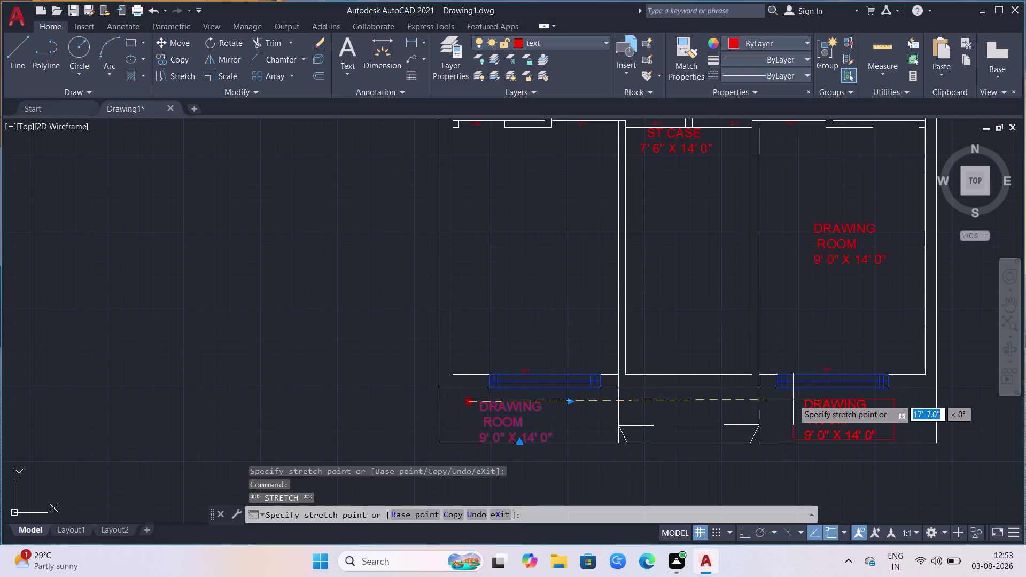
click(794, 399)
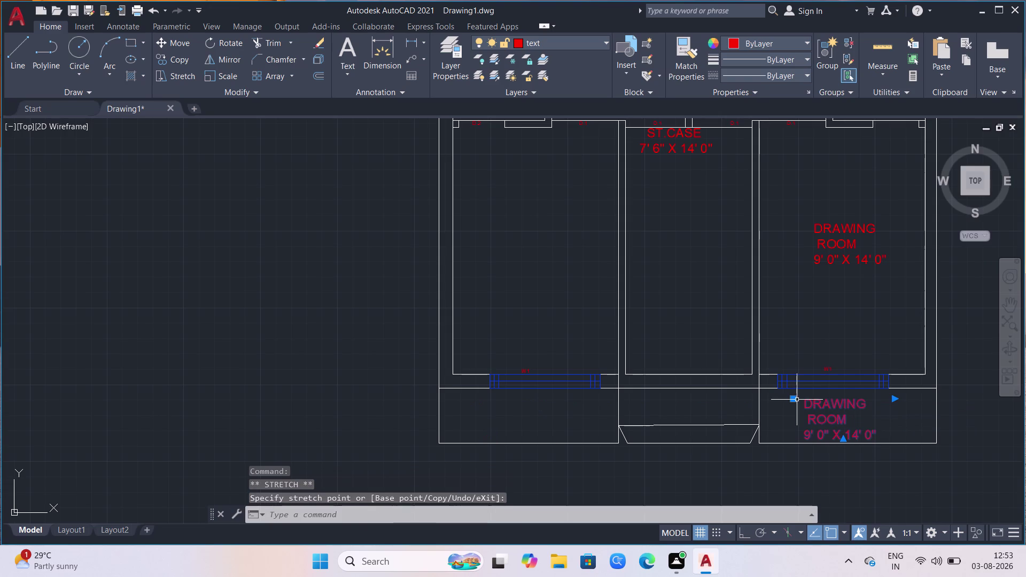
click(796, 400)
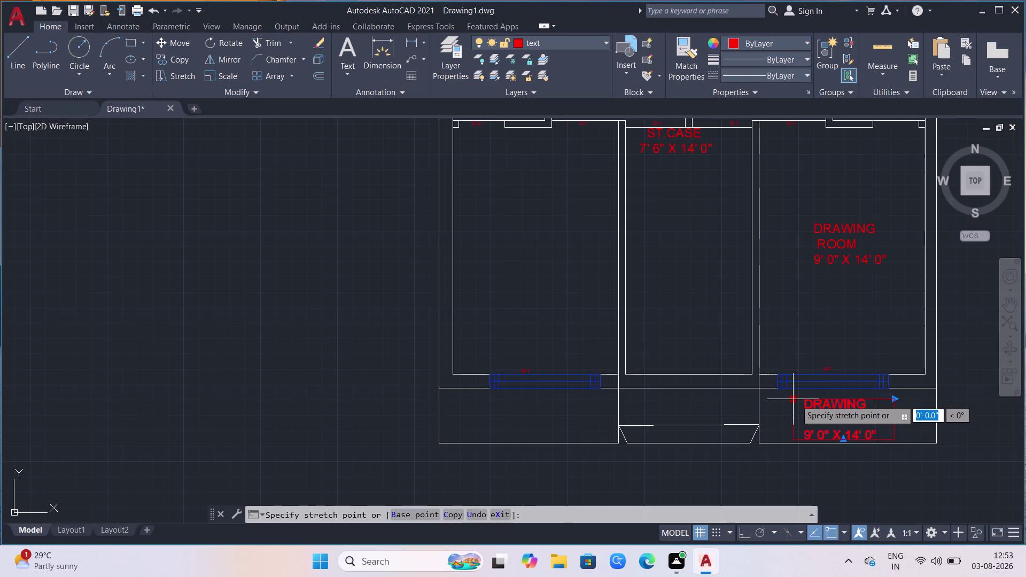
Use the CO command to place a label copy near the right projection.
text(C)
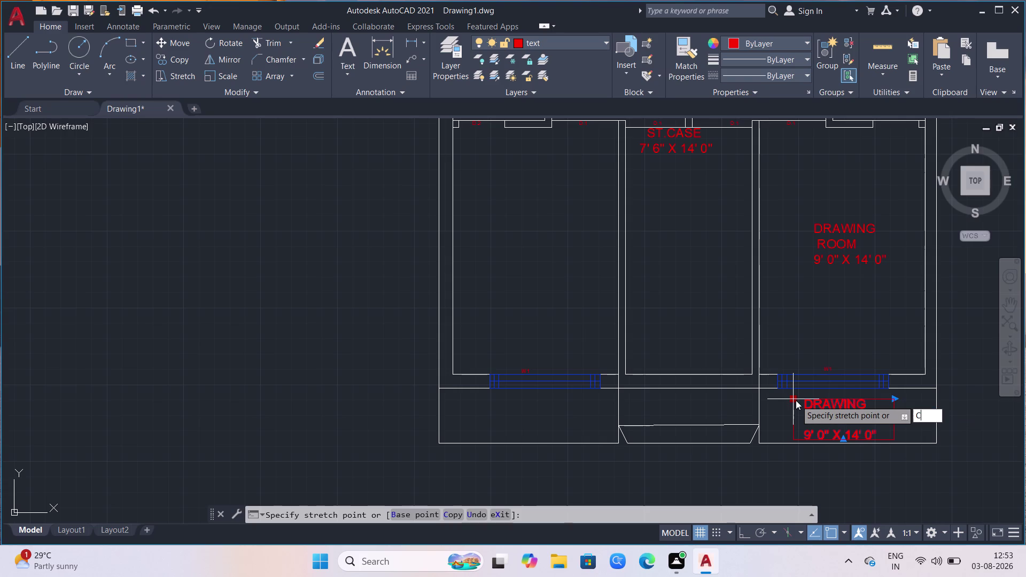
text(O)
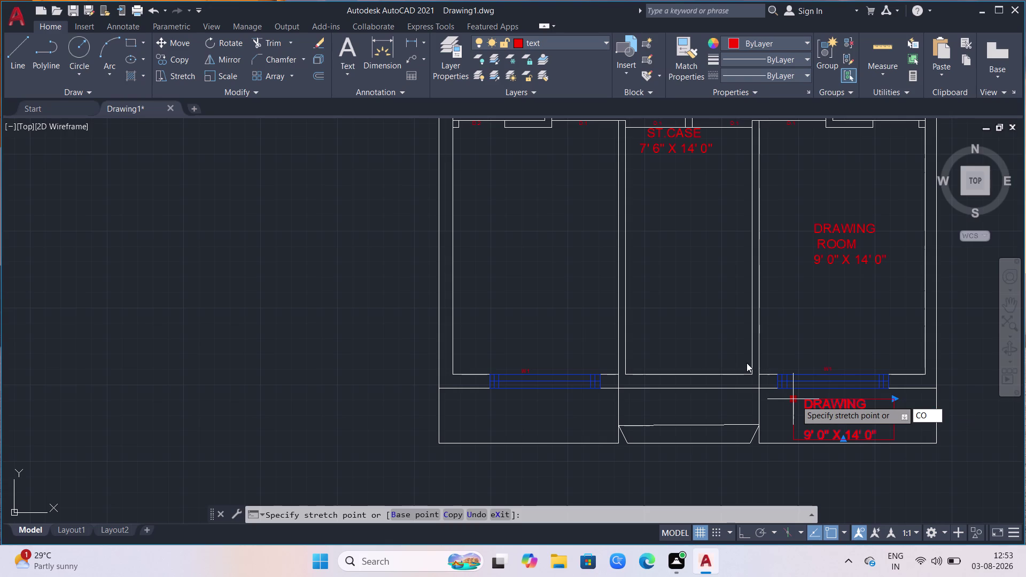
click(747, 362)
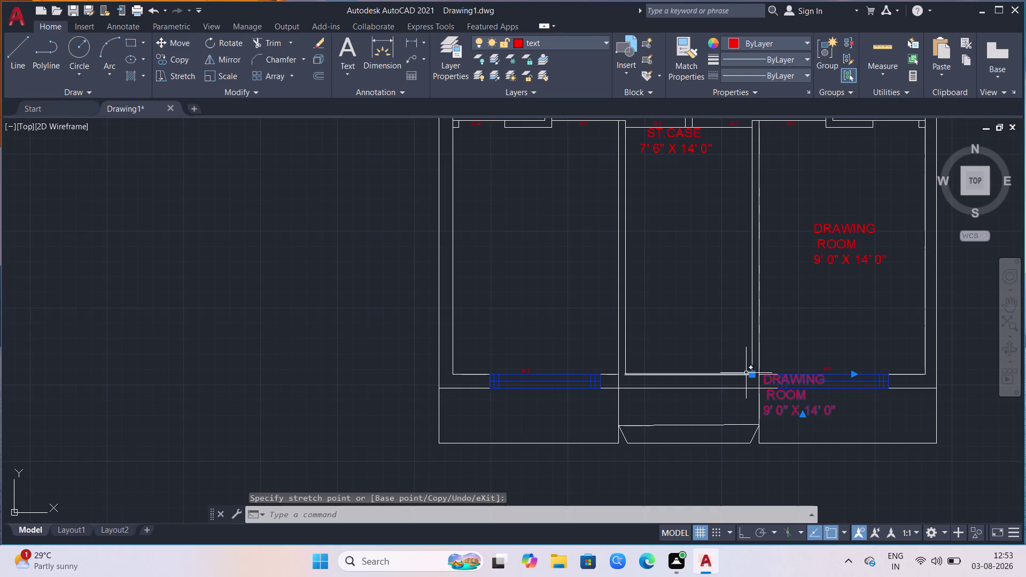
click(751, 375)
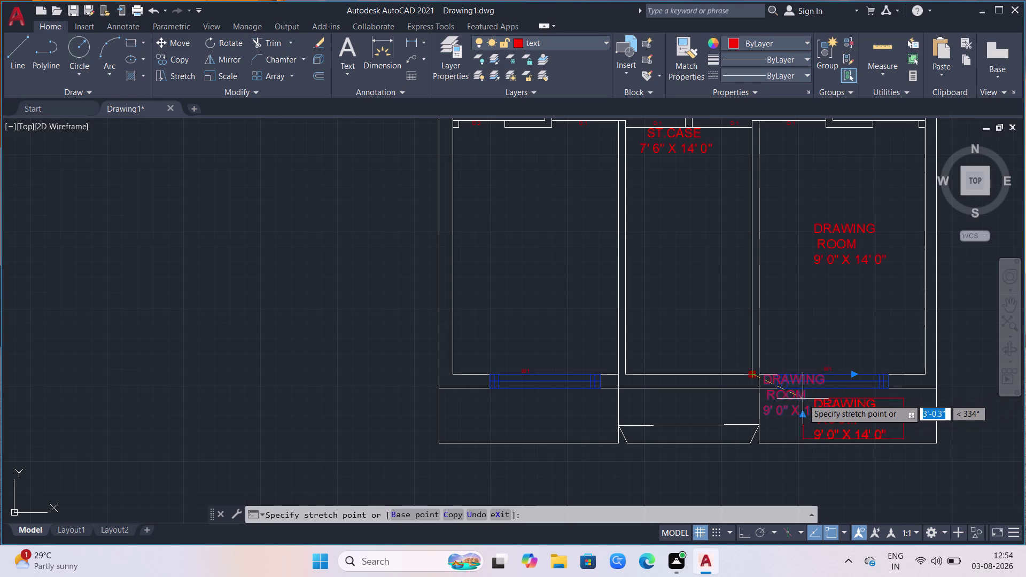
click(803, 399)
click(805, 399)
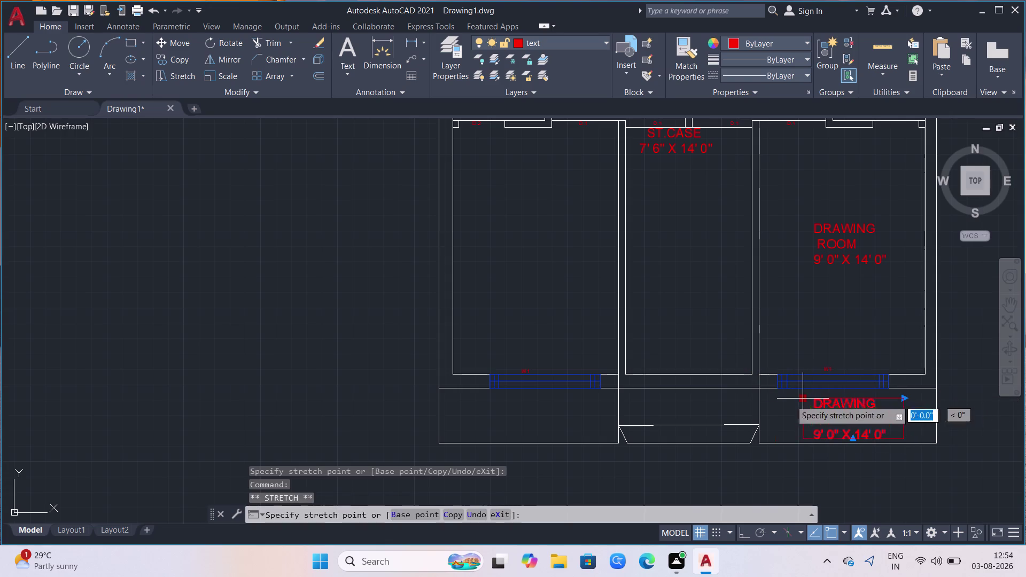
Grip-copy the label into the right projection and the central projection beneath the stair.
click(476, 397)
click(475, 395)
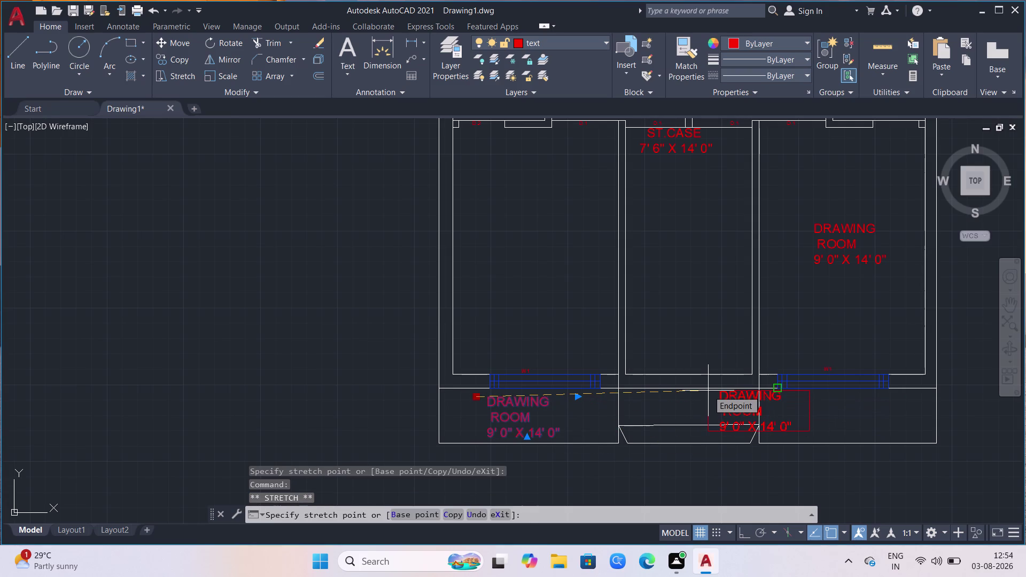
key(c)
key(Return)
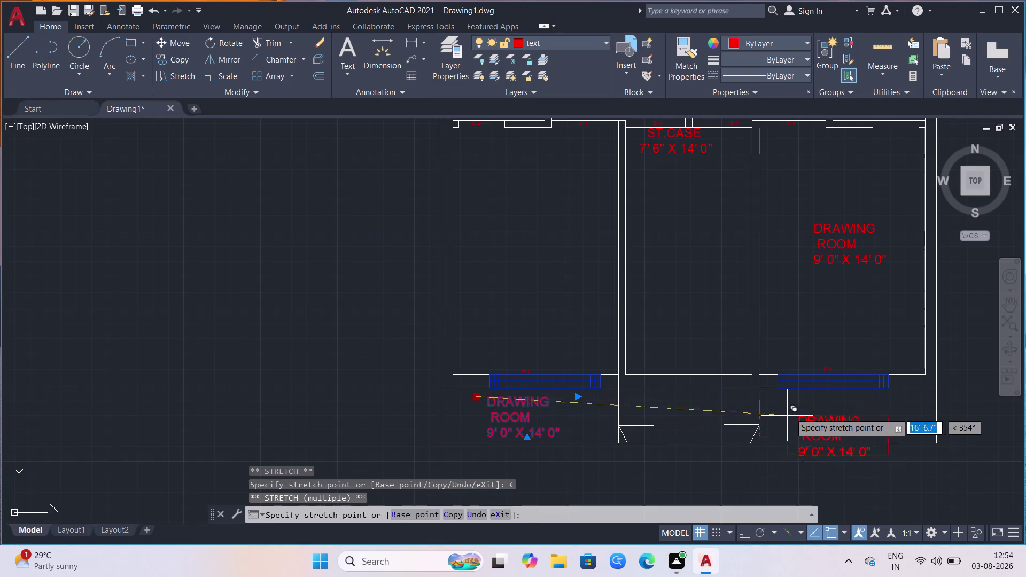
click(786, 397)
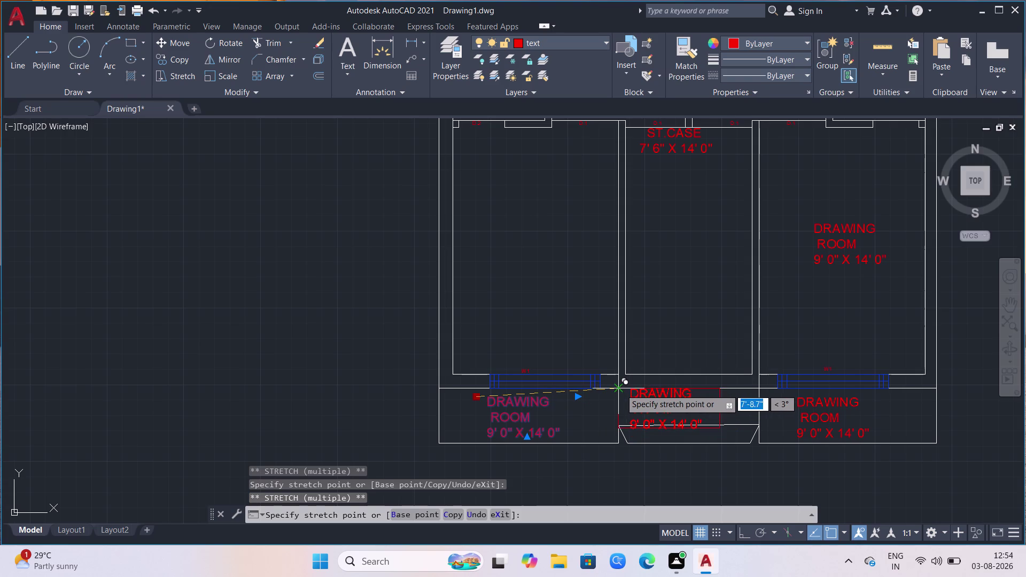
click(638, 391)
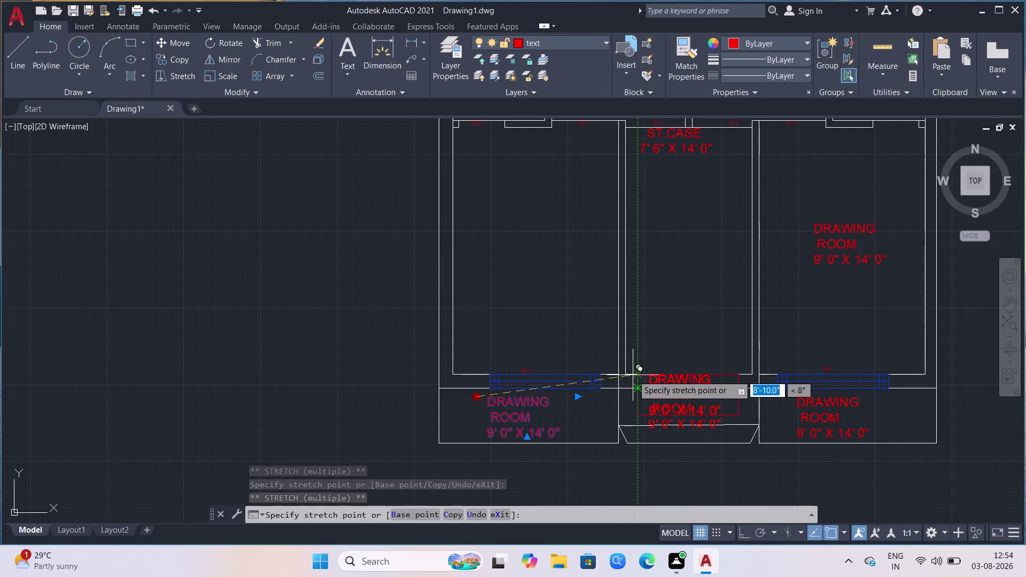
key(Escape)
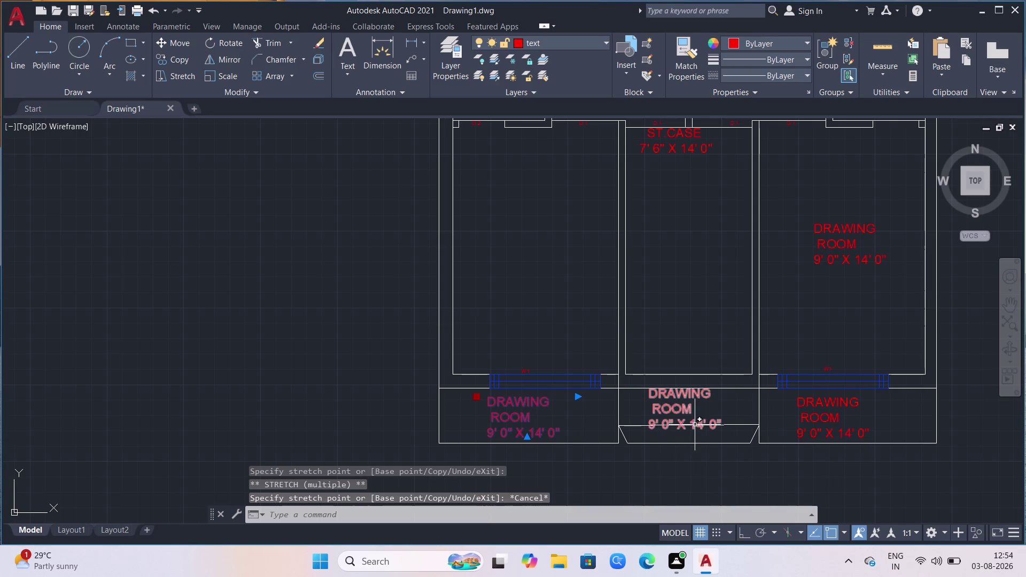
click(695, 422)
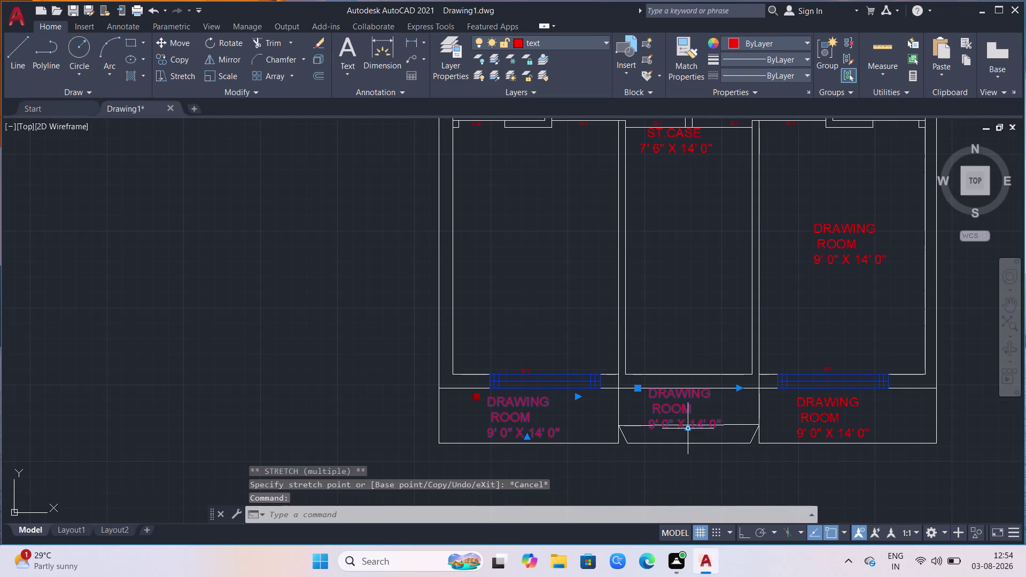
click(686, 432)
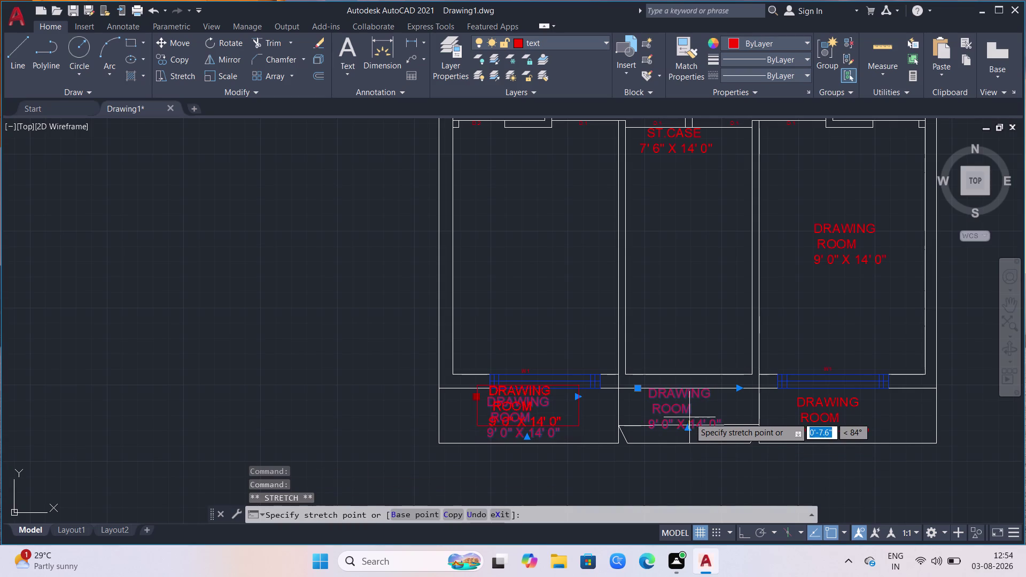
key(Escape)
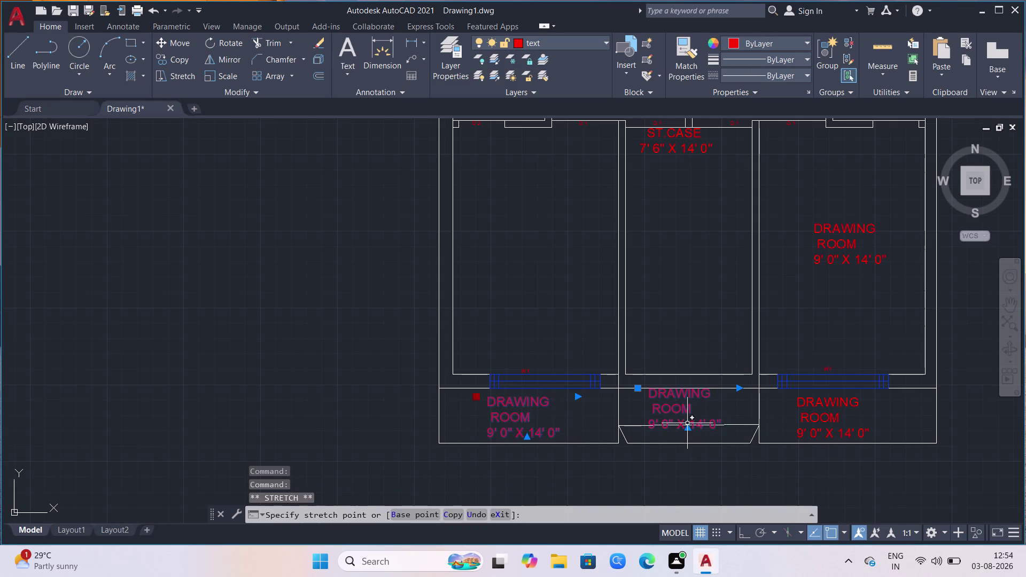
click(339, 376)
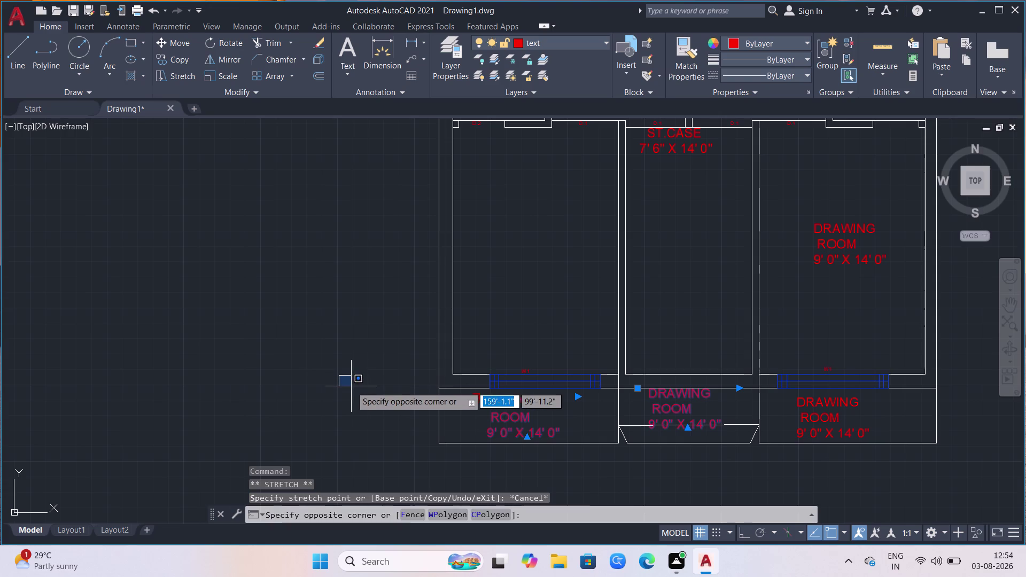
click(351, 386)
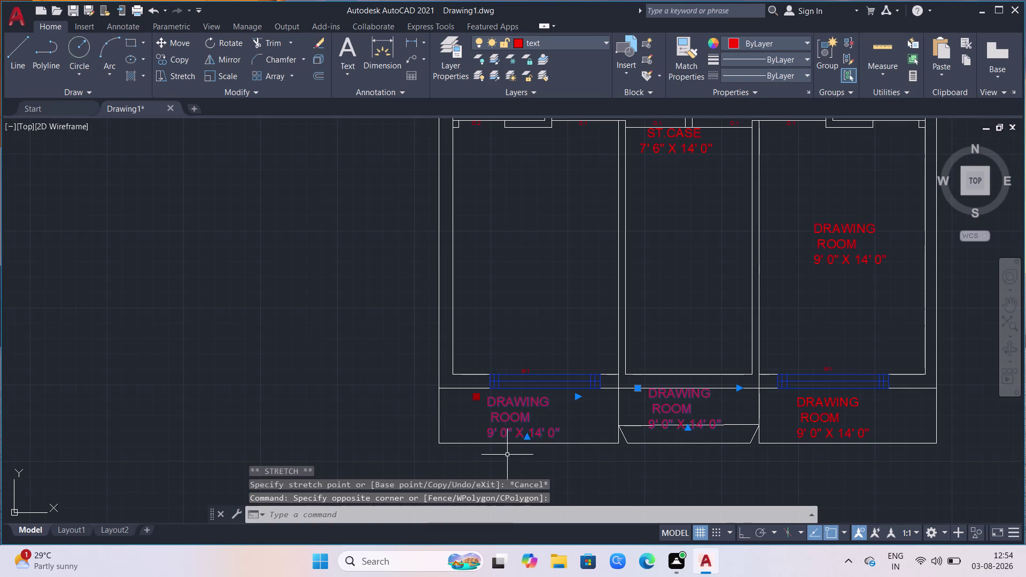
scroll(down, 3)
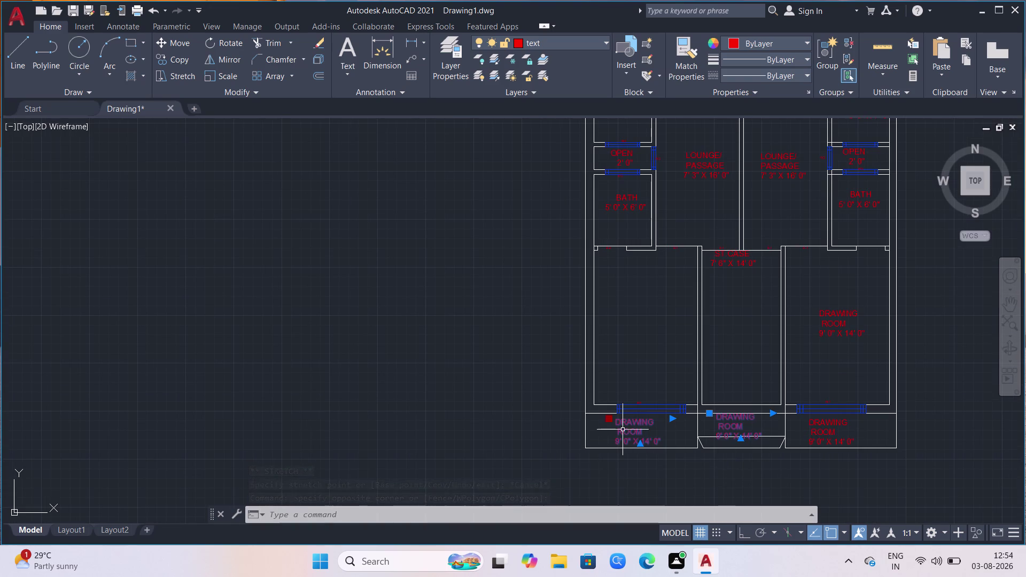
Start MTEDIT on the left projection's DRAWING ROOM label.
text(M)
text(T)
click(660, 470)
click(663, 427)
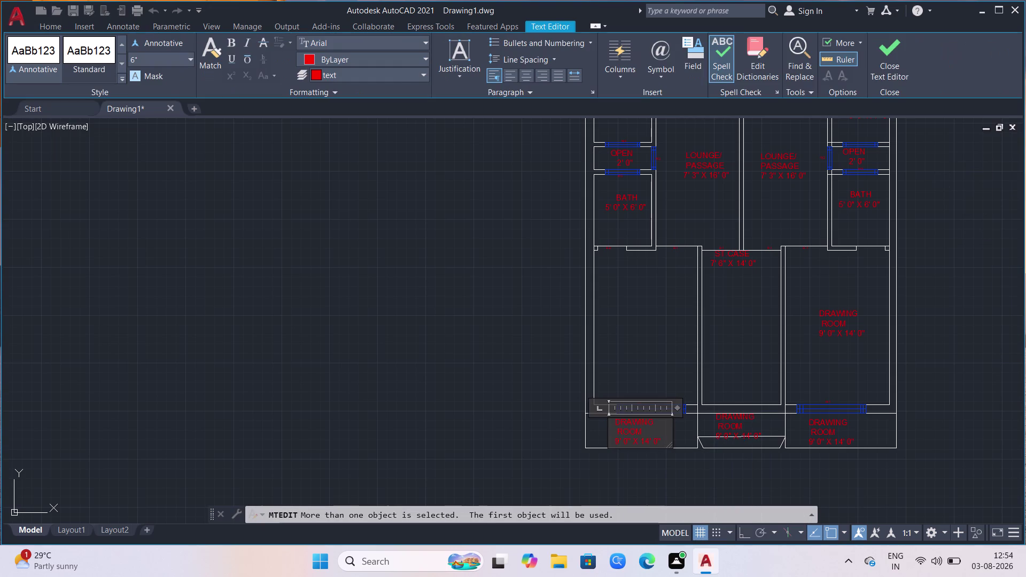
Delete the words DRAWING ROOM and leftover blank lines, keeping the dimension line.
key(BackSpace)
key(BackSpace)
key(BackSpace)
key(BackSpace)
key(BackSpace)
key(BackSpace)
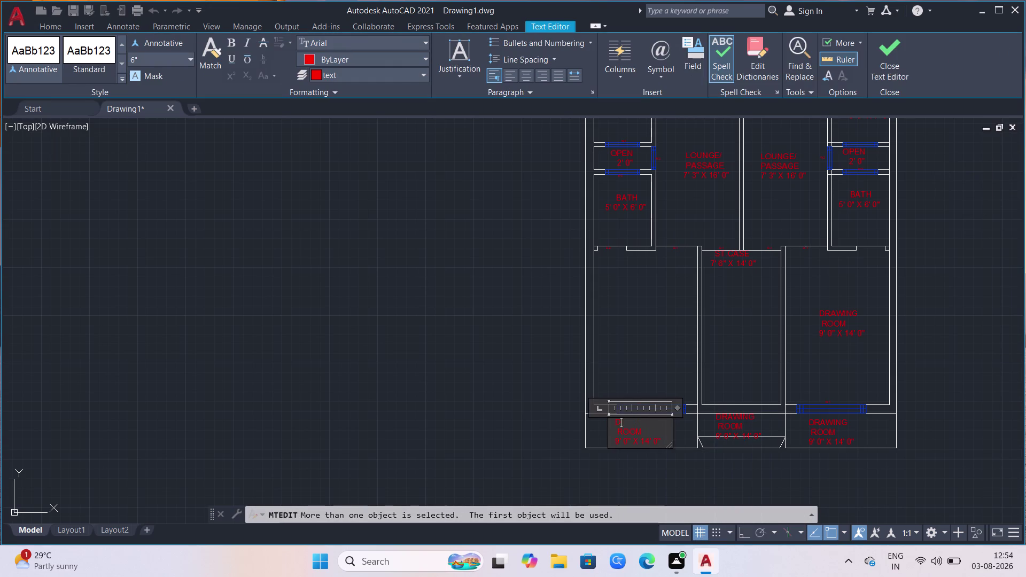
key(BackSpace)
click(653, 434)
key(BackSpace)
key(BackSpace)
key(BackSpace)
key(BackSpace)
key(BackSpace)
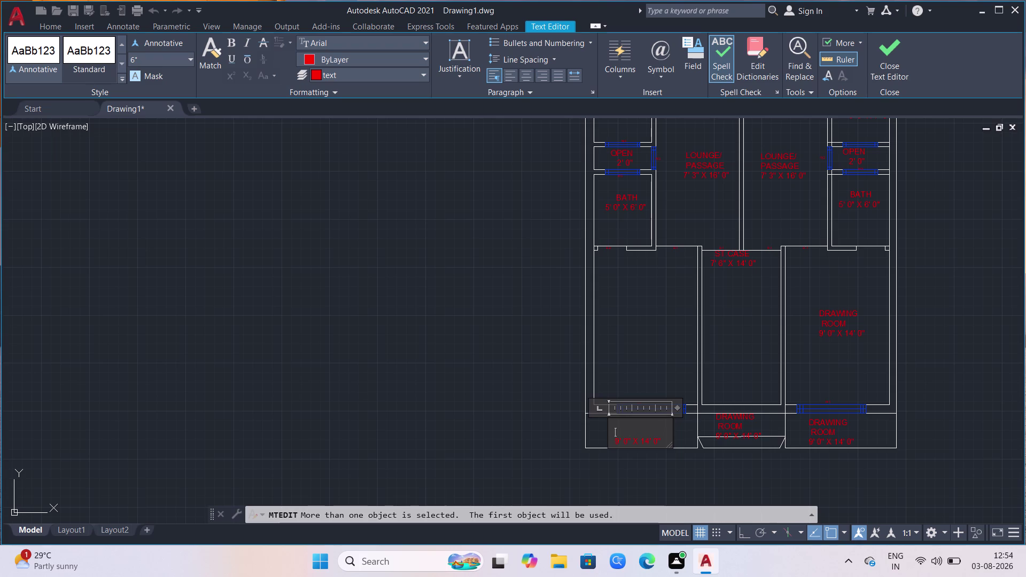
key(space)
key(space)
key(BackSpace)
key(BackSpace)
key(BackSpace)
key(BackSpace)
key(BackSpace)
key(BackSpace)
key(BackSpace)
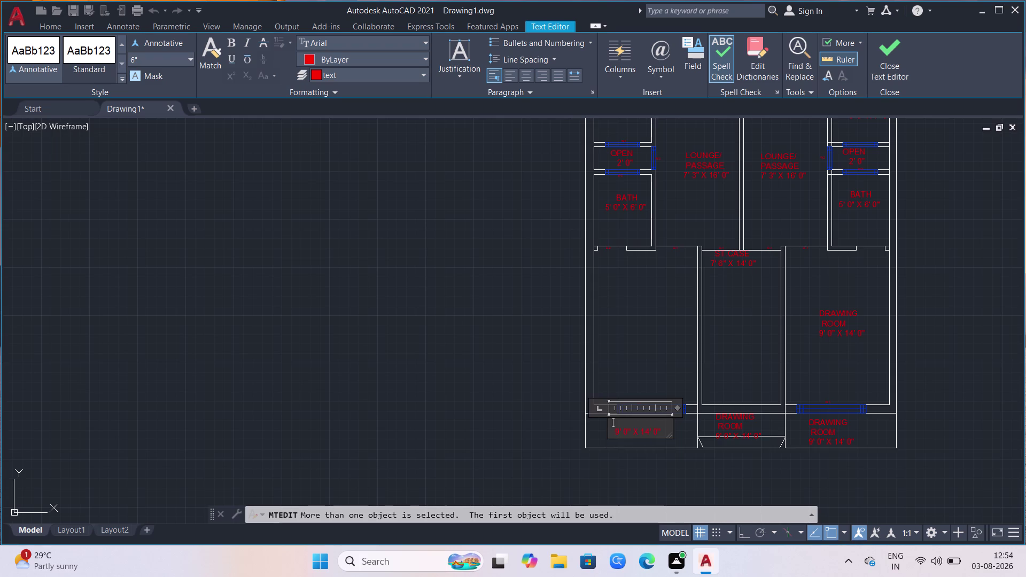
key(BackSpace)
key(BackSpace)
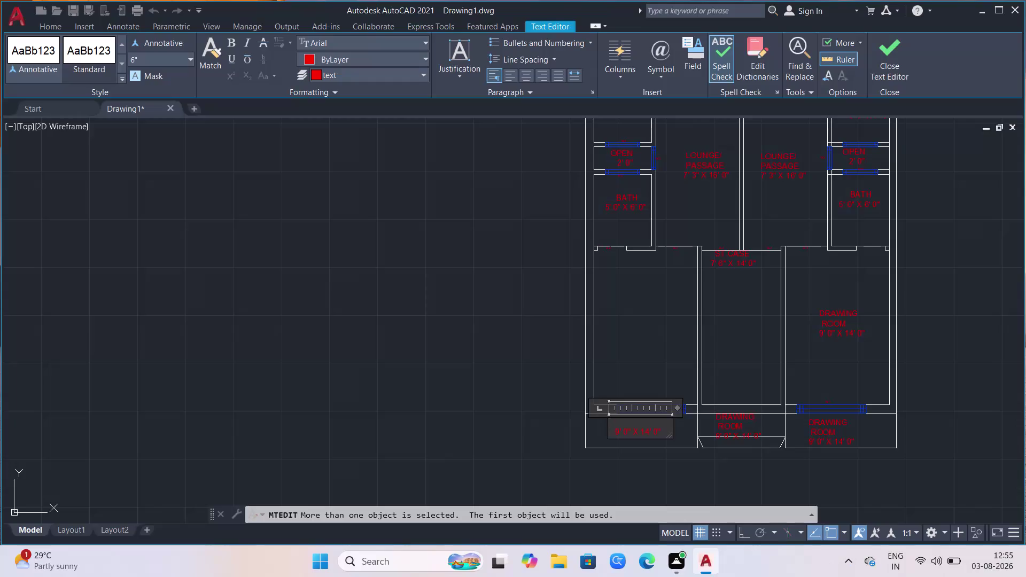
Enter PROJECT as the label's first line above the dimensions.
text(PR)
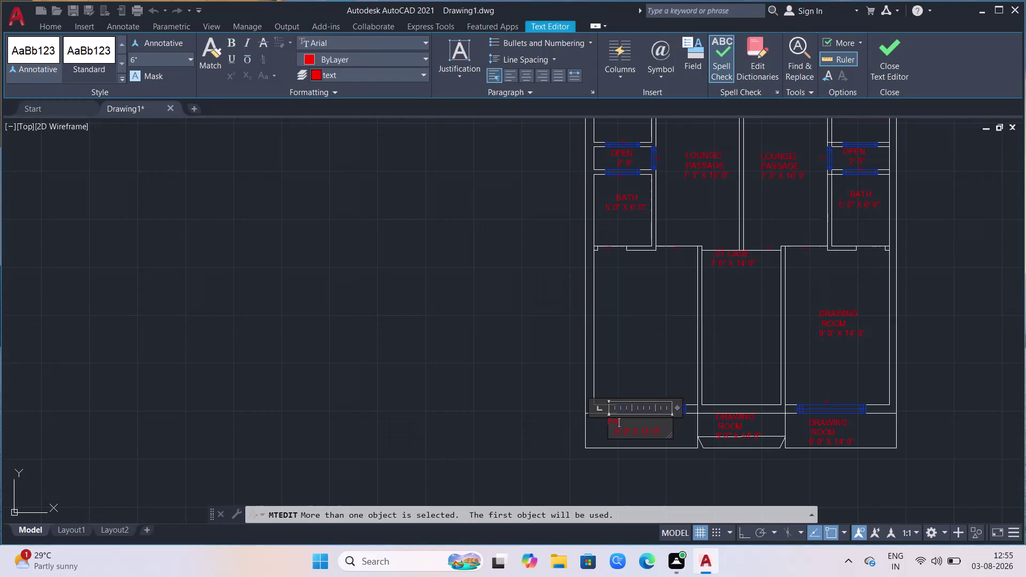
text(OJEC)
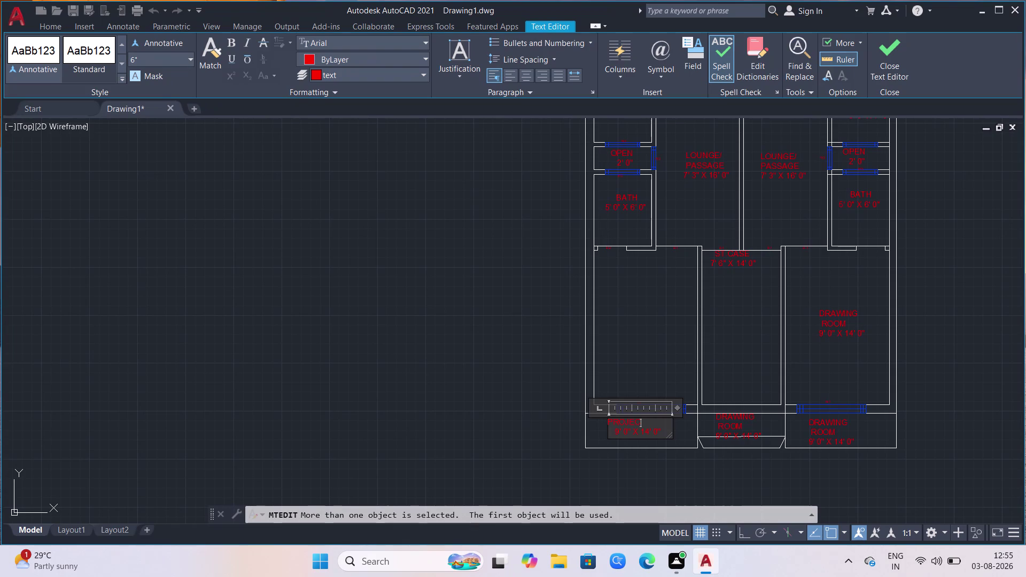
text(T)
scroll(down, 3)
scroll(down, 3)
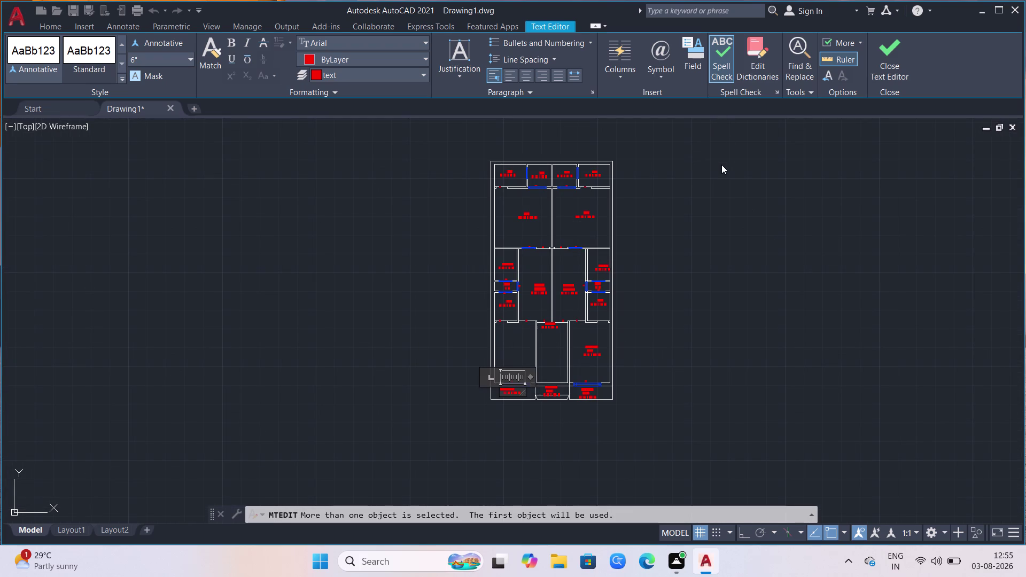
scroll(up, 3)
scroll(down, 3)
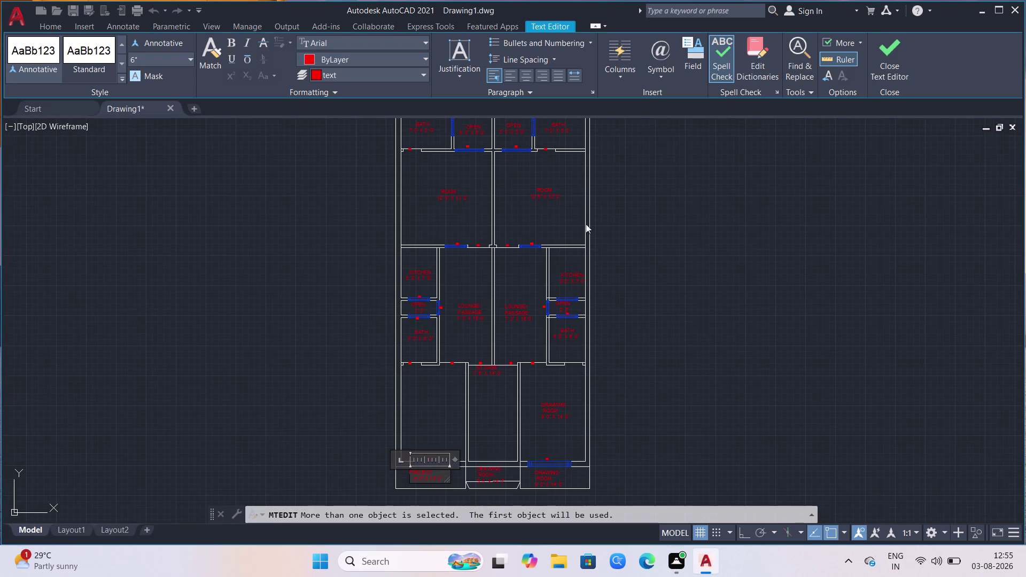
scroll(down, 3)
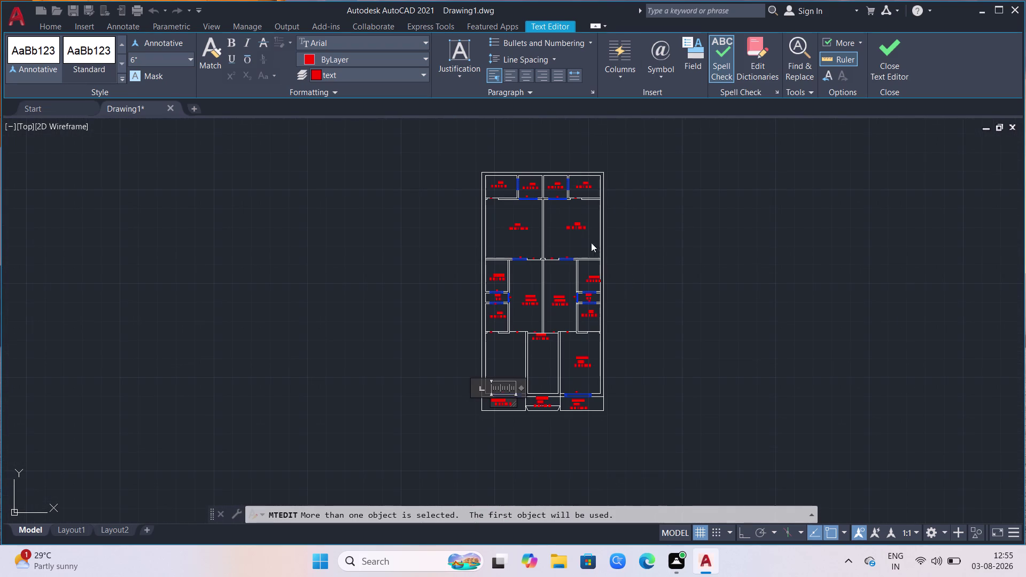
scroll(up, 3)
scroll(up, 3)
scroll(down, 3)
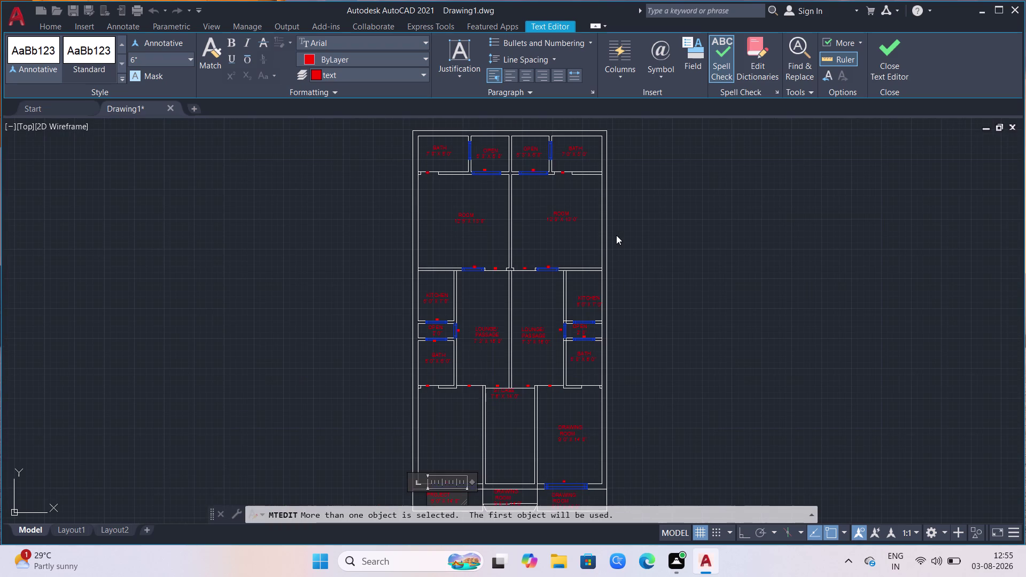